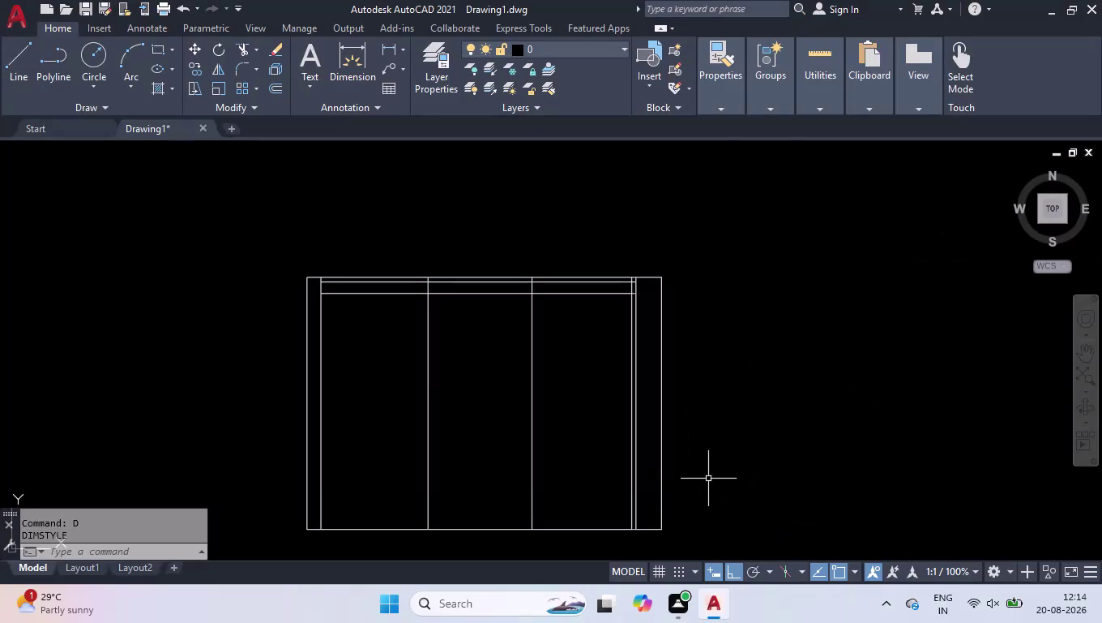
Measure a distance in the wardrobe front with MEASUREGEOM.
scroll(up, 3)
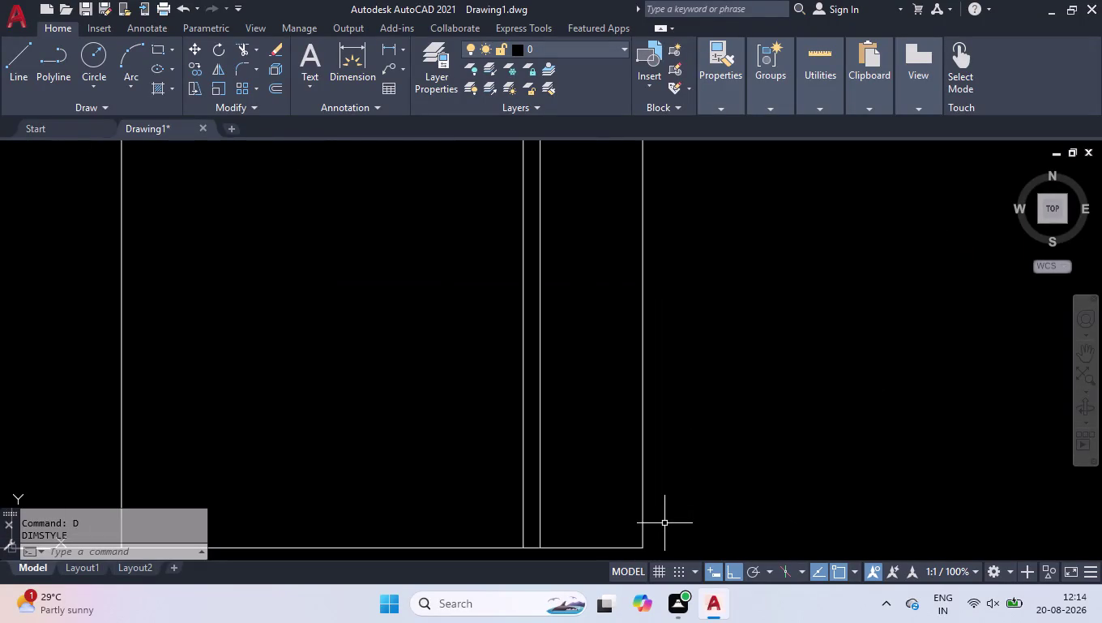
text(mes)
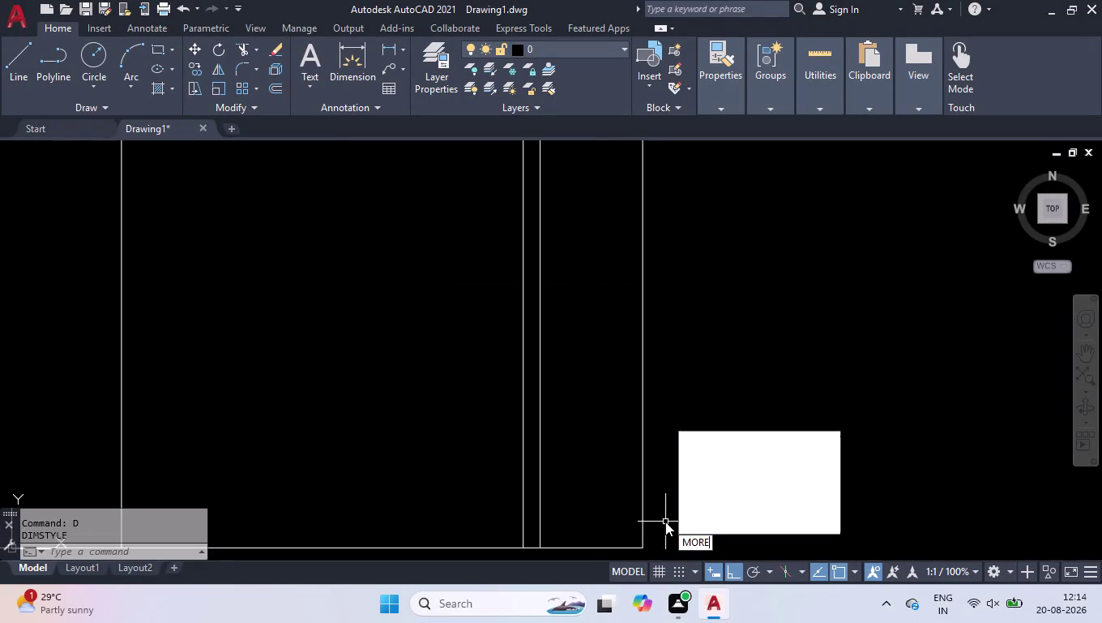
key(BackSpace)
key(BackSpace)
key(BackSpace)
text(e)
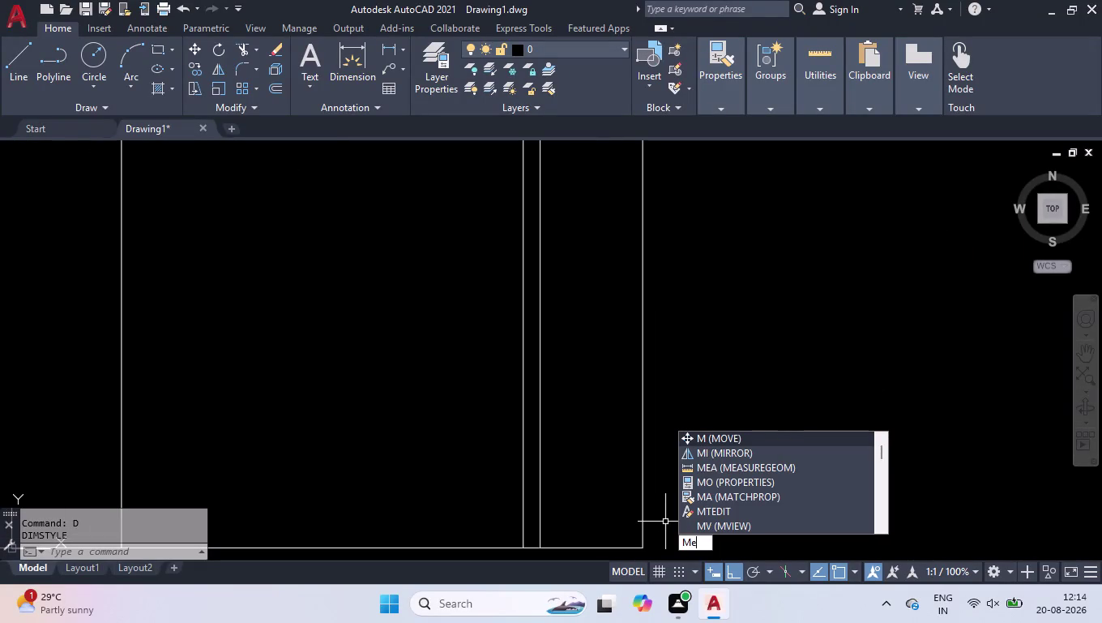
text(as)
key(Return)
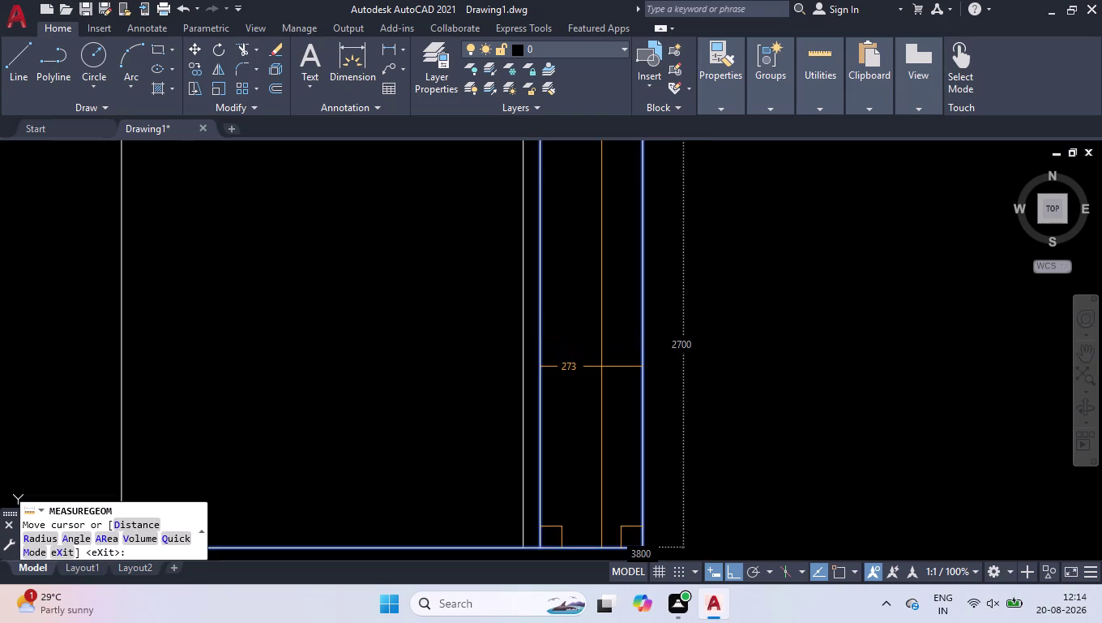
click(601, 366)
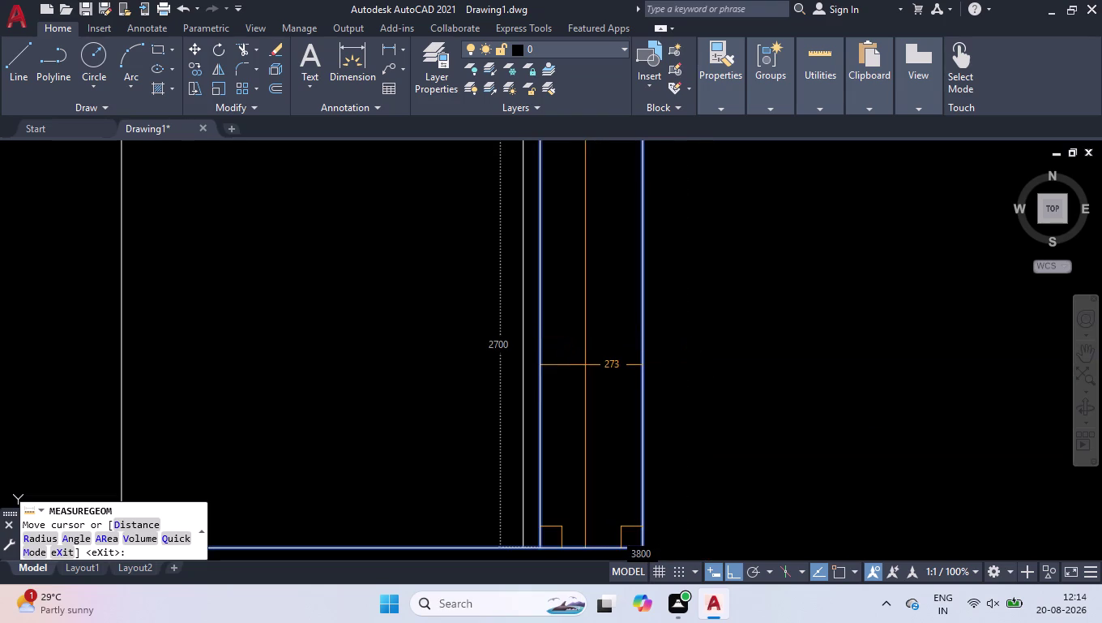
key(space)
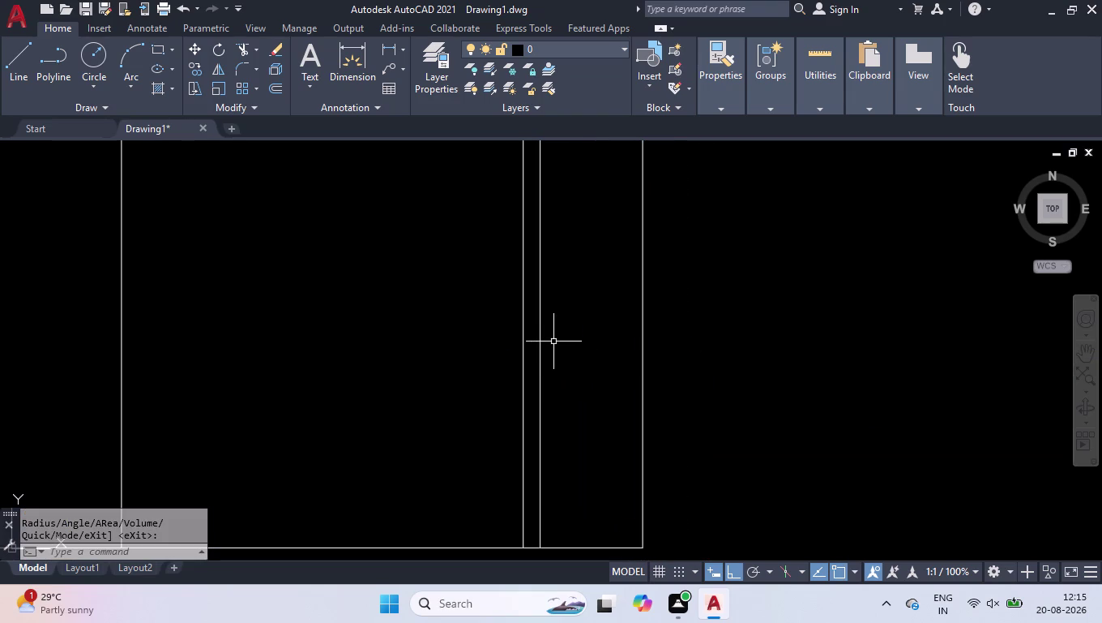
Shift the right inner partition line and its neighbour 40 units sideways.
click(540, 337)
scroll(down, 3)
scroll(down, 3)
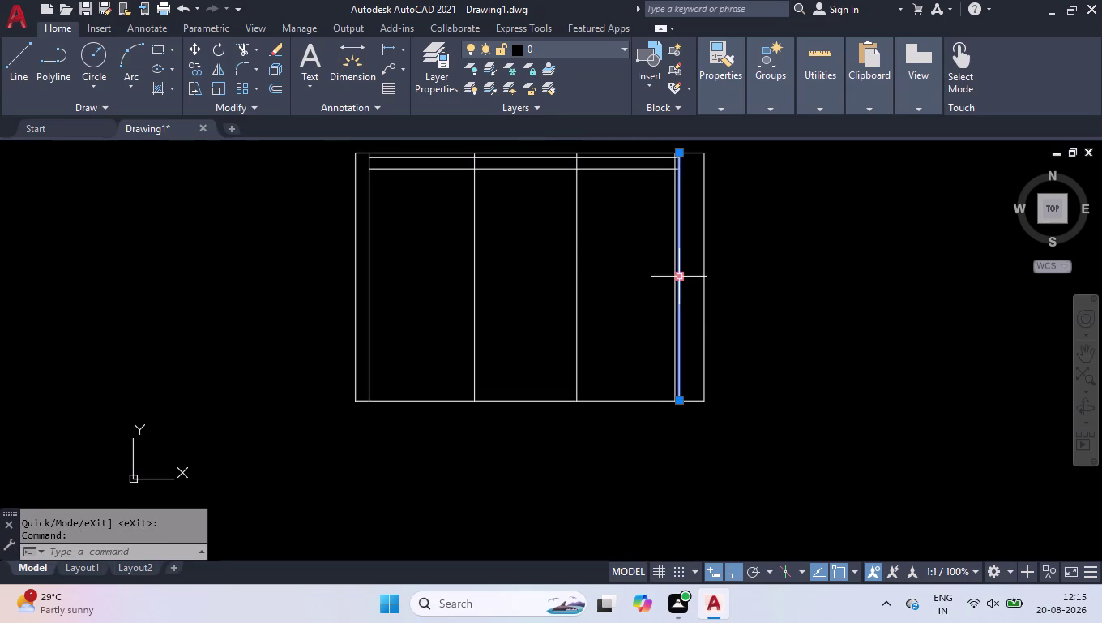
click(679, 273)
text(40)
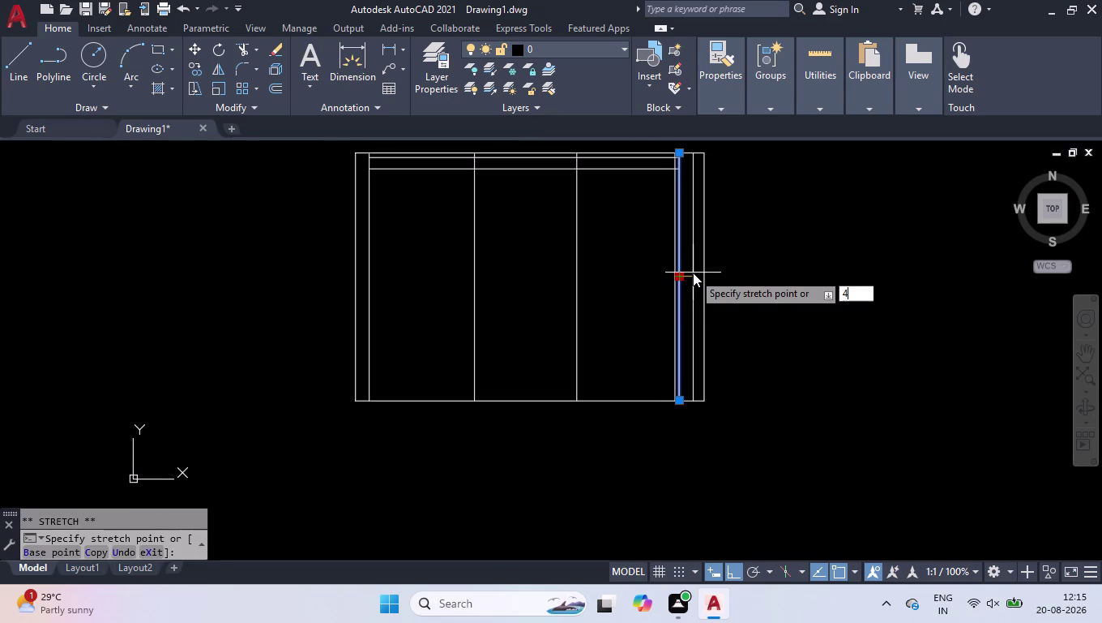
key(Return)
scroll(up, 3)
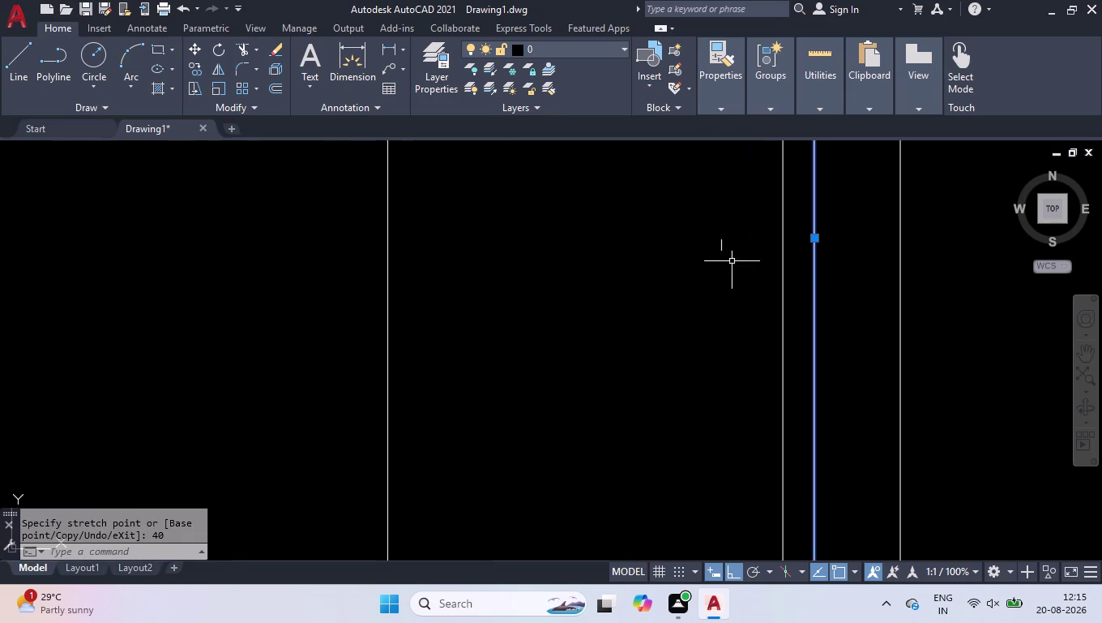
click(784, 287)
click(782, 235)
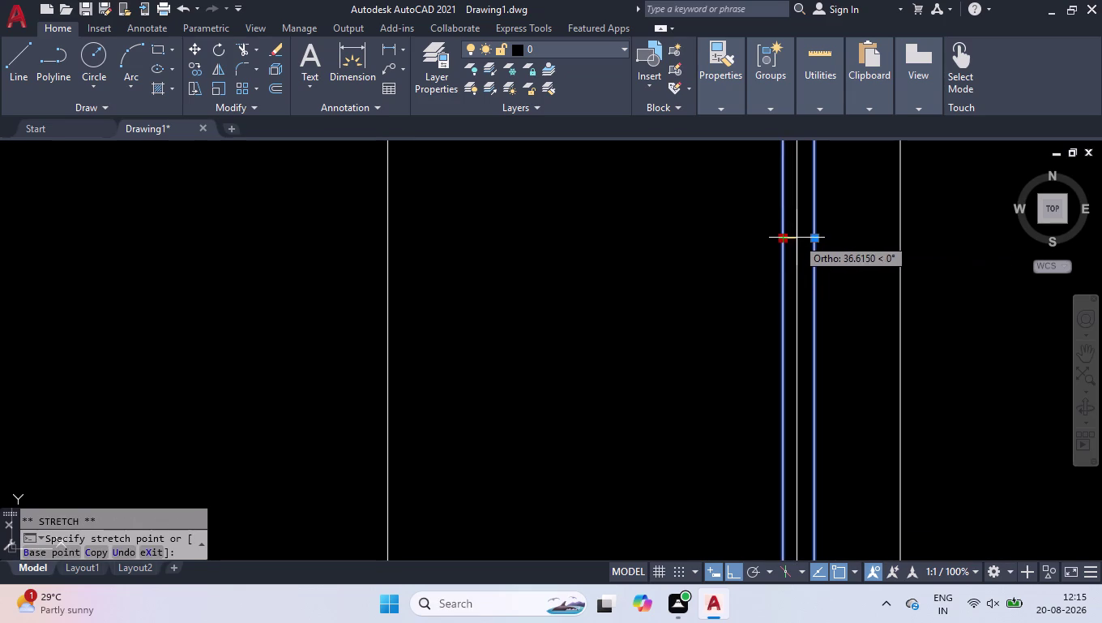
text(40)
key(Return)
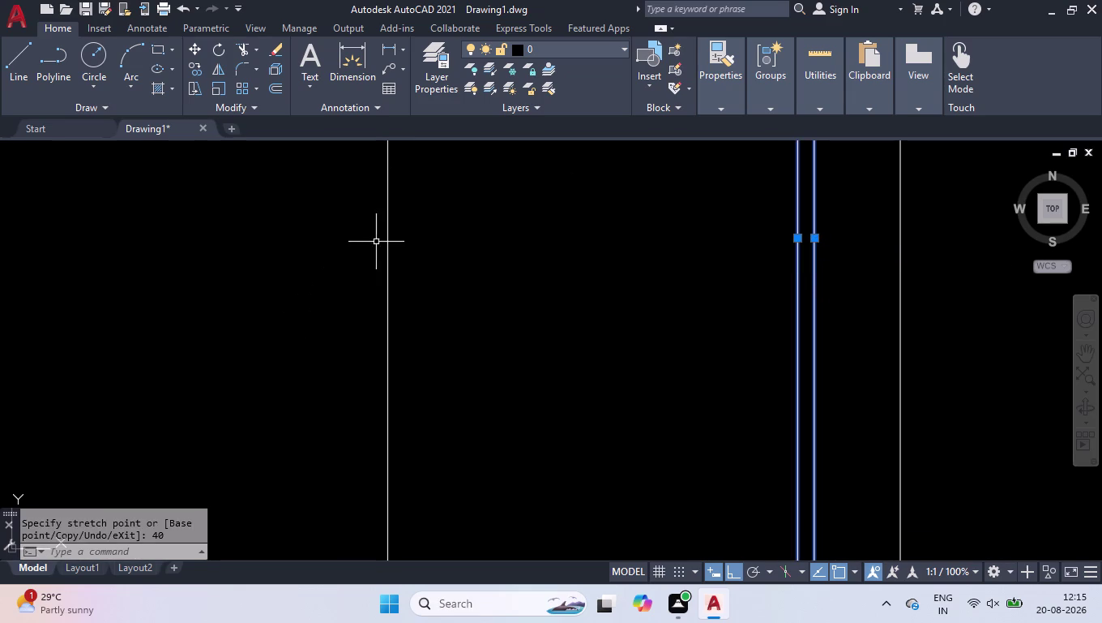
Shift the left partition line 40 units sideways via its midpoint grip.
click(379, 238)
click(401, 272)
drag(403, 244, 405, 252)
click(343, 287)
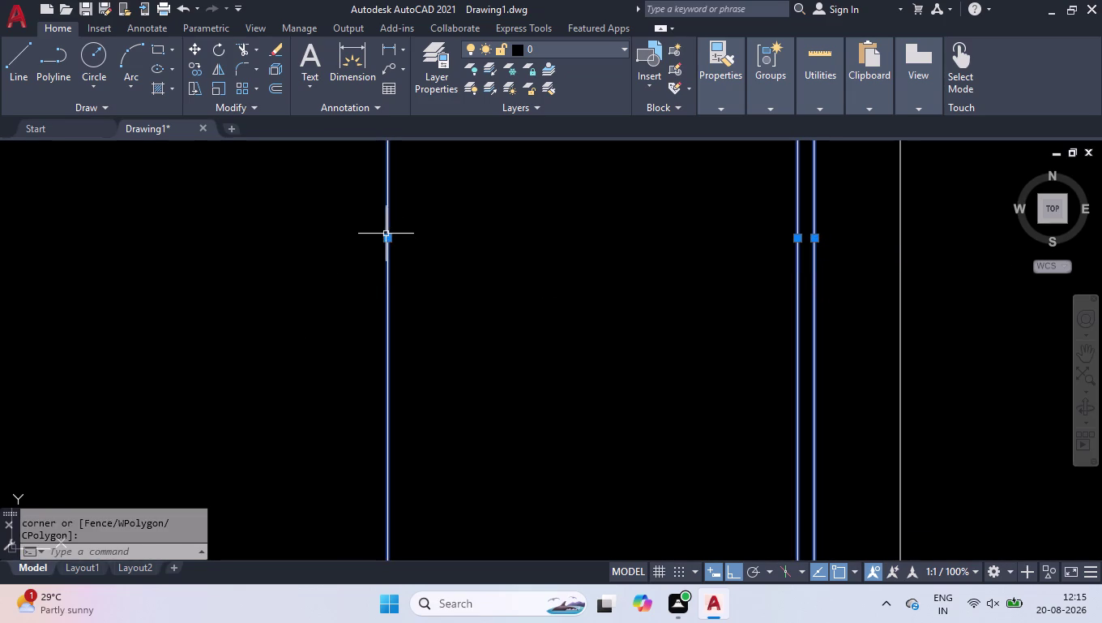
click(385, 233)
click(387, 241)
click(387, 236)
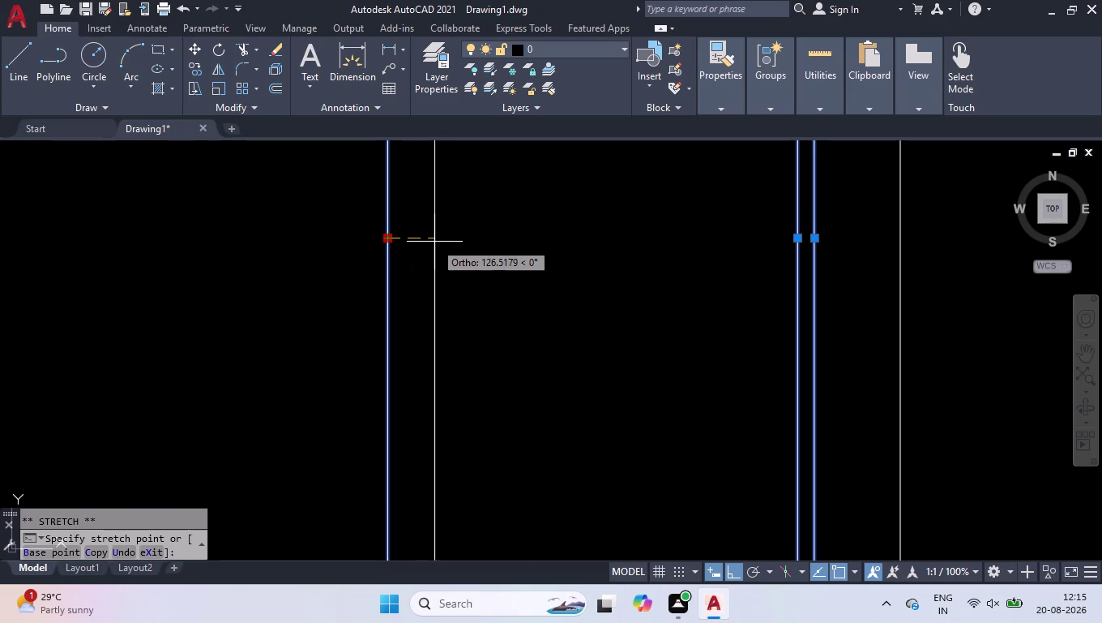
text(40)
key(Return)
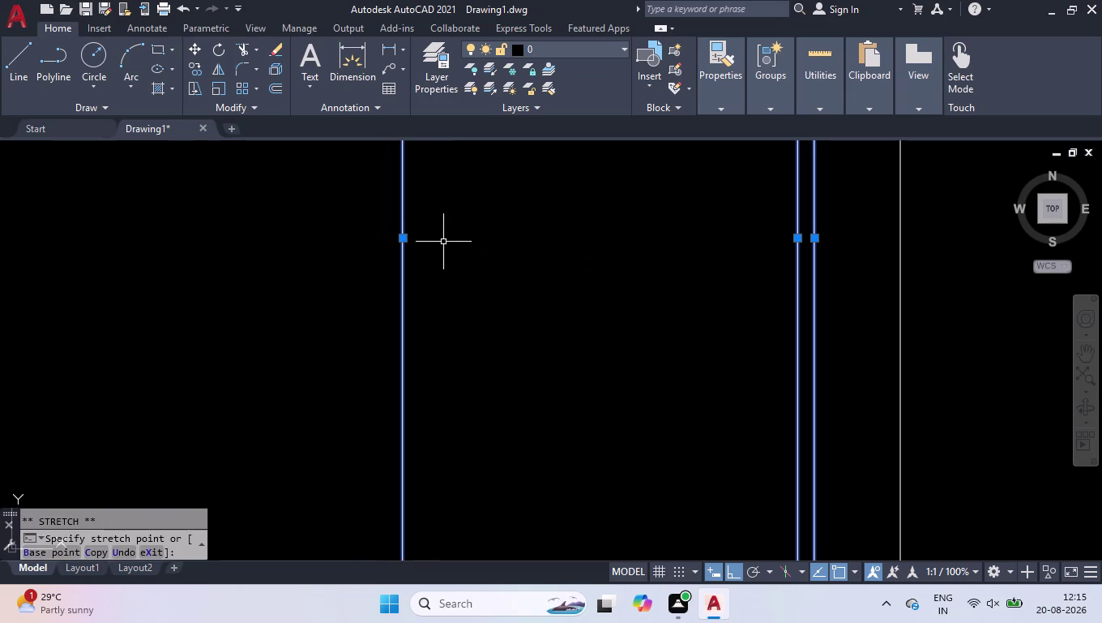
Shift one more partition line 40 units sideways and clear the selection.
scroll(down, 3)
scroll(up, 3)
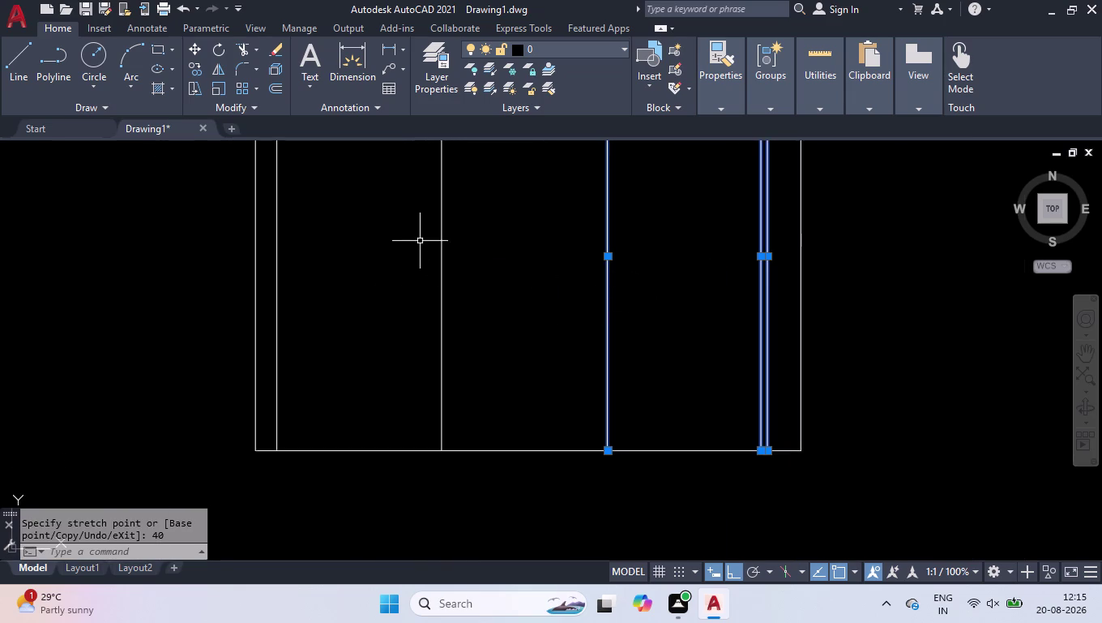
scroll(up, 3)
click(471, 260)
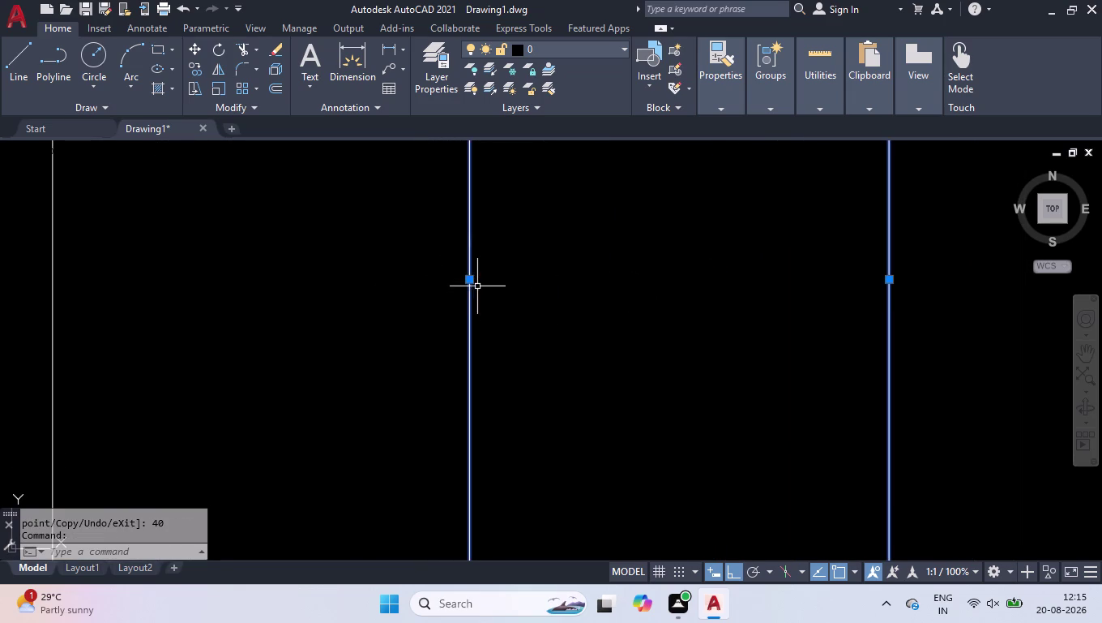
click(469, 279)
text(40)
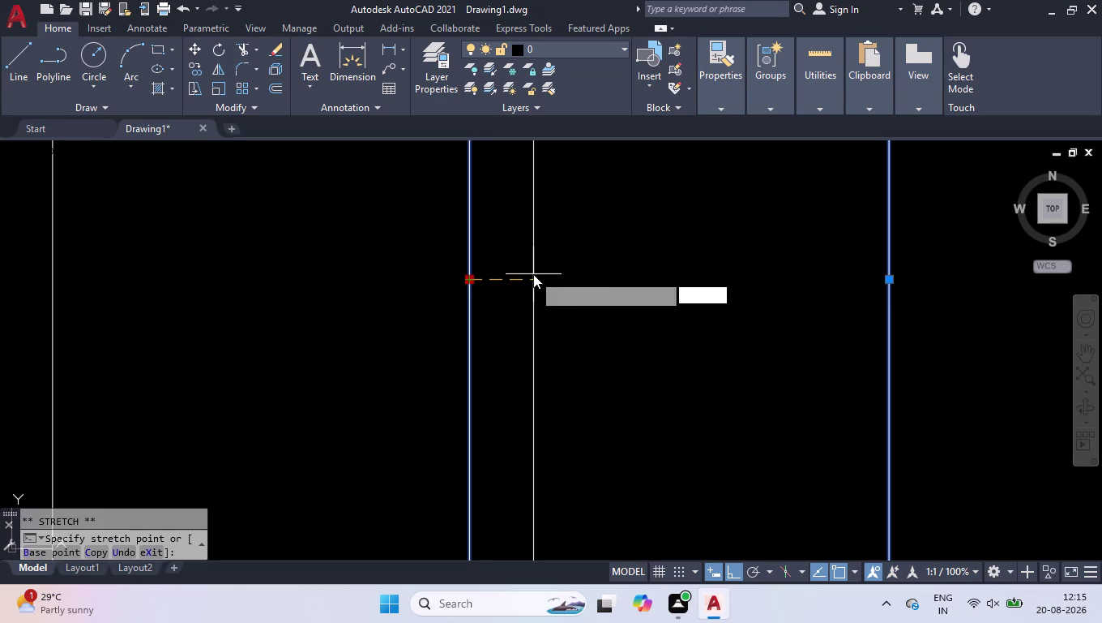
key(Return)
scroll(down, 3)
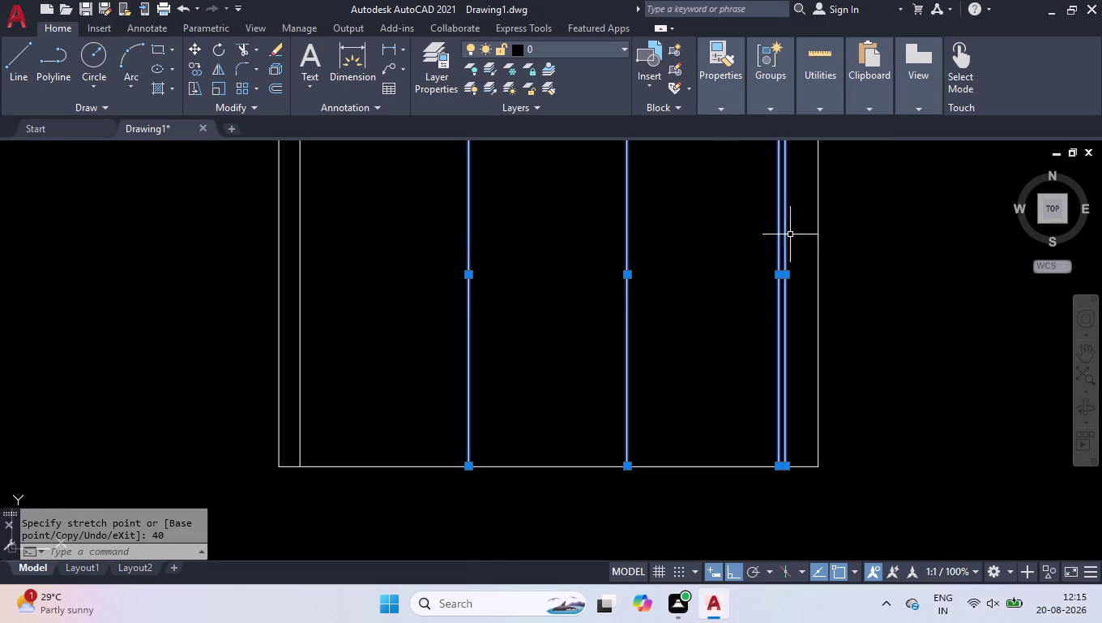
click(802, 225)
click(311, 406)
scroll(up, 3)
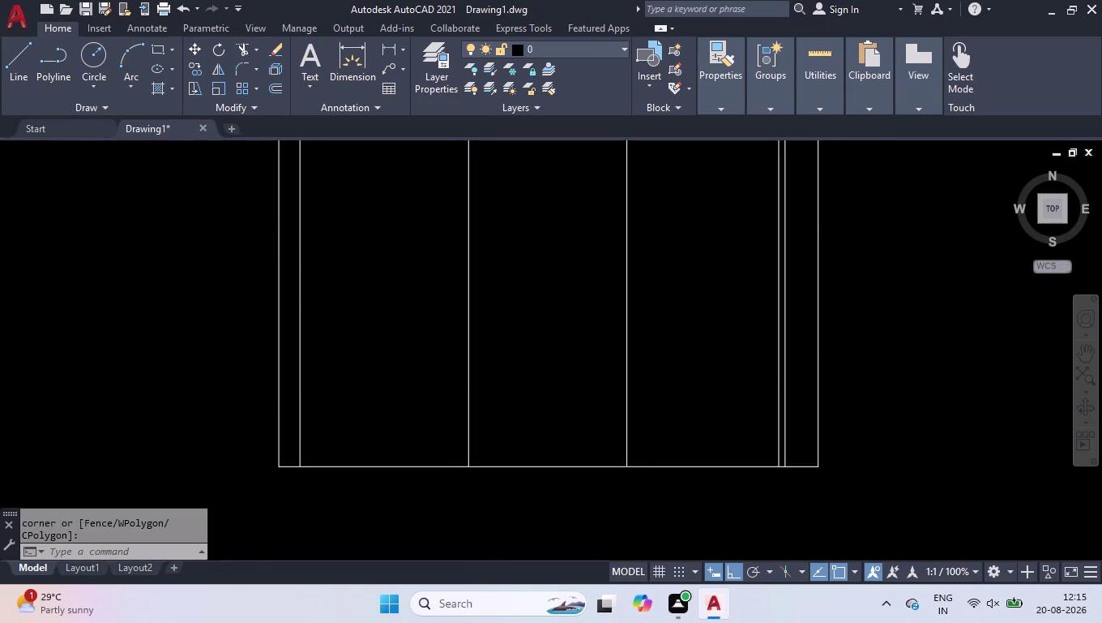
scroll(up, 3)
Measure the 149-unit gap on the left side with MEASUREGEOM.
key(m)
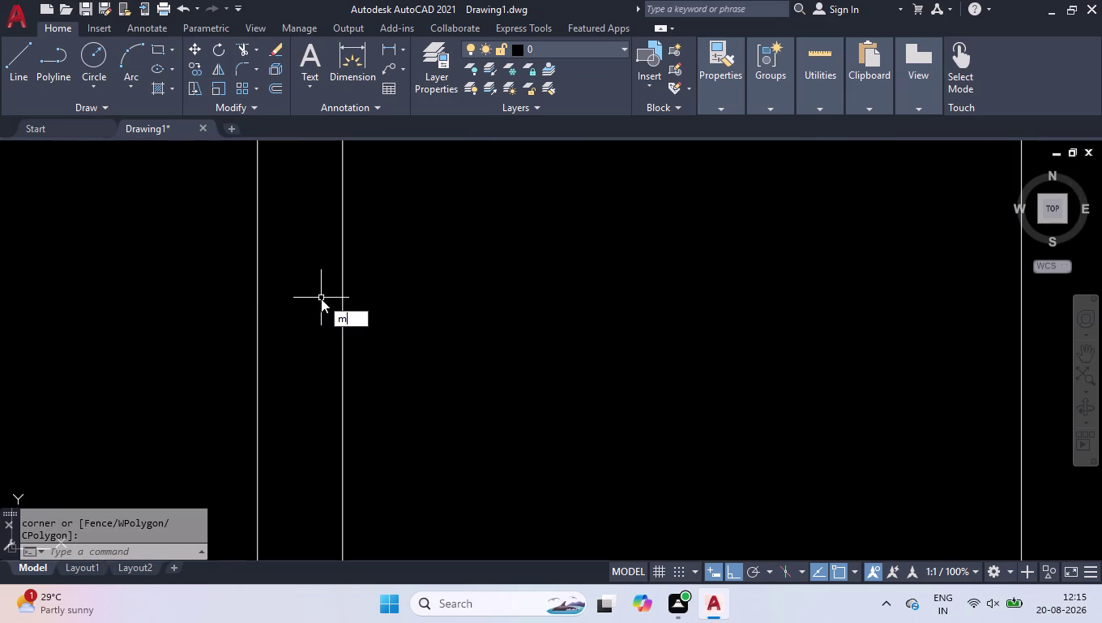
key(e)
key(a)
key(Return)
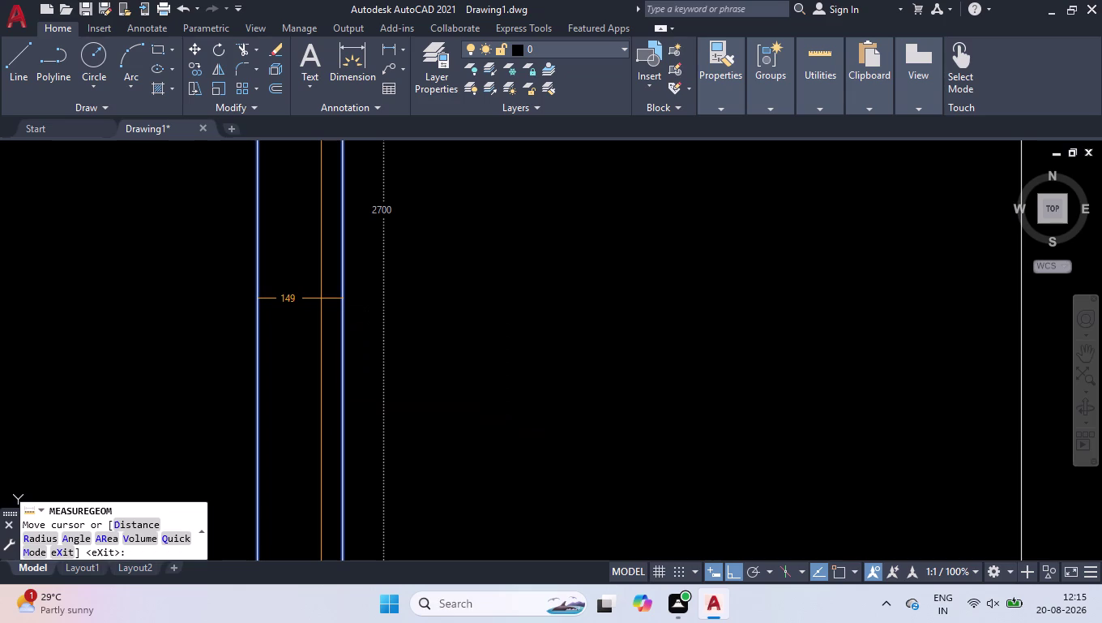
key(Return)
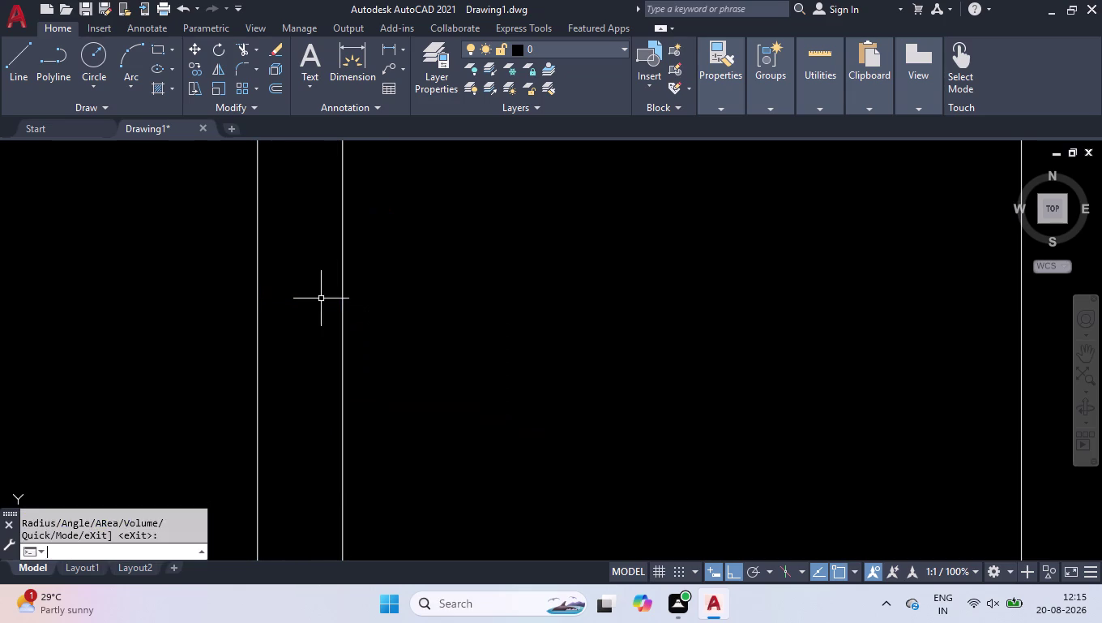
Shift the left inner vertical line 49 units toward the left outer edge.
click(345, 283)
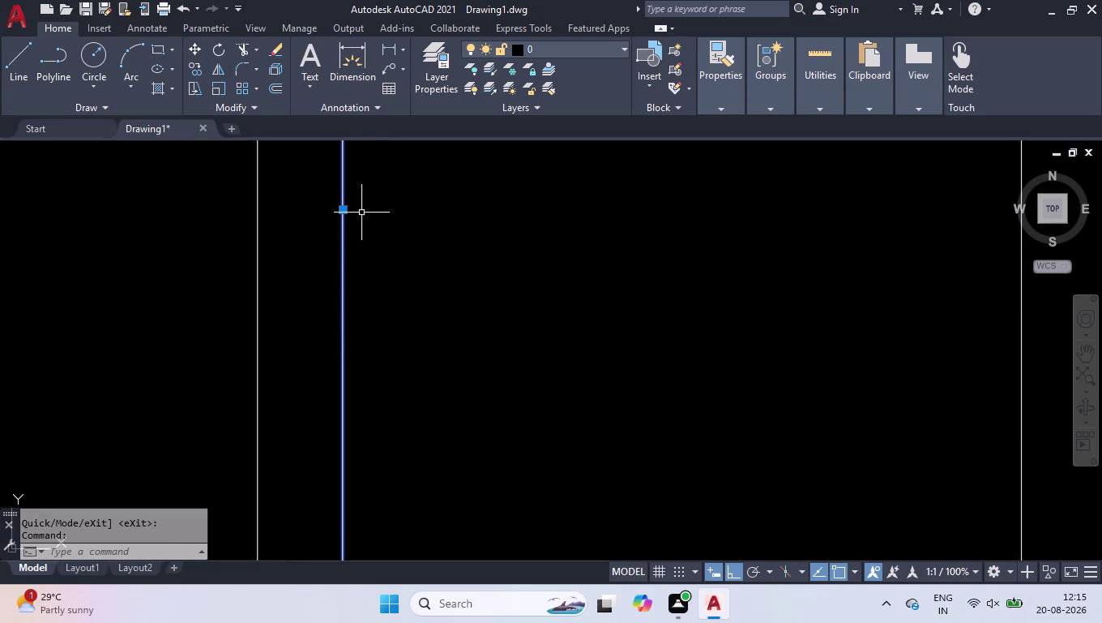
click(345, 208)
text(4)
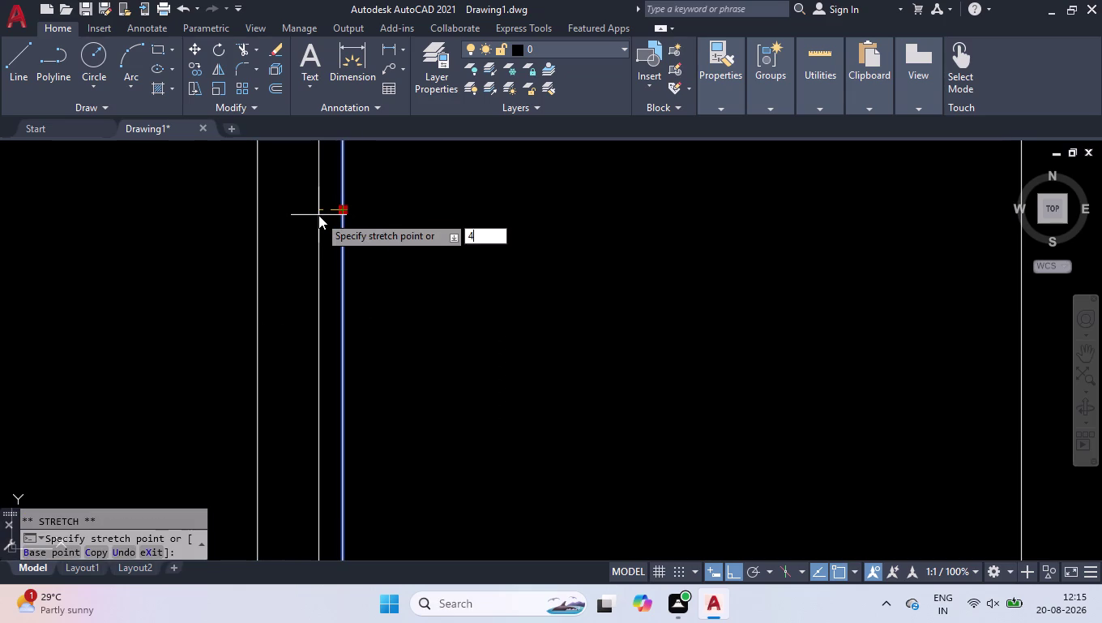
text(9)
key(Return)
scroll(down, 3)
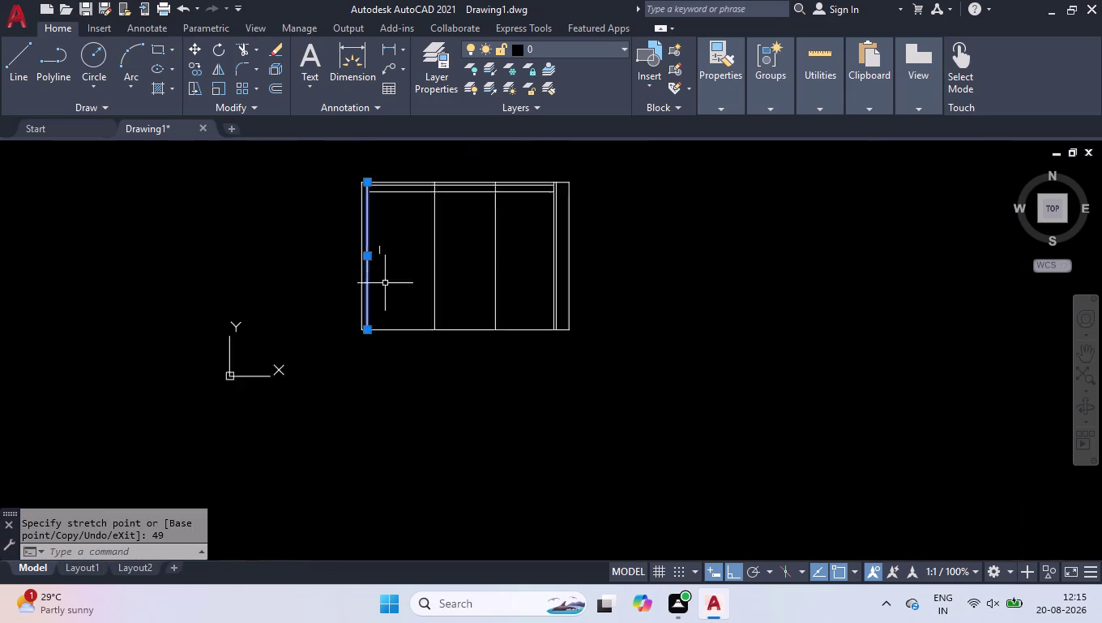
scroll(up, 3)
click(429, 212)
click(197, 302)
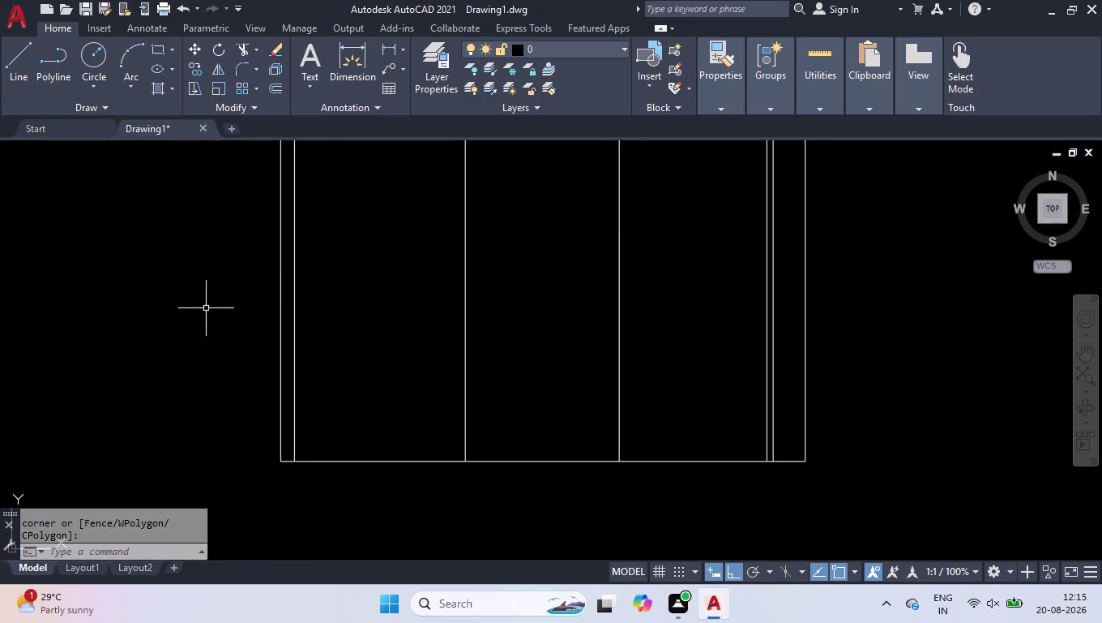
scroll(down, 3)
scroll(up, 3)
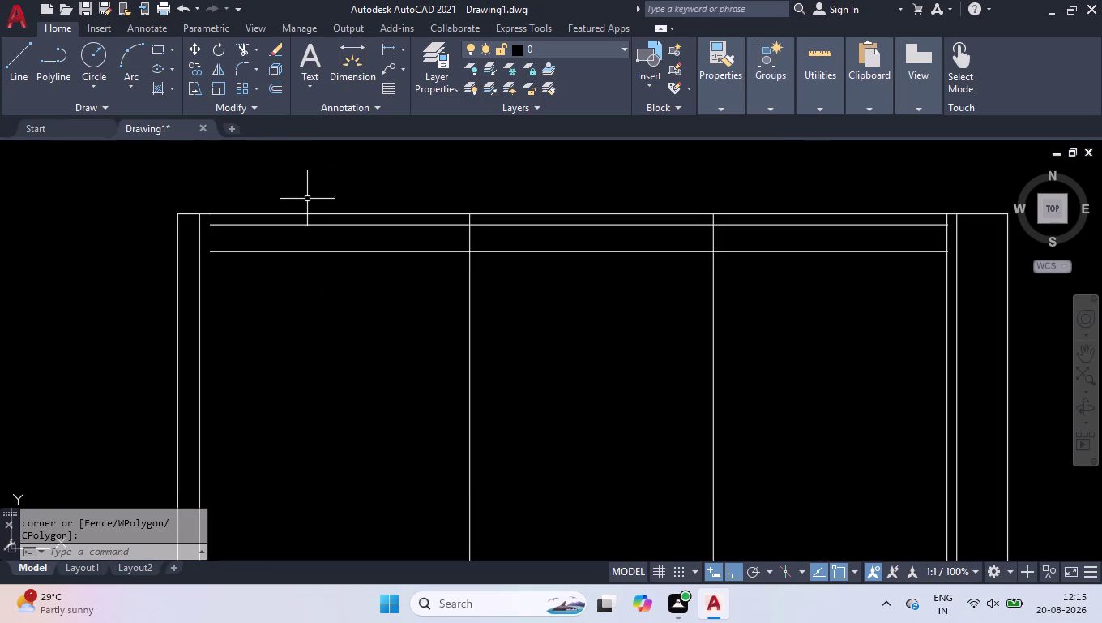
Extend both top horizontal lines to the shifted left inner line, then start Trim.
text(ex)
key(Return)
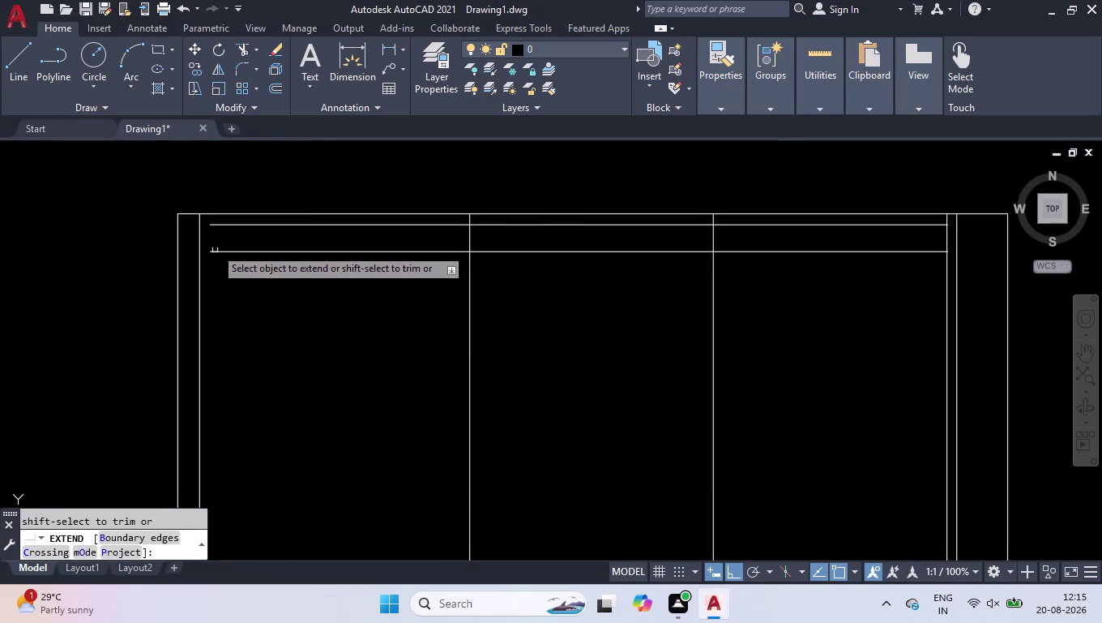
click(222, 223)
click(214, 250)
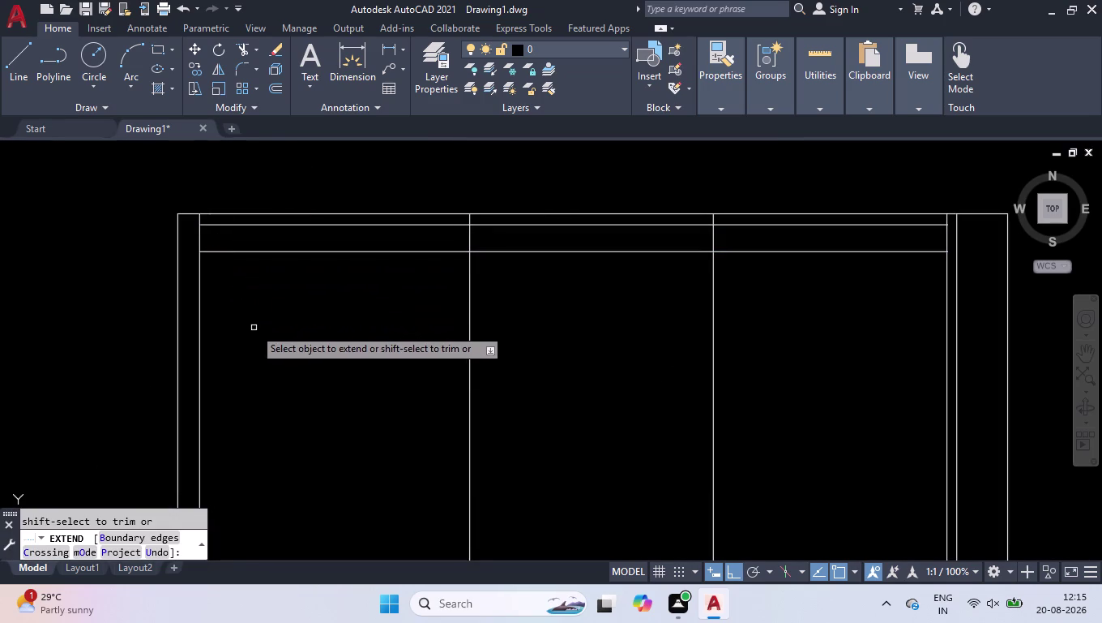
key(Return)
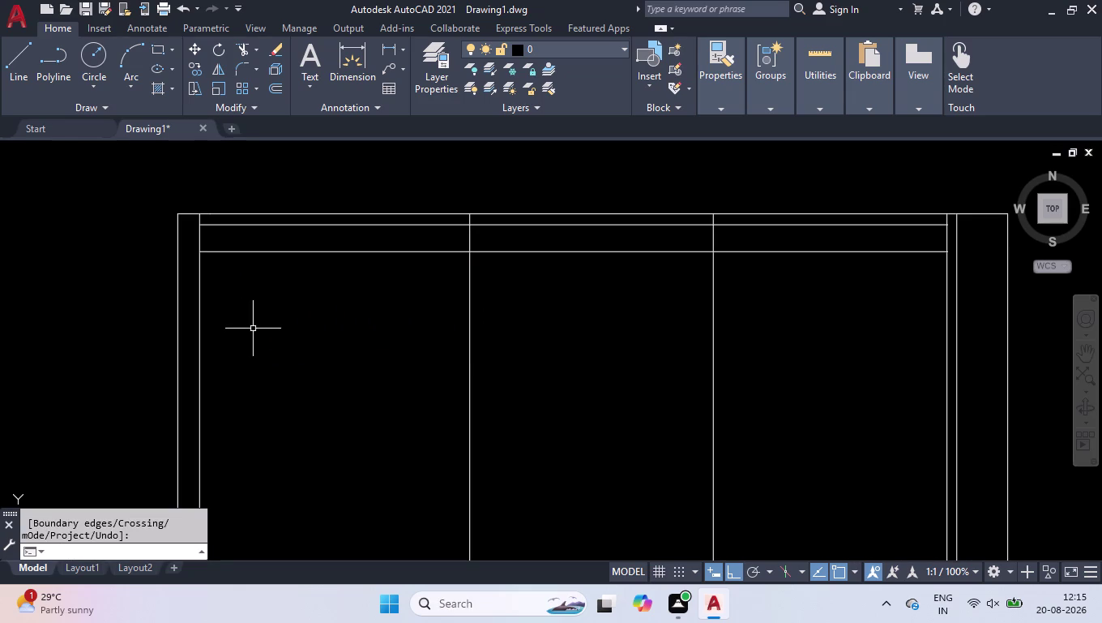
text(tr)
key(Return)
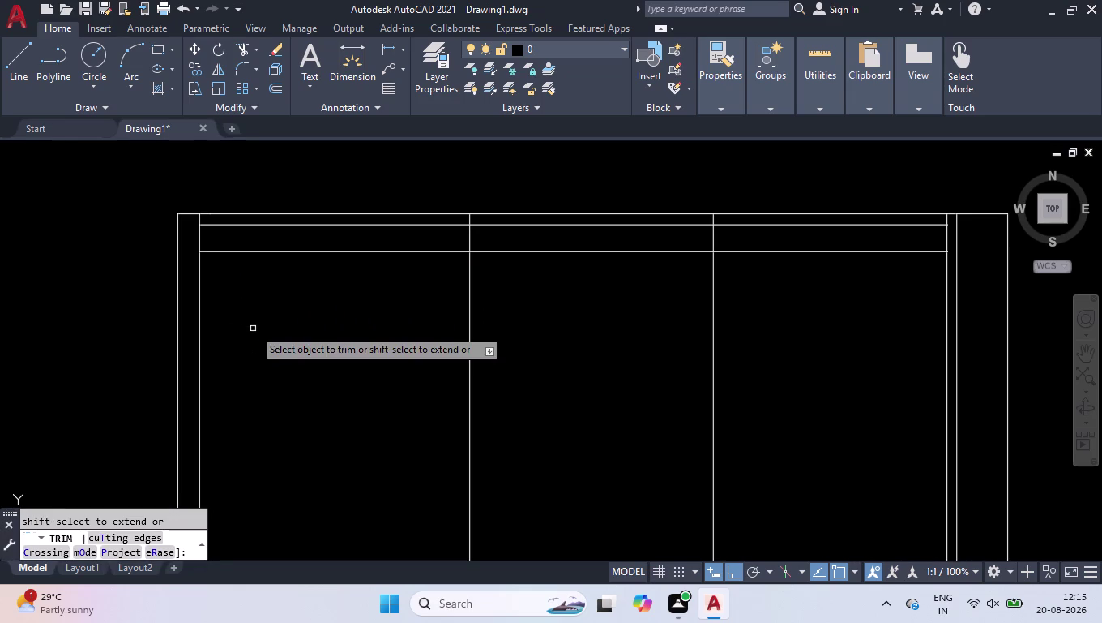
Trim five stray line overshoots in the top band and at the joints.
click(282, 227)
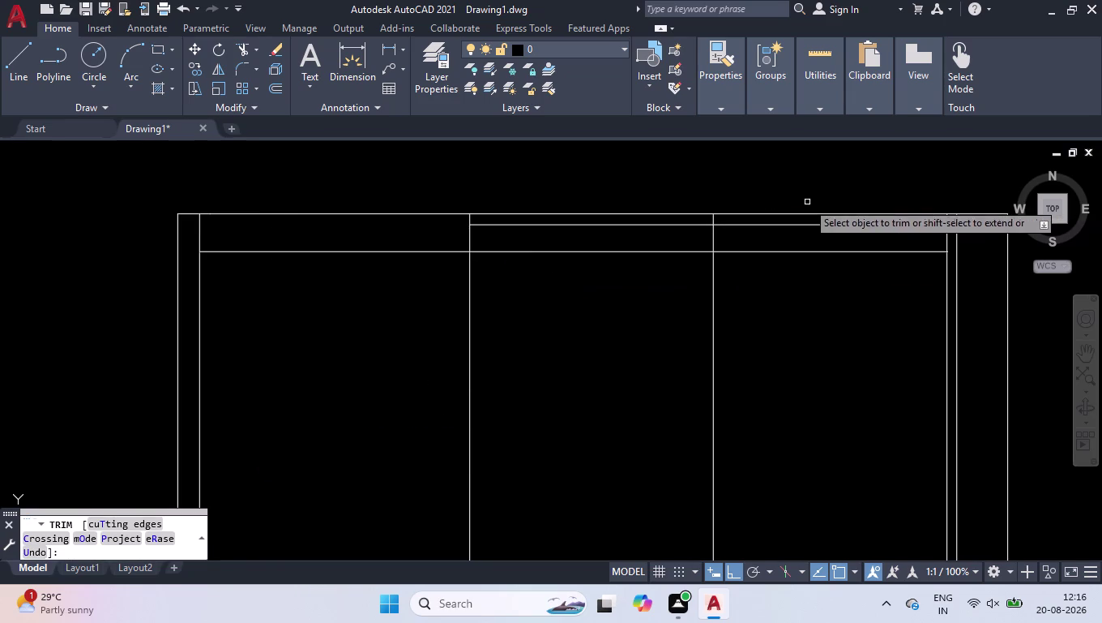
scroll(up, 3)
click(619, 241)
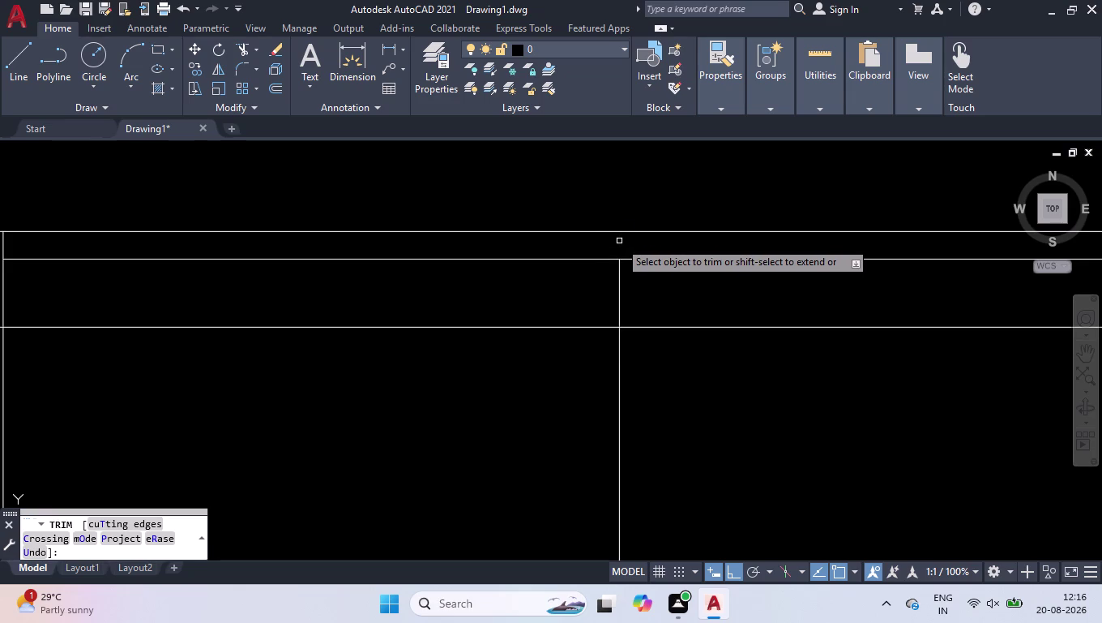
scroll(down, 3)
scroll(up, 3)
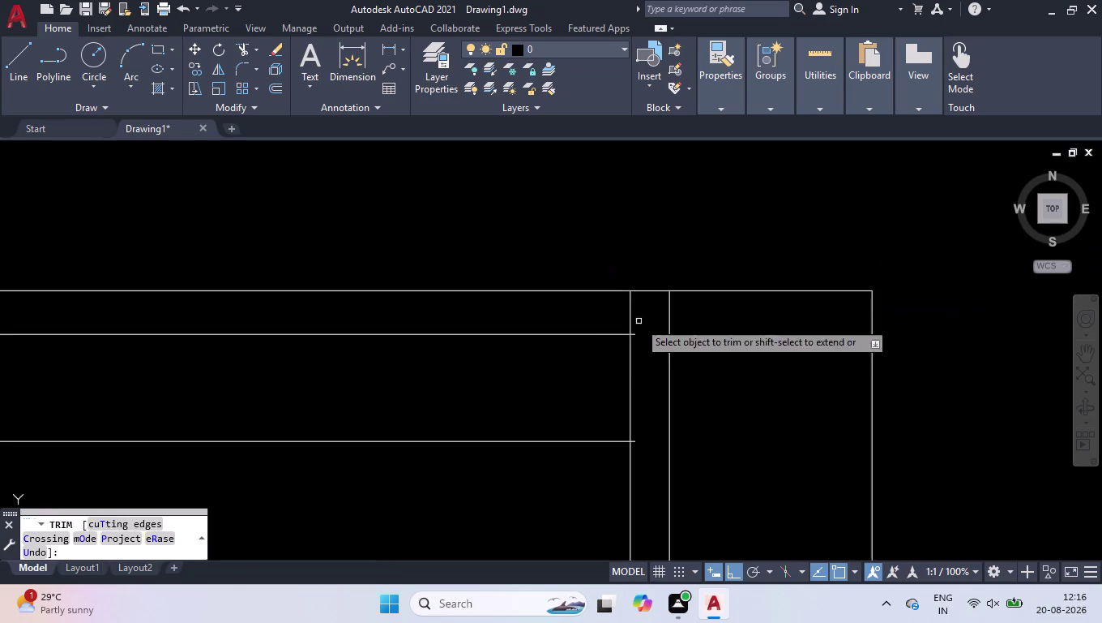
click(630, 313)
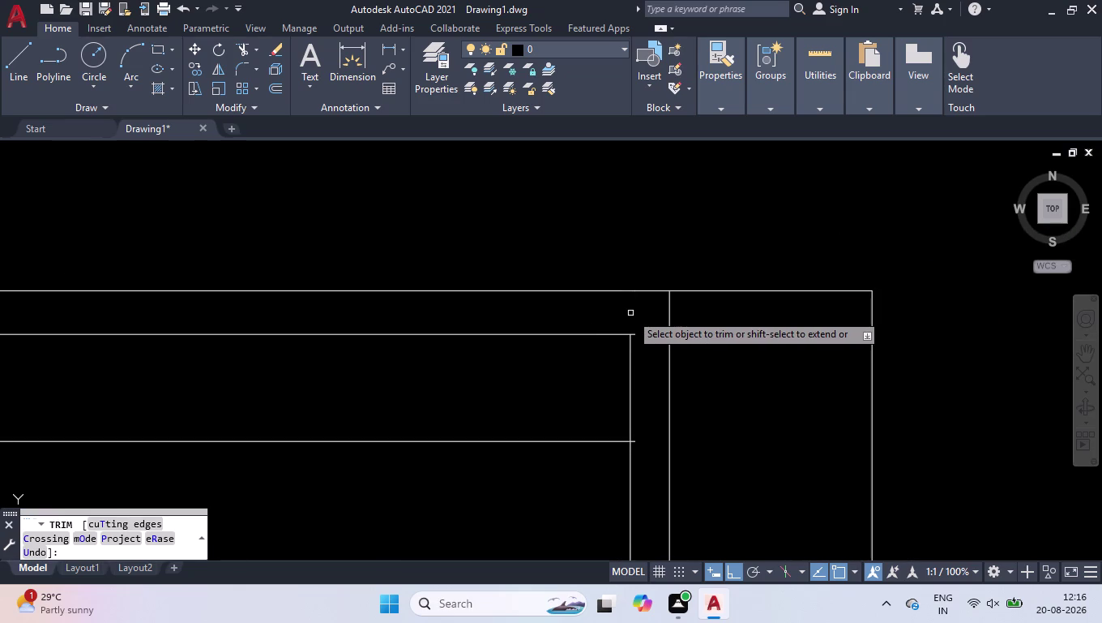
scroll(up, 3)
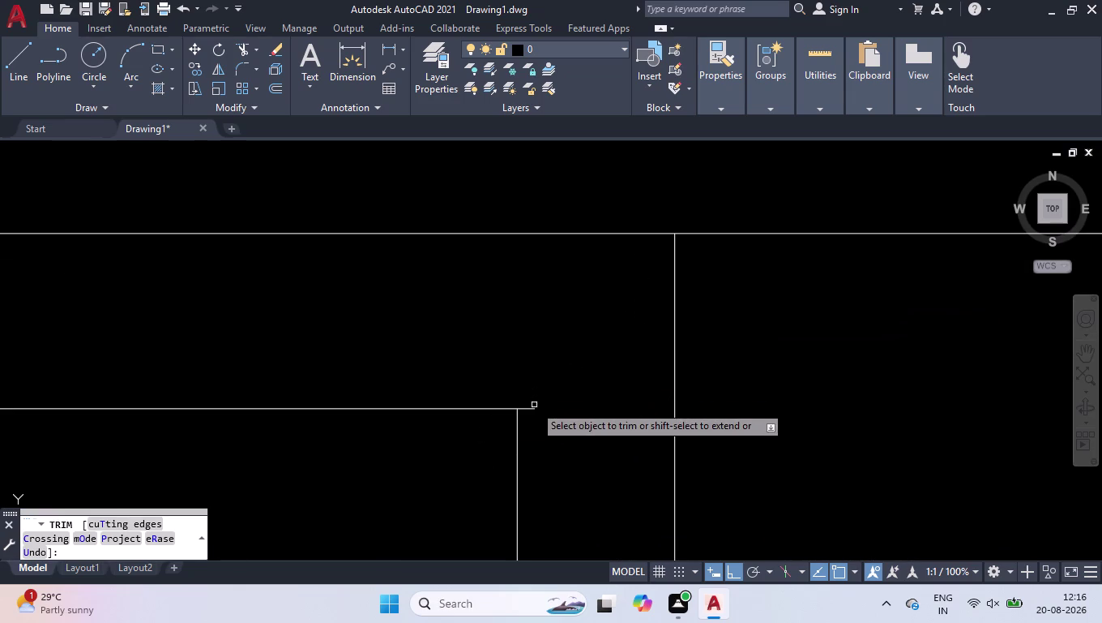
click(532, 409)
scroll(down, 3)
scroll(up, 3)
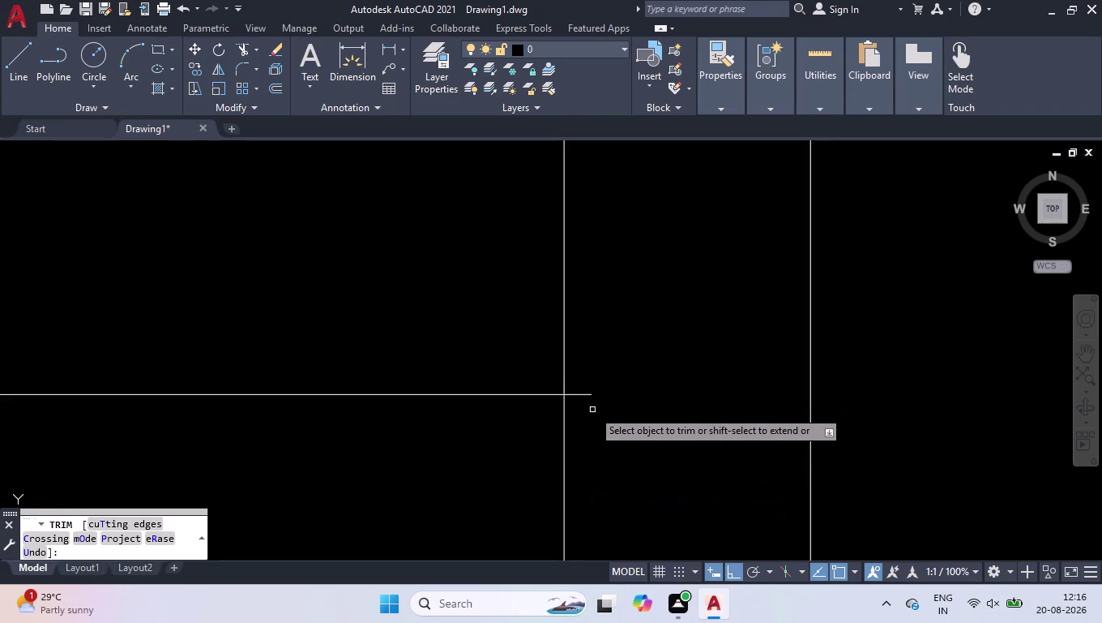
click(586, 394)
scroll(down, 3)
scroll(down, 3)
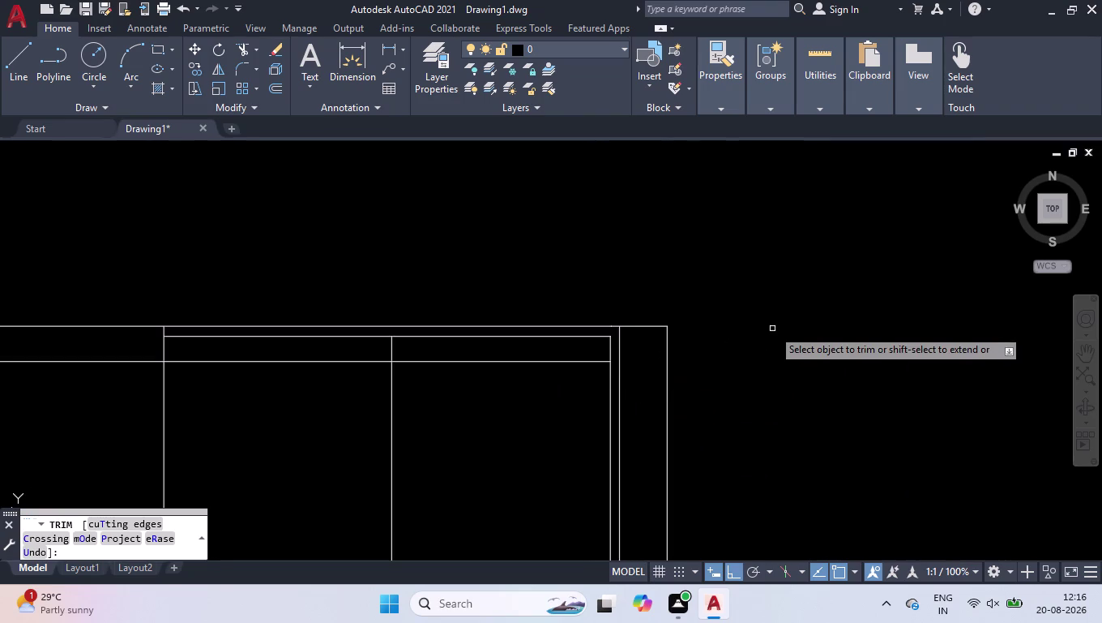
key(Return)
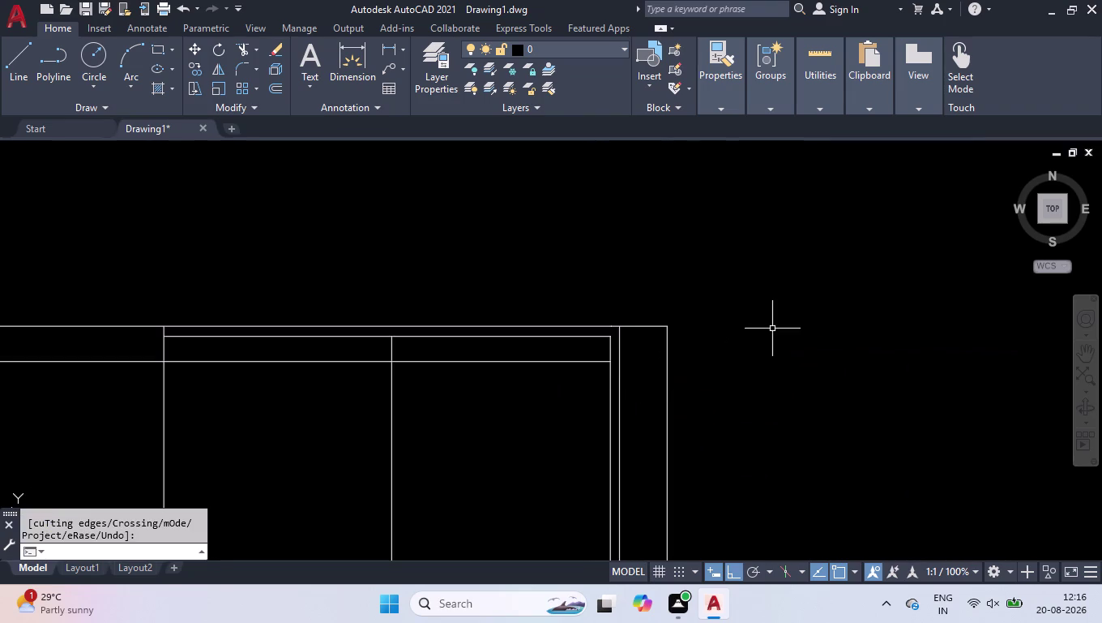
scroll(down, 3)
scroll(up, 3)
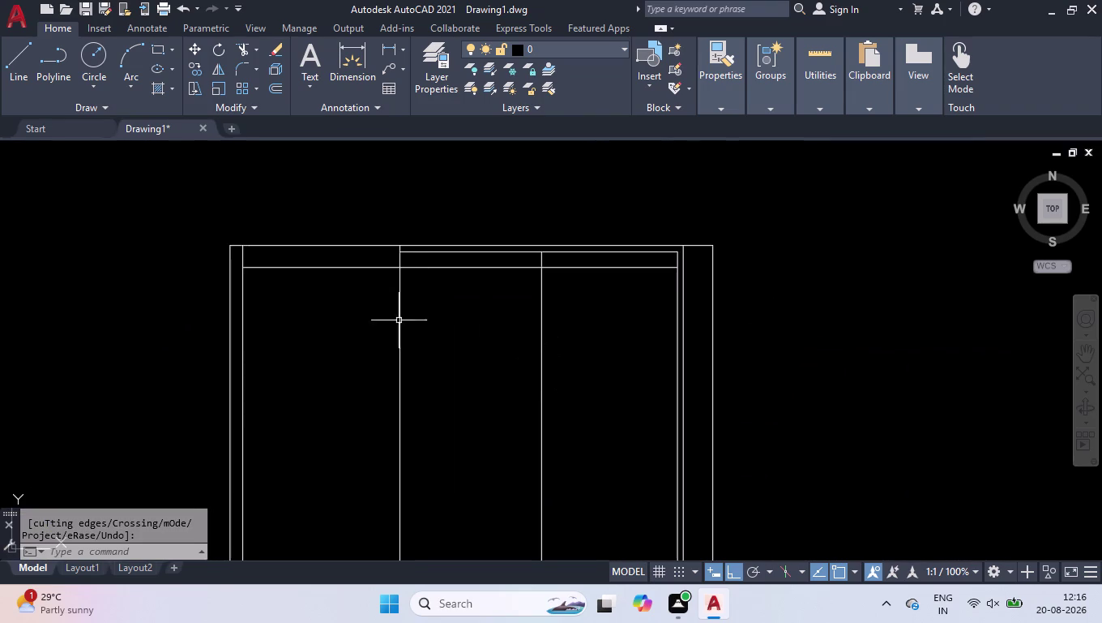
scroll(up, 3)
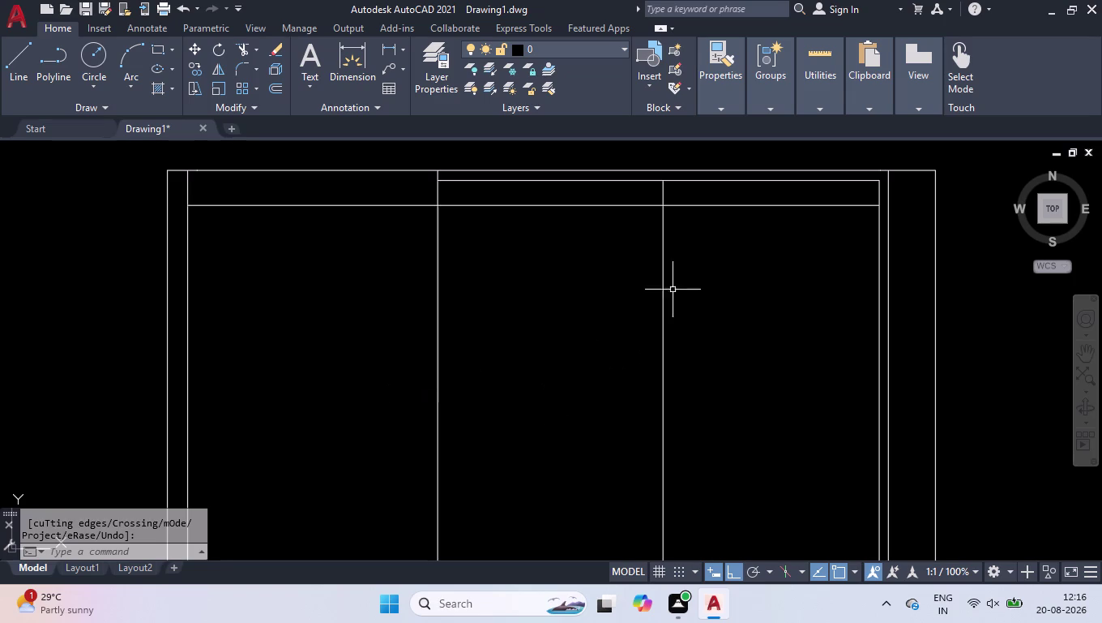
scroll(up, 3)
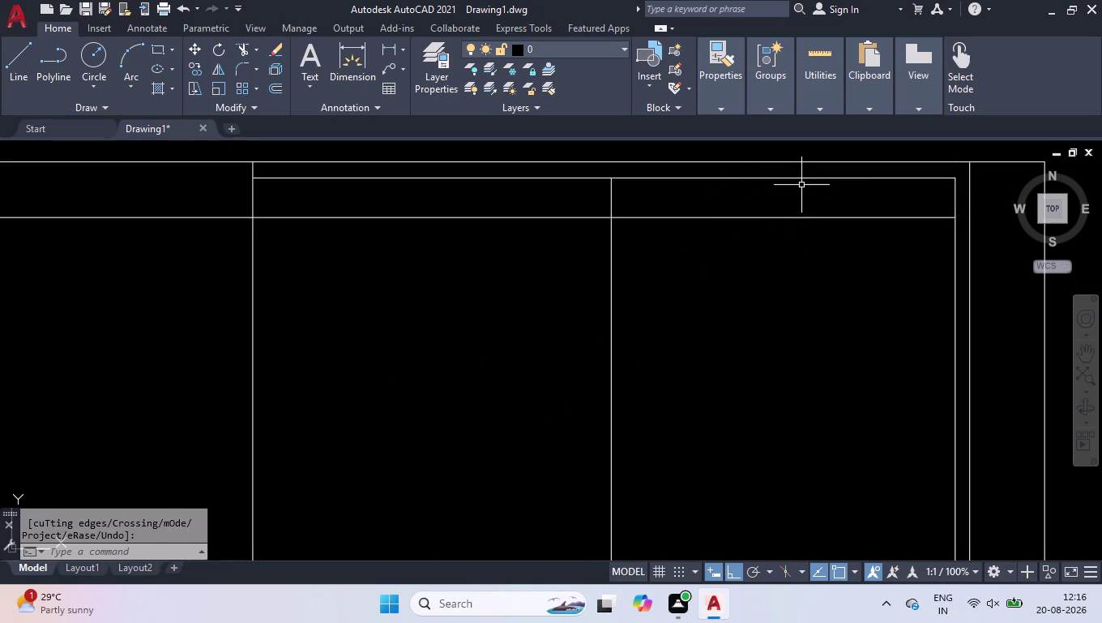
Extend the upper horizontal rails to the right side panel.
text(ex)
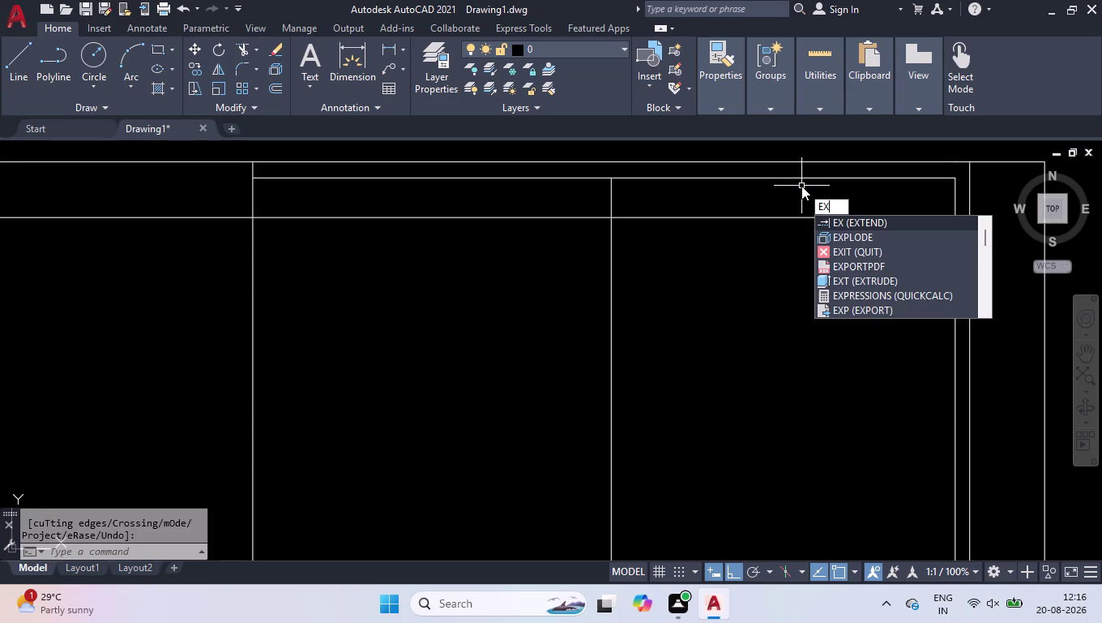
key(Return)
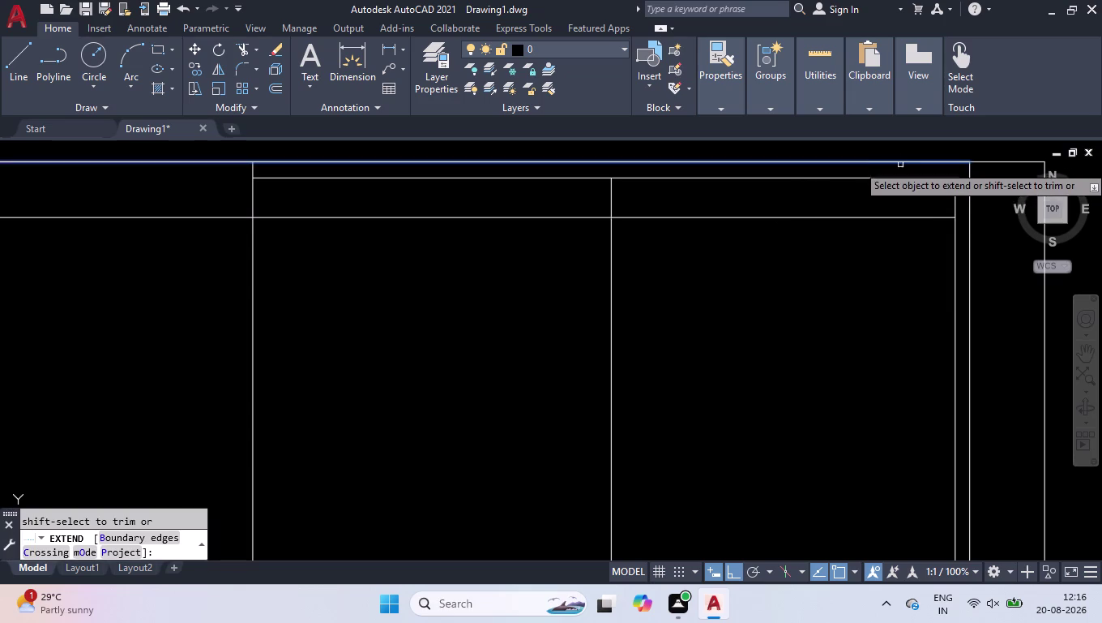
click(926, 174)
click(915, 196)
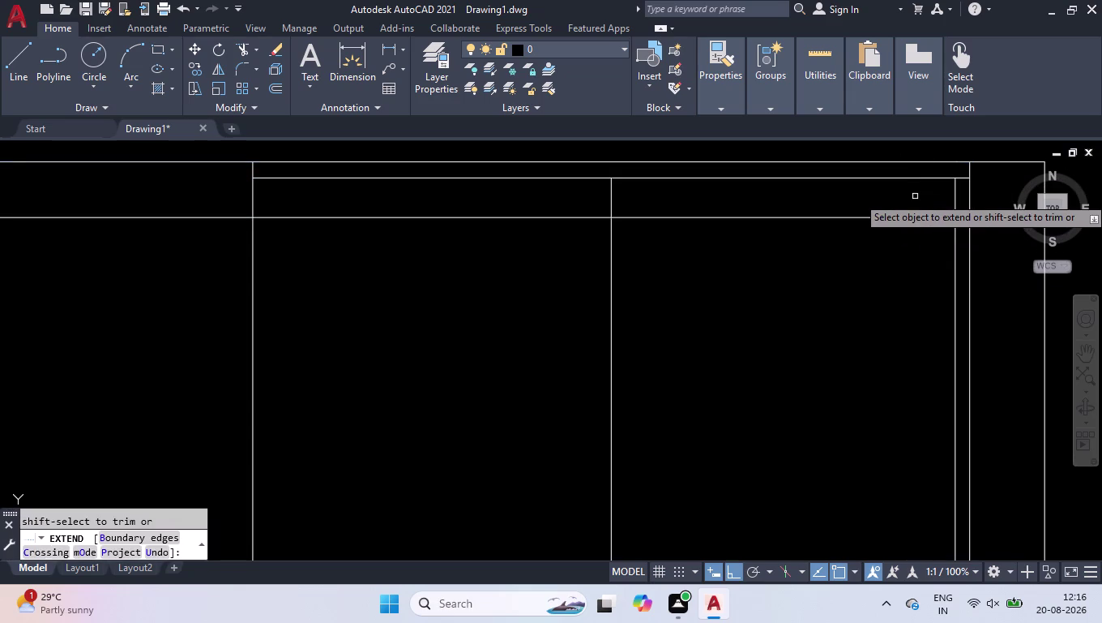
key(Return)
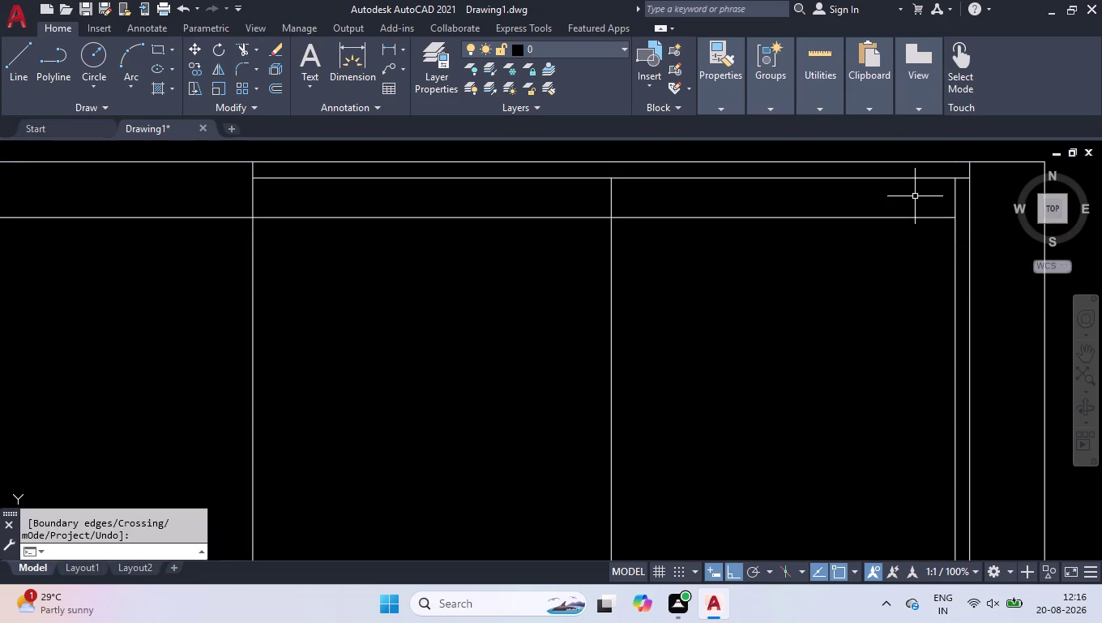
key(space)
click(912, 200)
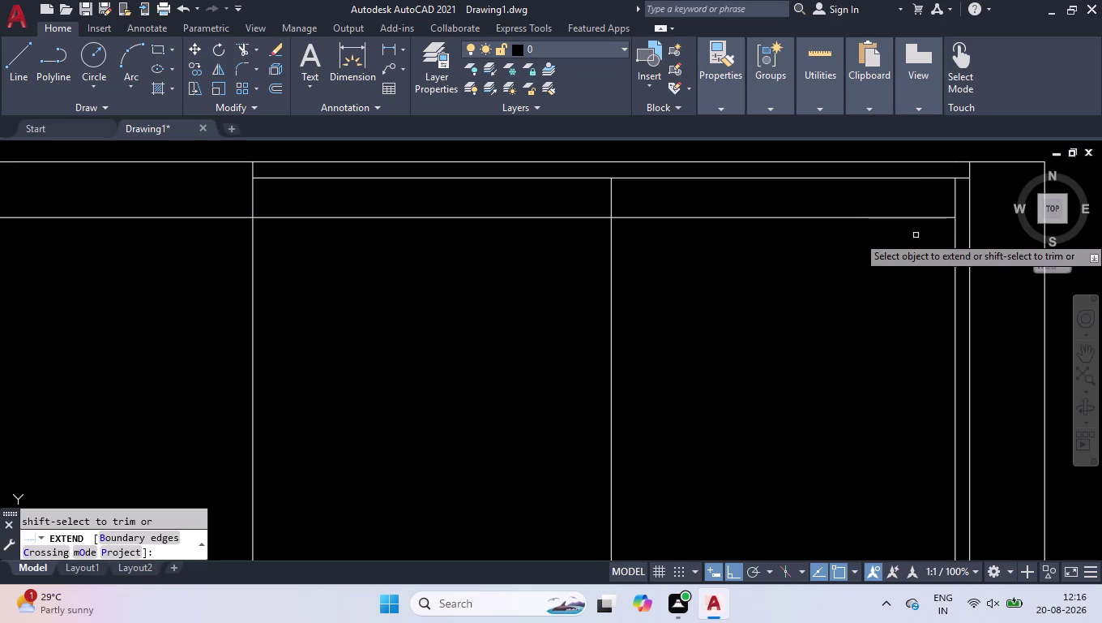
click(917, 218)
key(space)
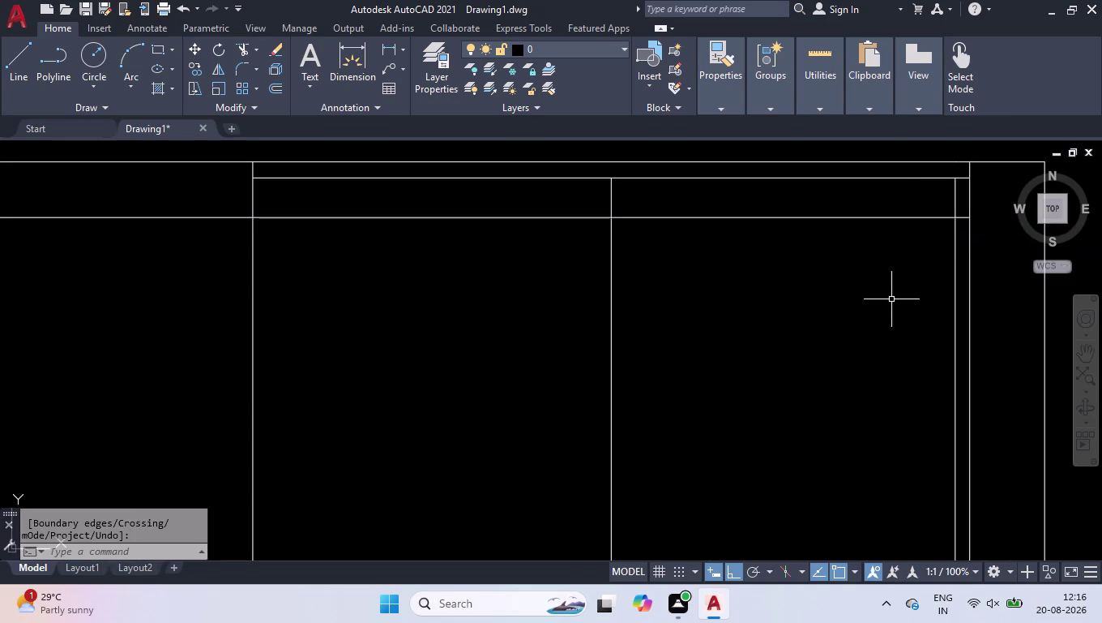
Break the lower top-band rail at its intersection with the left upright using BREAKATPOINT.
key(b)
key(r)
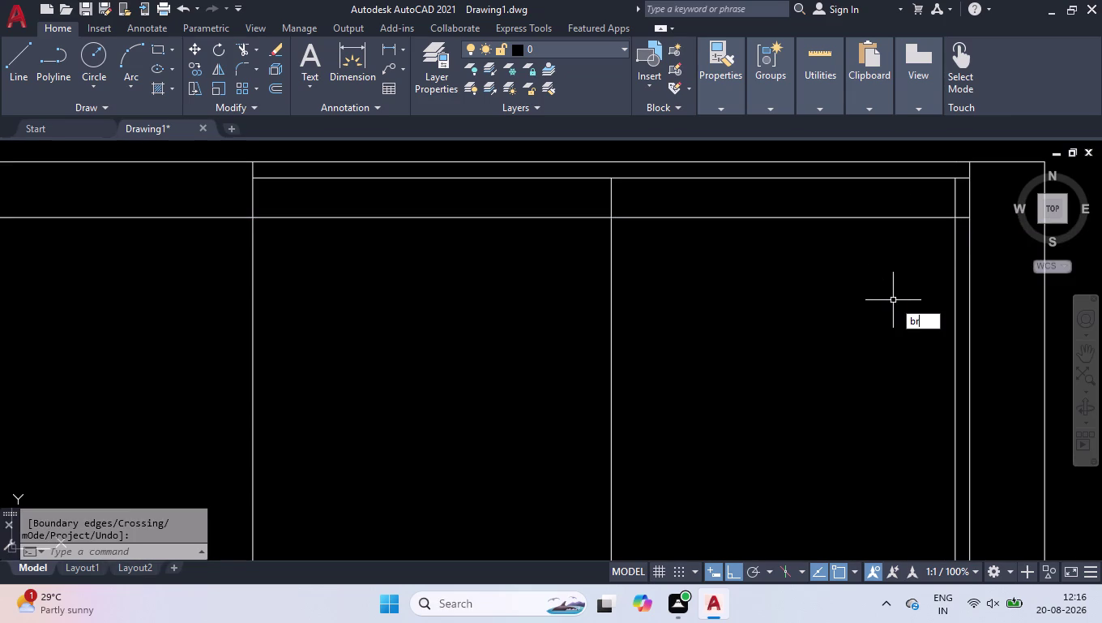
key(Down)
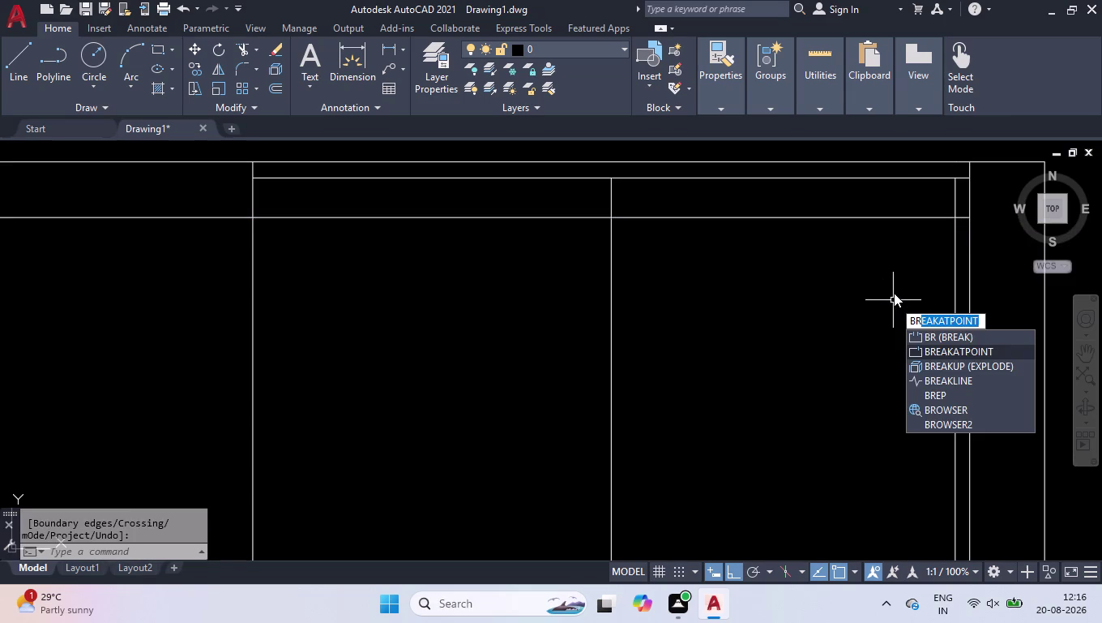
key(Return)
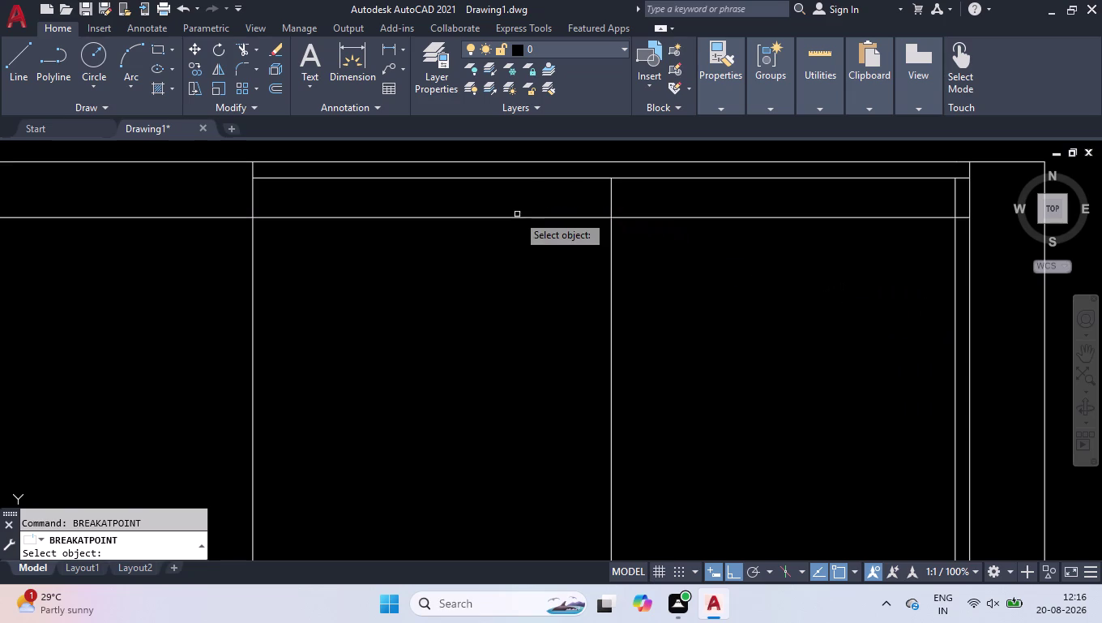
click(502, 216)
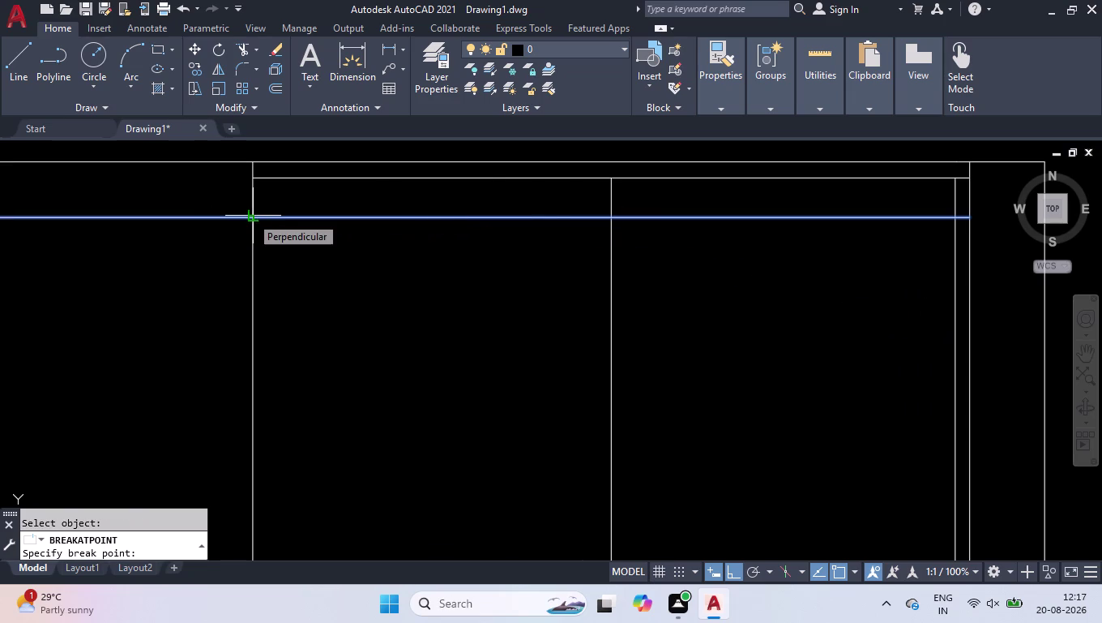
click(252, 215)
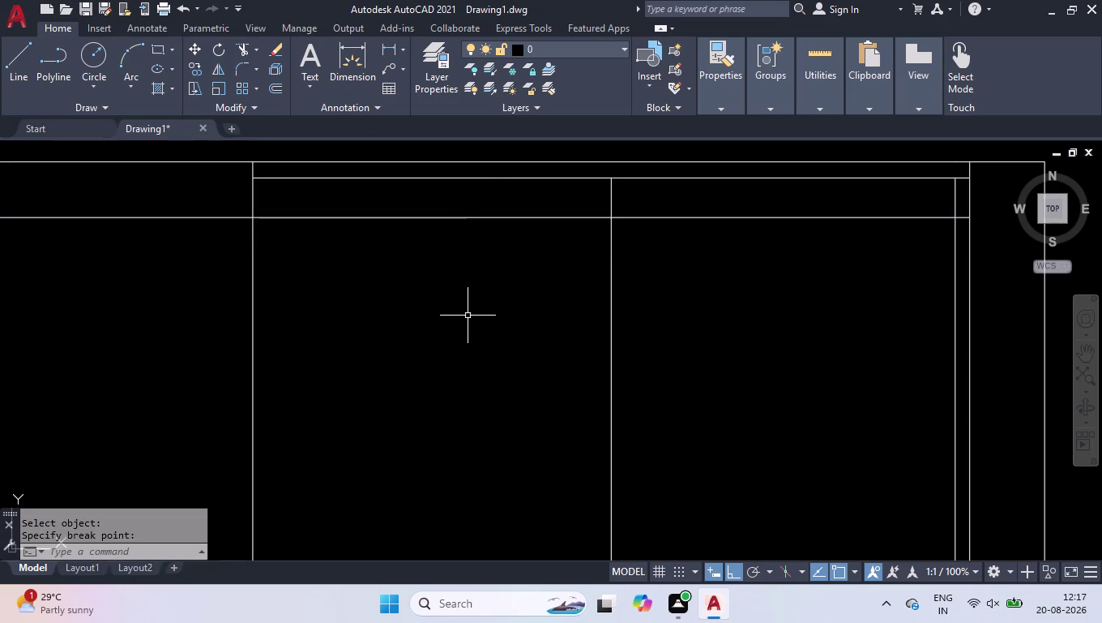
Offset a top-band horizontal rail 550 units downward.
text(off)
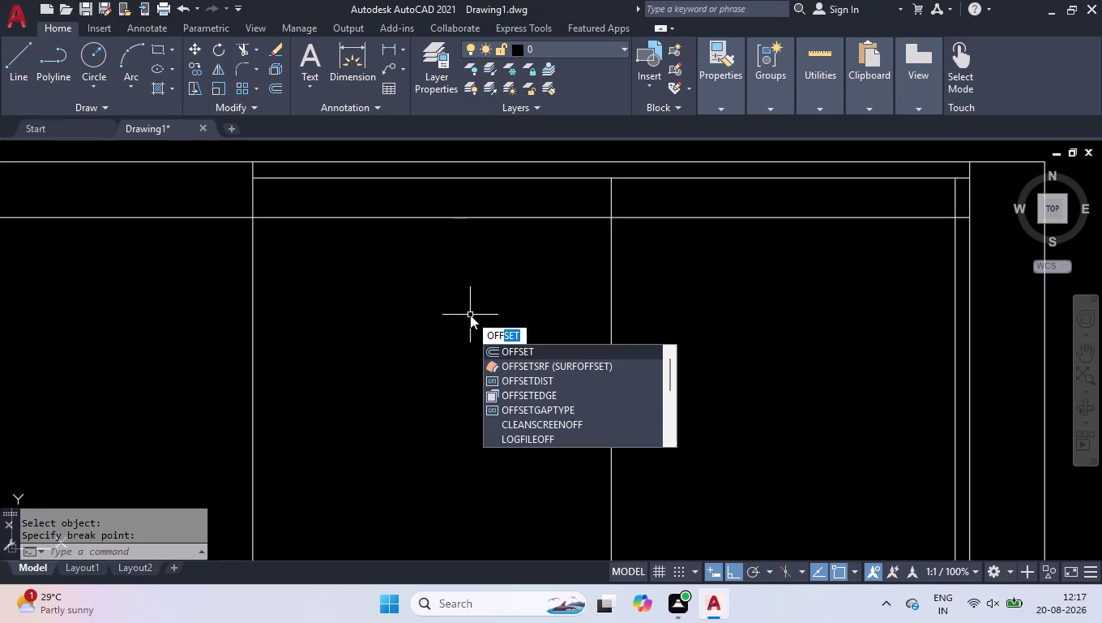
key(Return)
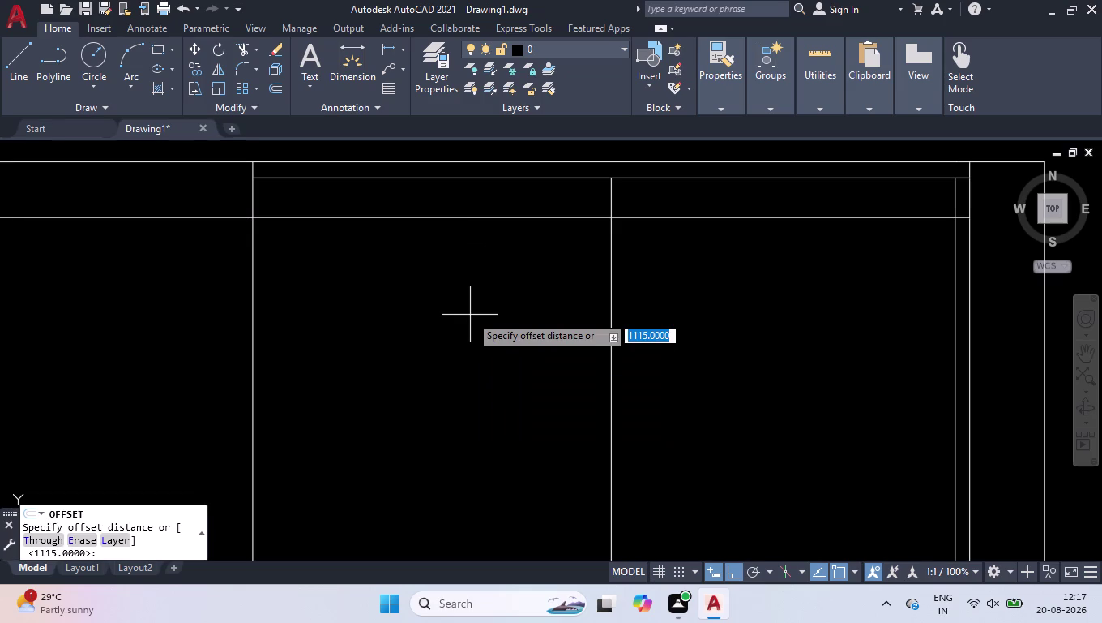
text(550)
key(Return)
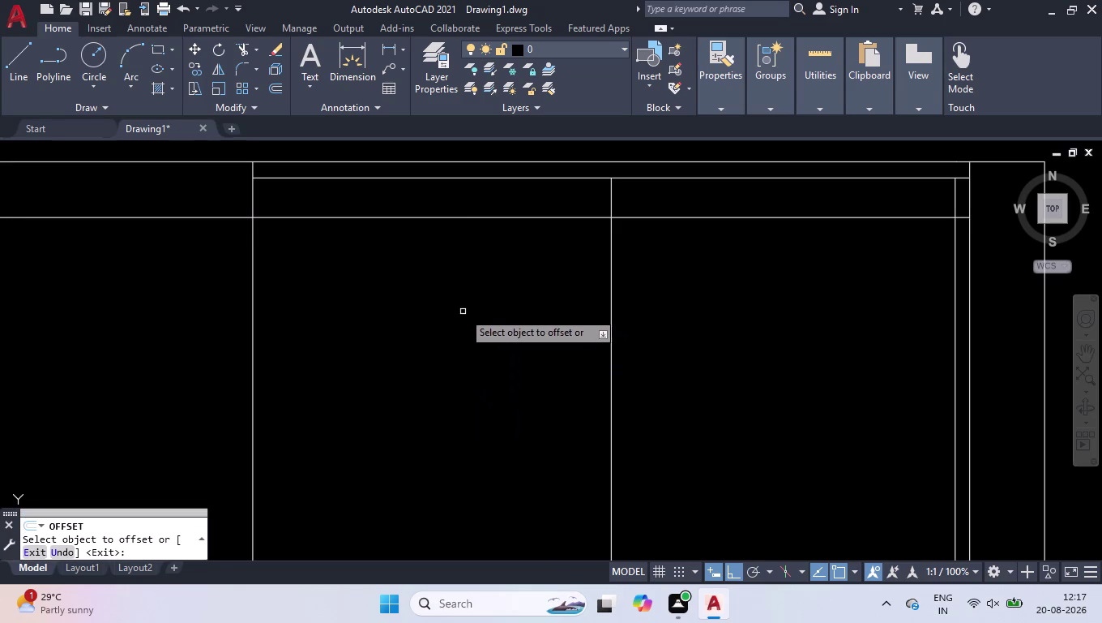
click(473, 217)
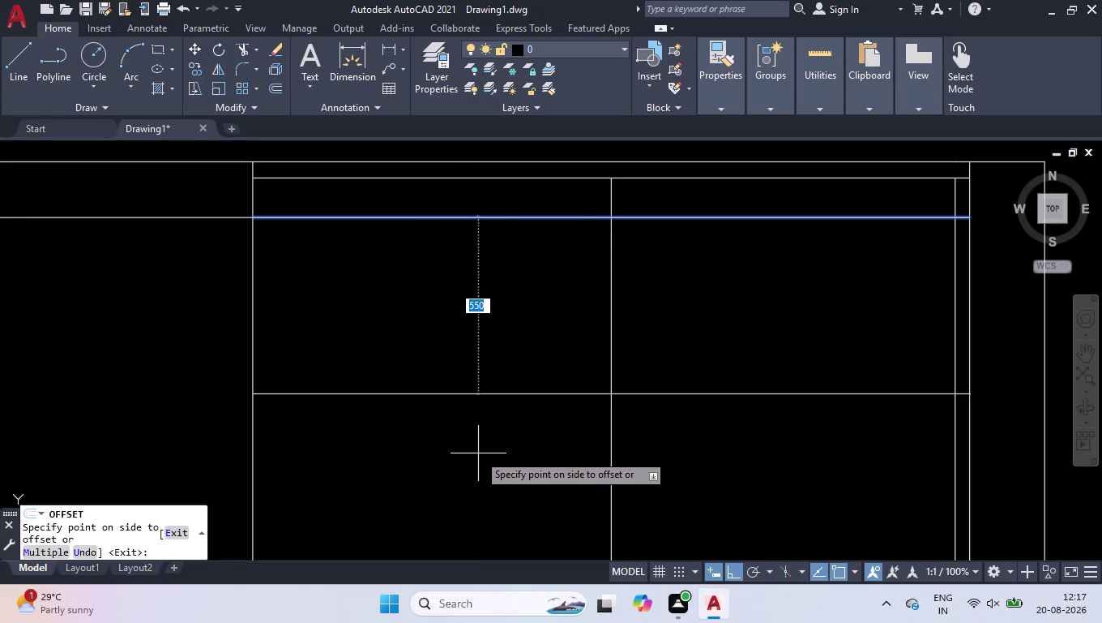
click(479, 453)
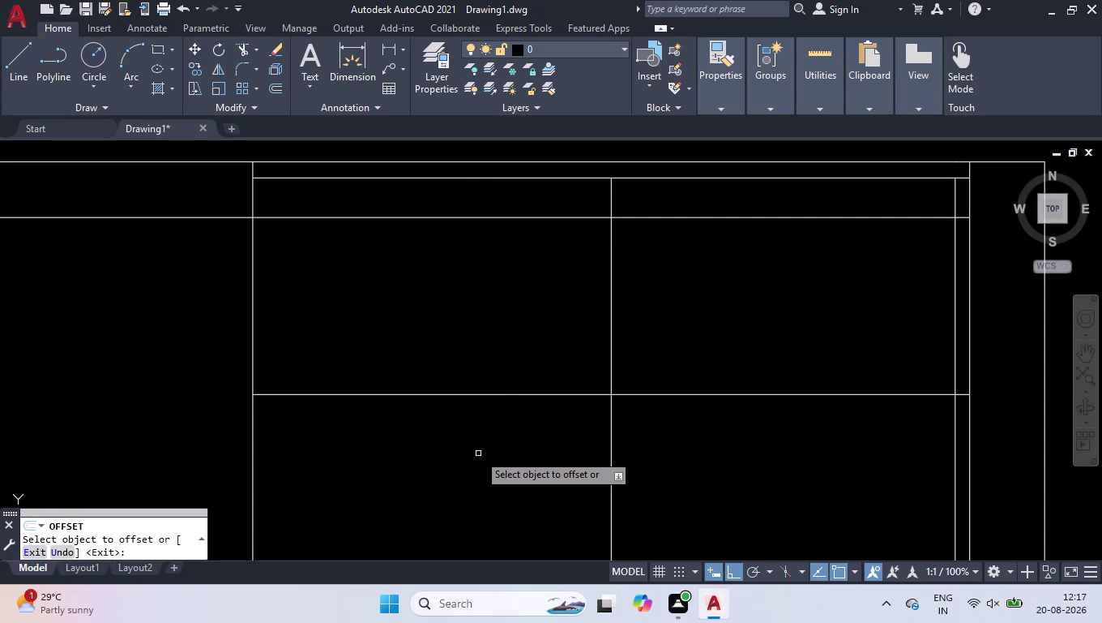
Offset the upper shelf line 2700 units to below the wardrobe's bottom edge.
scroll(down, 3)
scroll(down, 3)
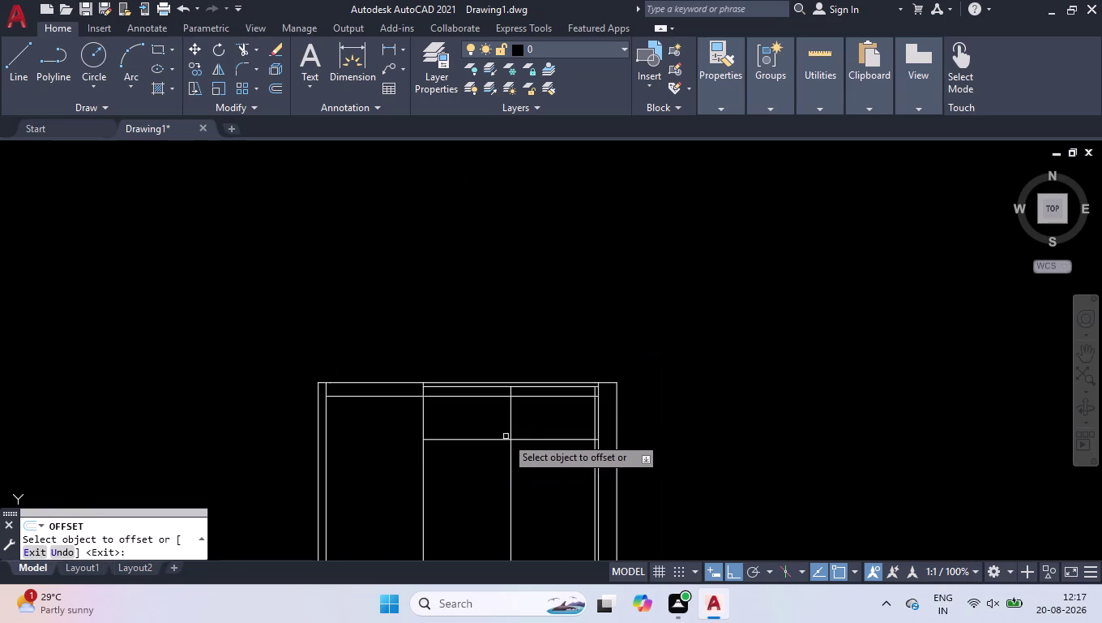
scroll(down, 3)
scroll(down, 3)
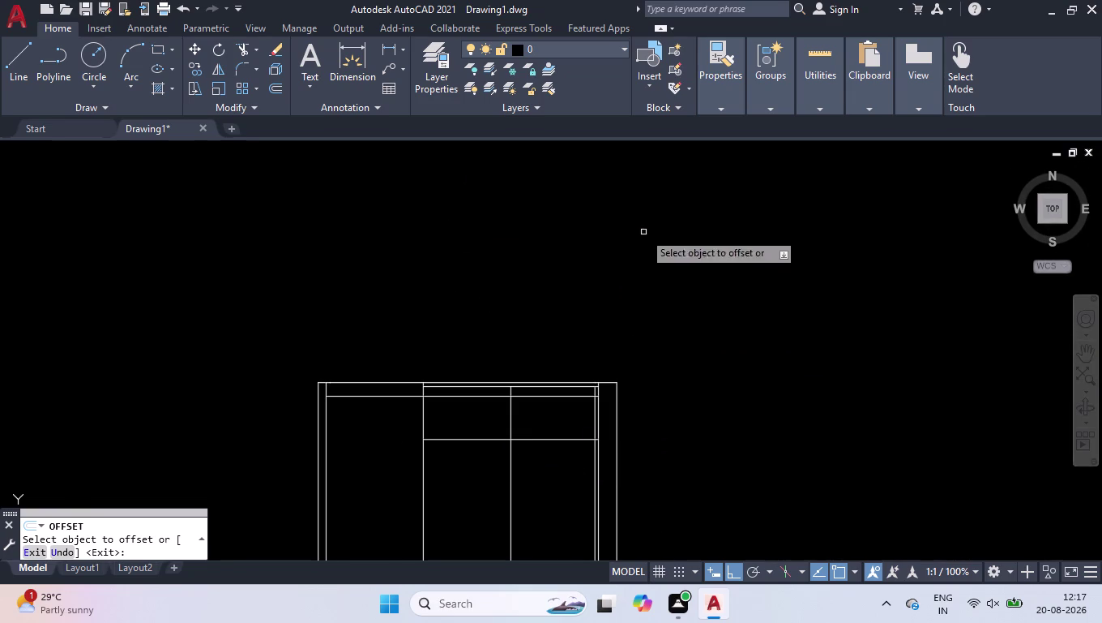
scroll(down, 3)
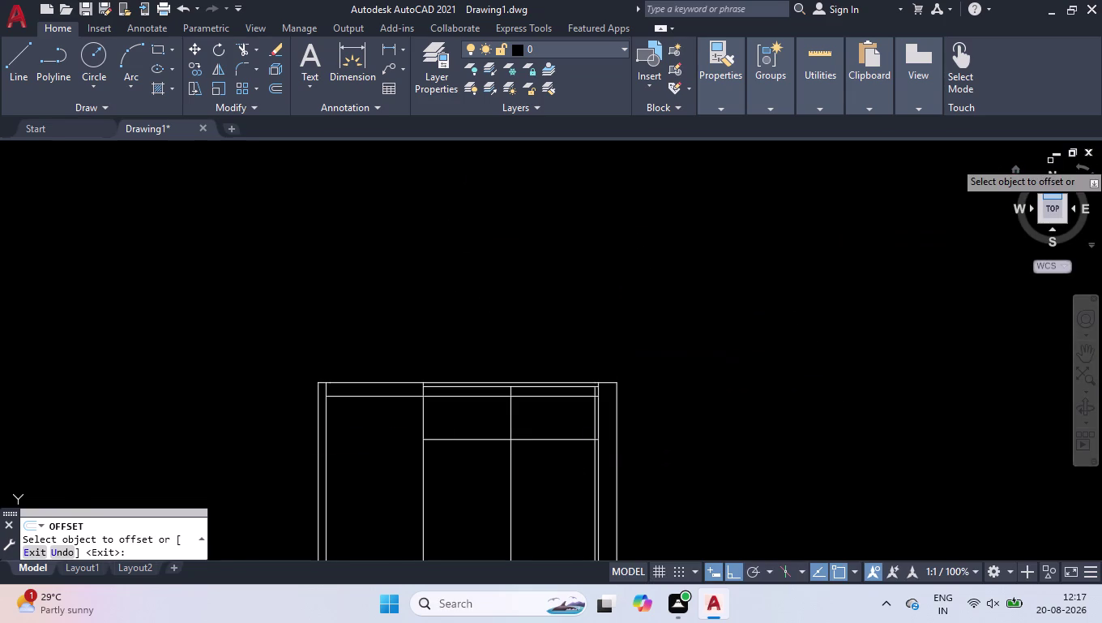
click(1050, 204)
scroll(up, 3)
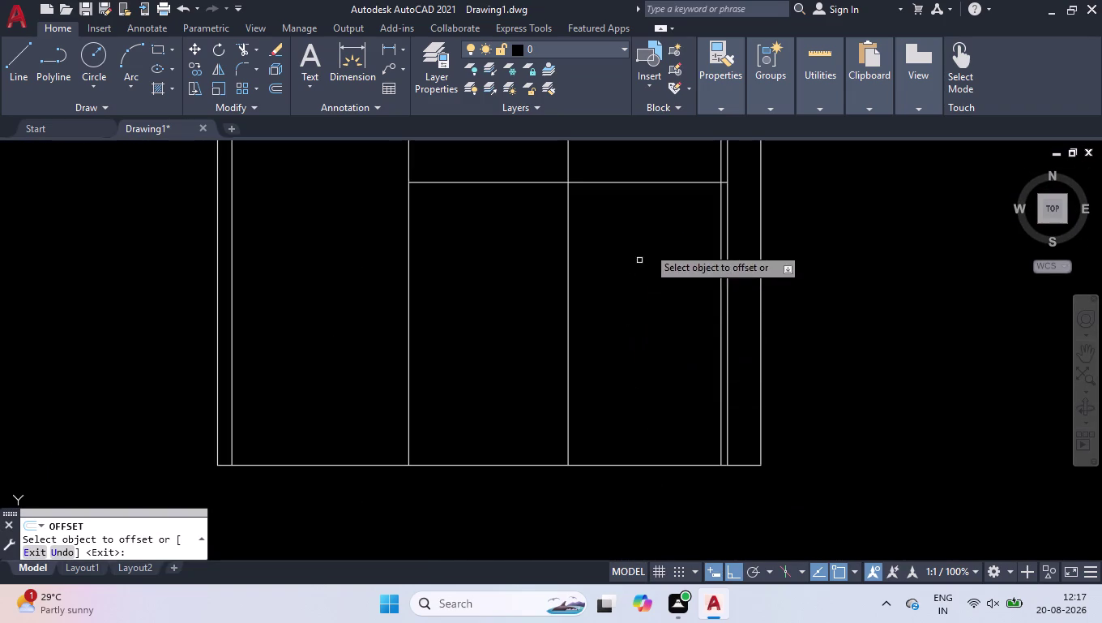
click(657, 182)
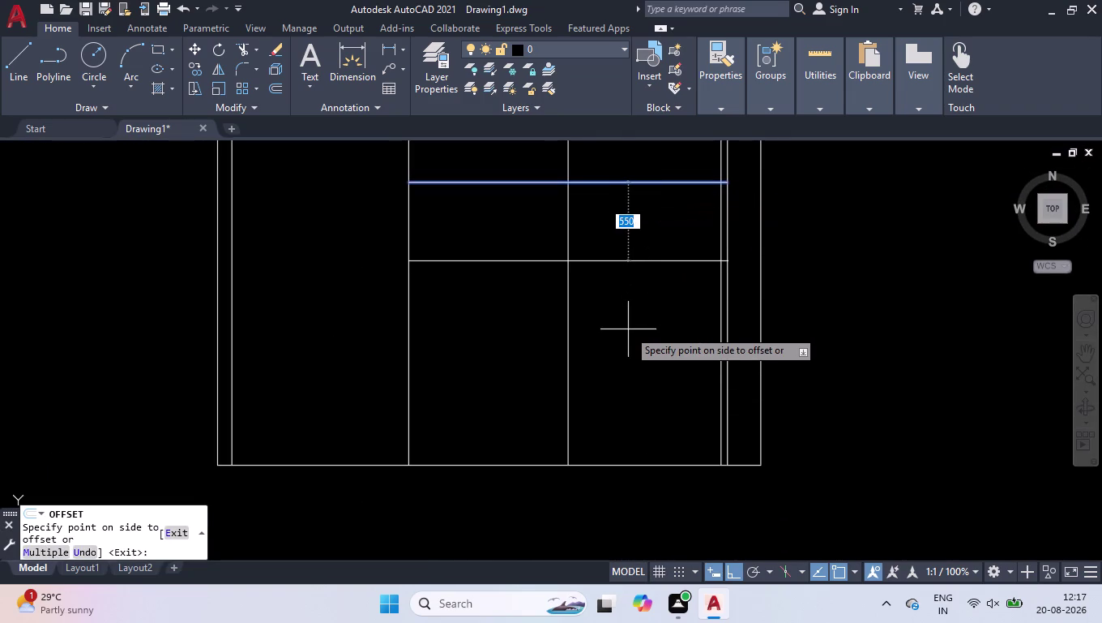
text(2700)
key(Return)
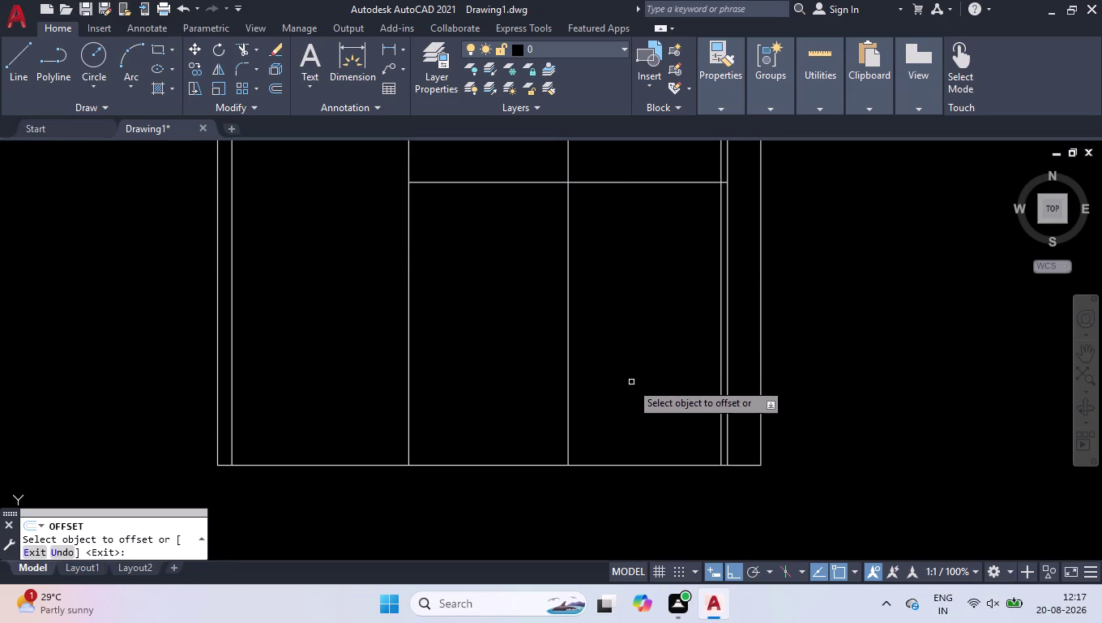
key(space)
scroll(down, 3)
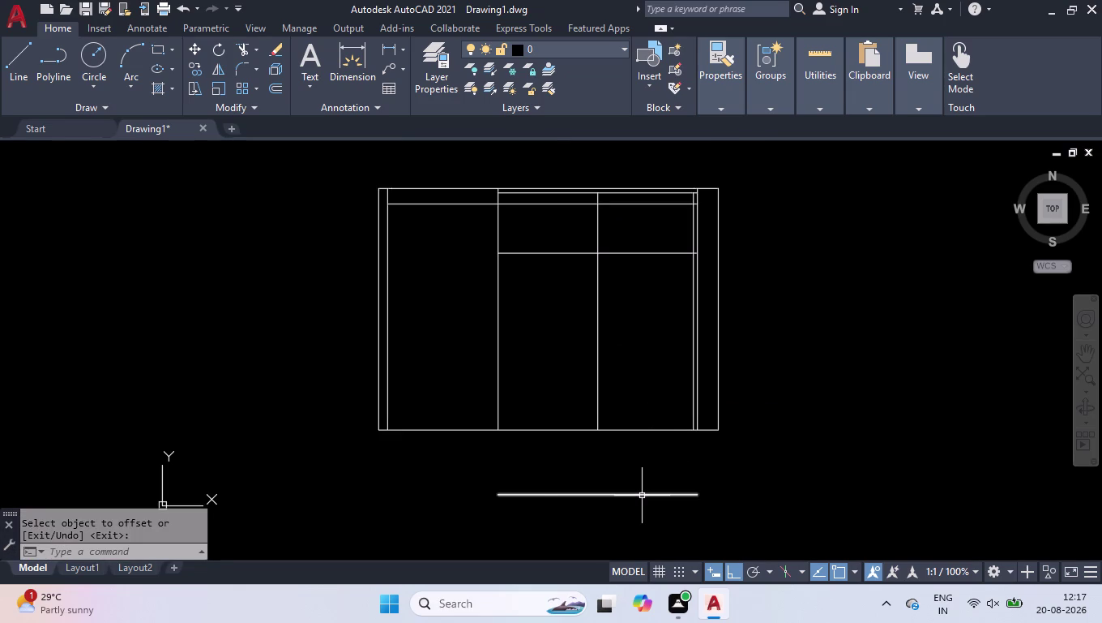
Stretch the stray copied line up 700 by its midpoint grip, then delete it.
click(642, 496)
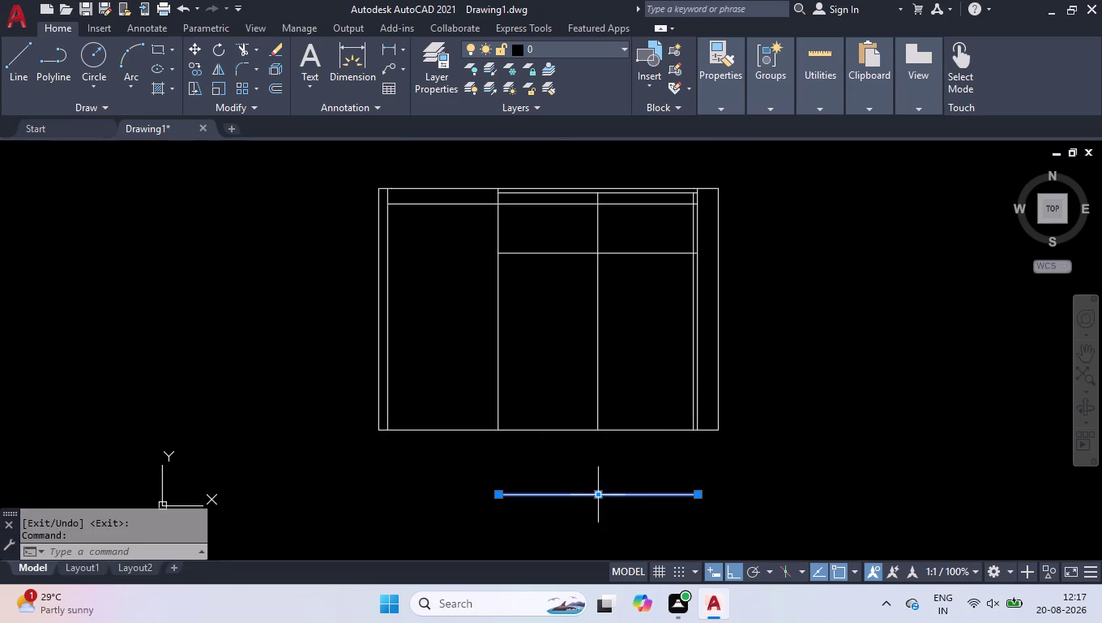
click(600, 495)
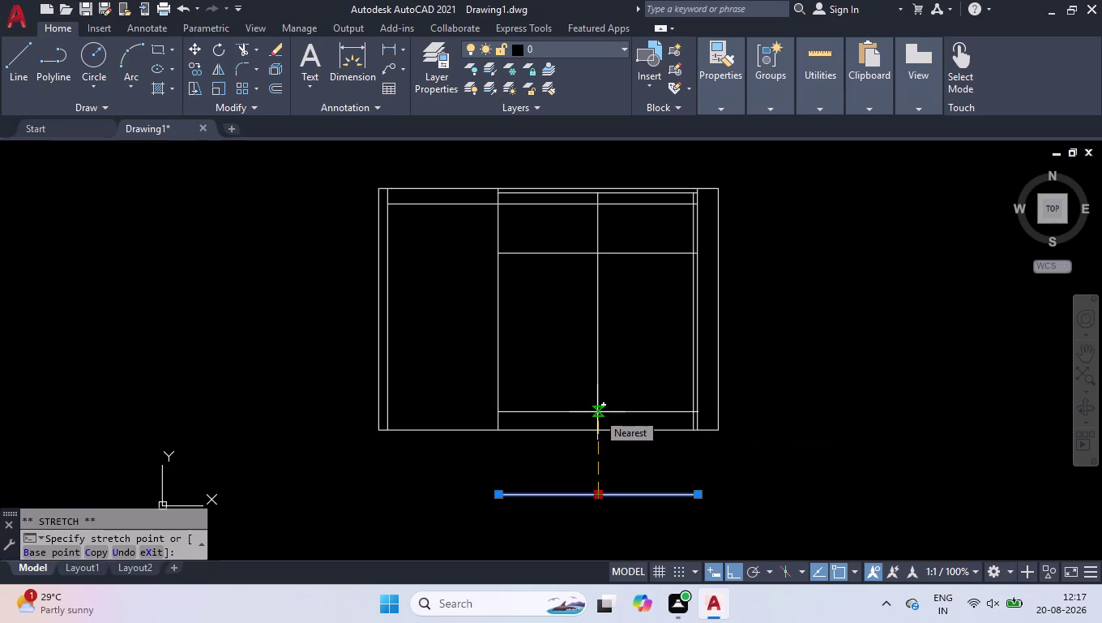
text(700)
key(Return)
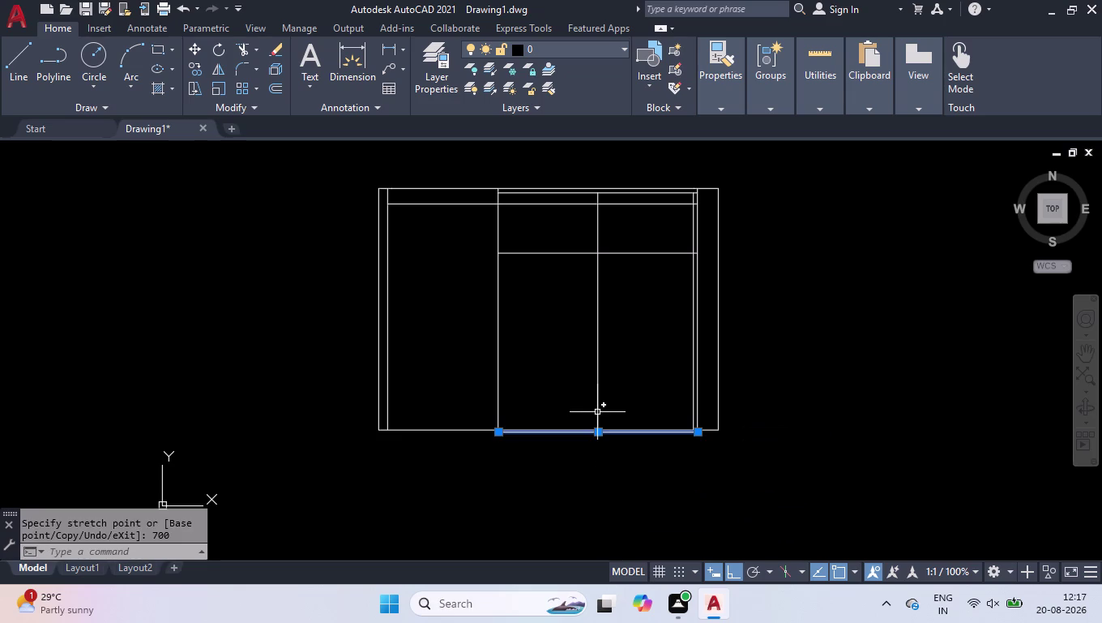
scroll(up, 3)
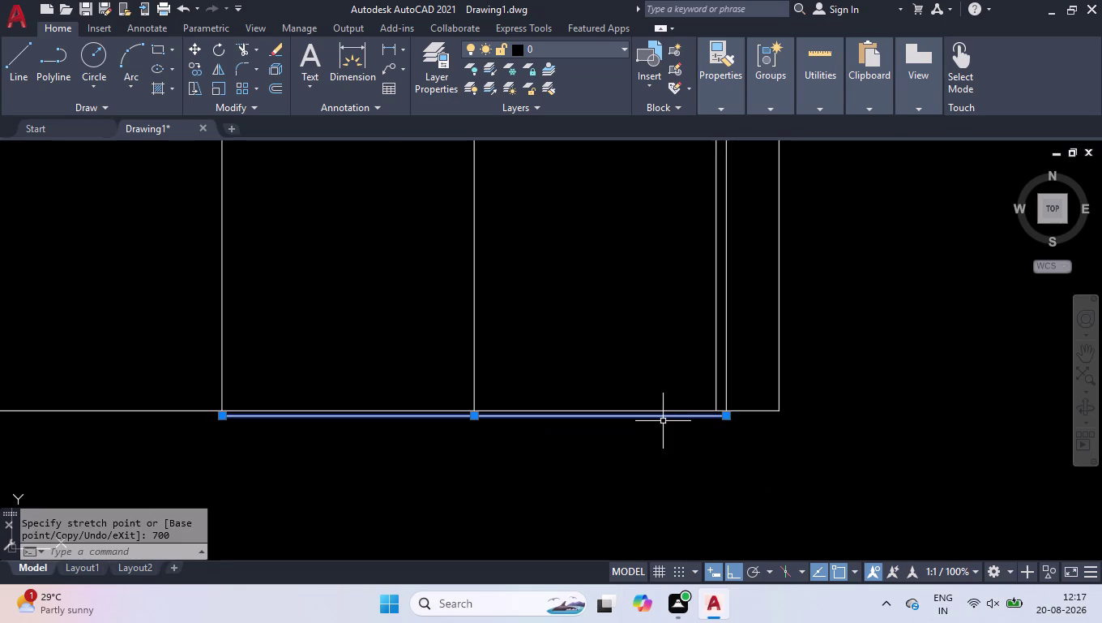
key(Delete)
scroll(down, 3)
scroll(up, 3)
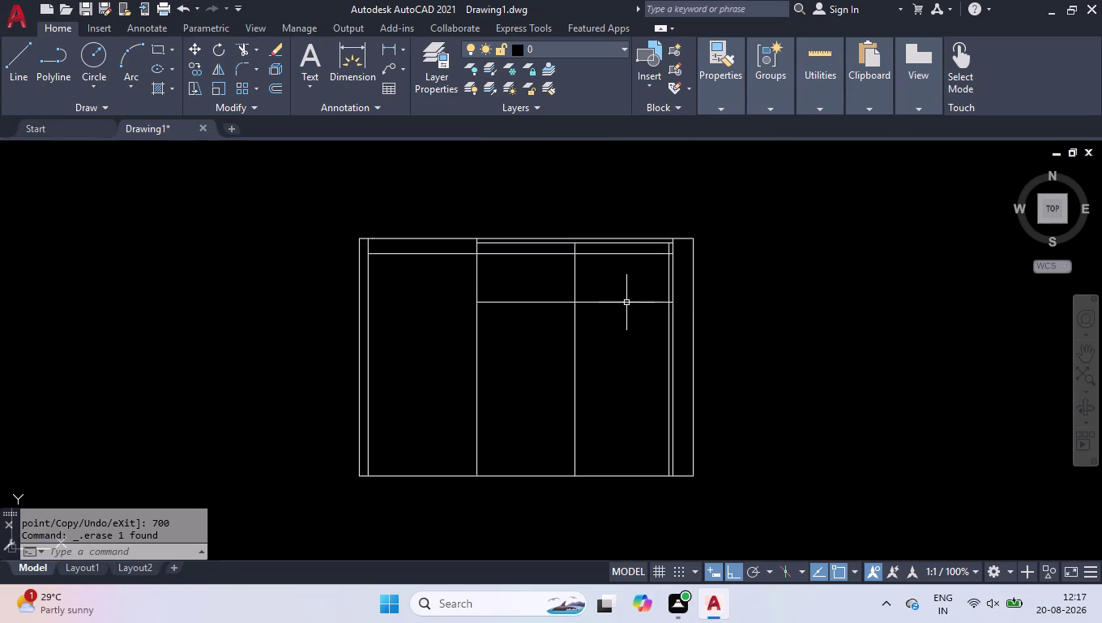
Offset the lower shelf line and the top compartment line by 550 in the right compartments.
click(627, 302)
text(of)
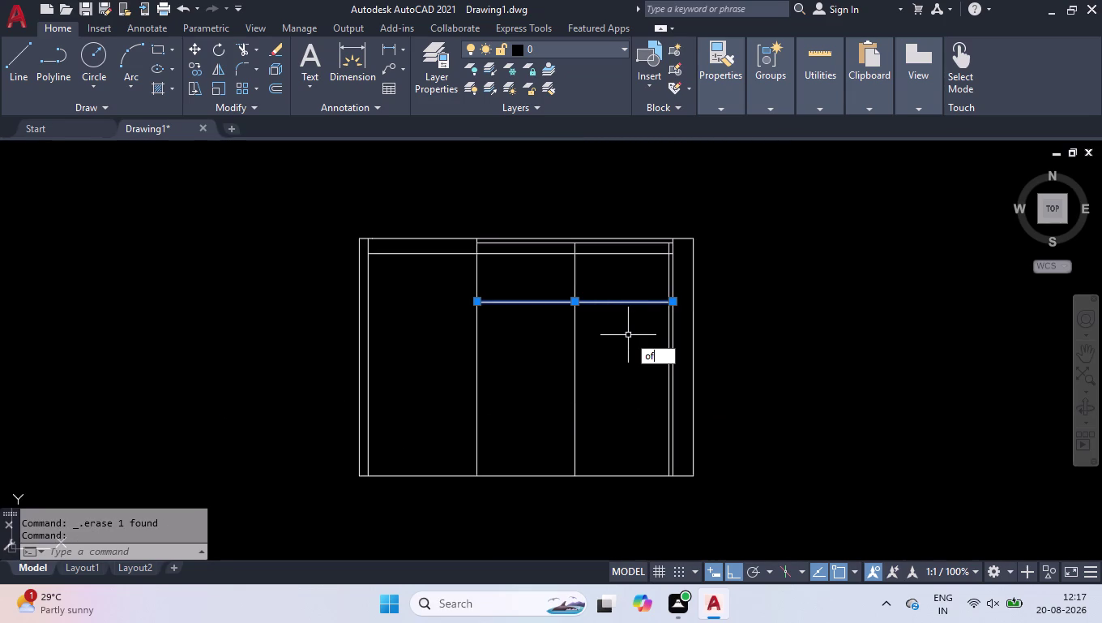
text(f)
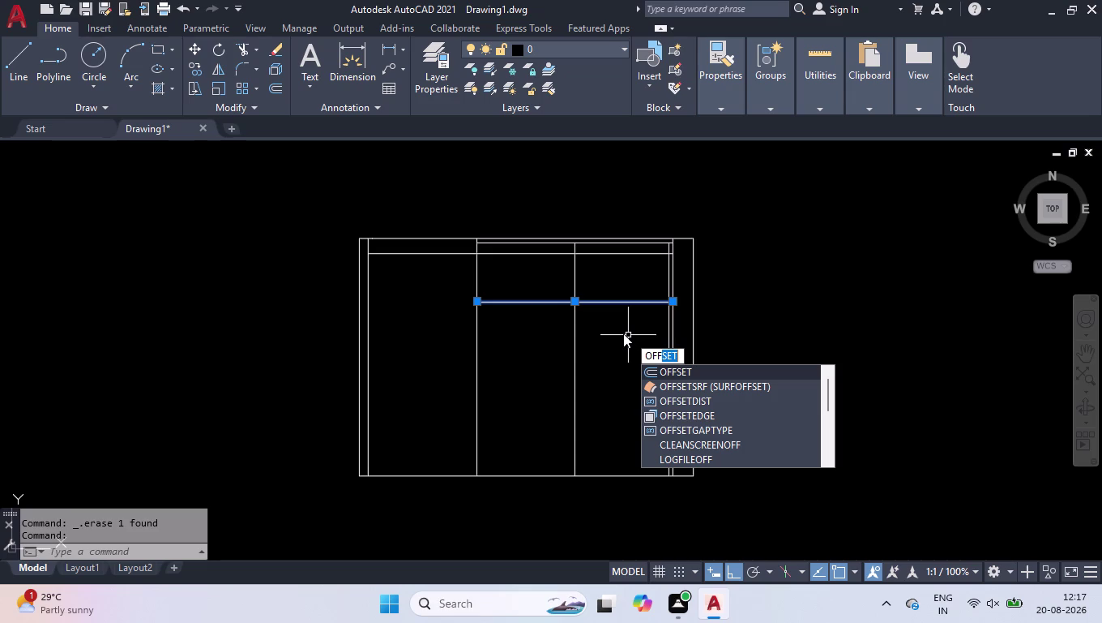
key(Return)
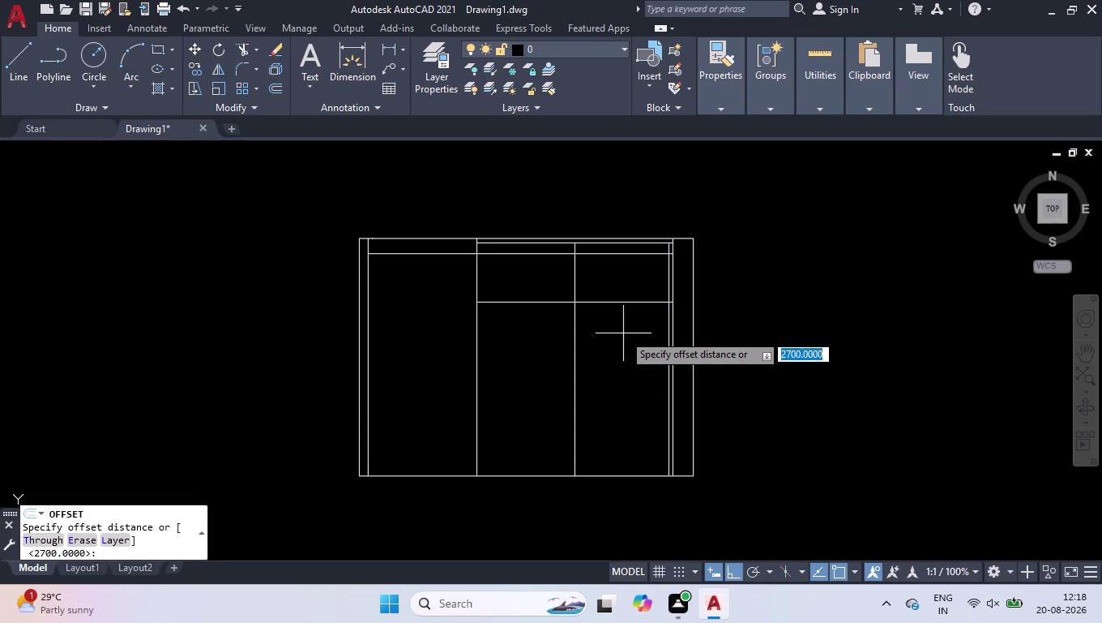
text(550)
key(Return)
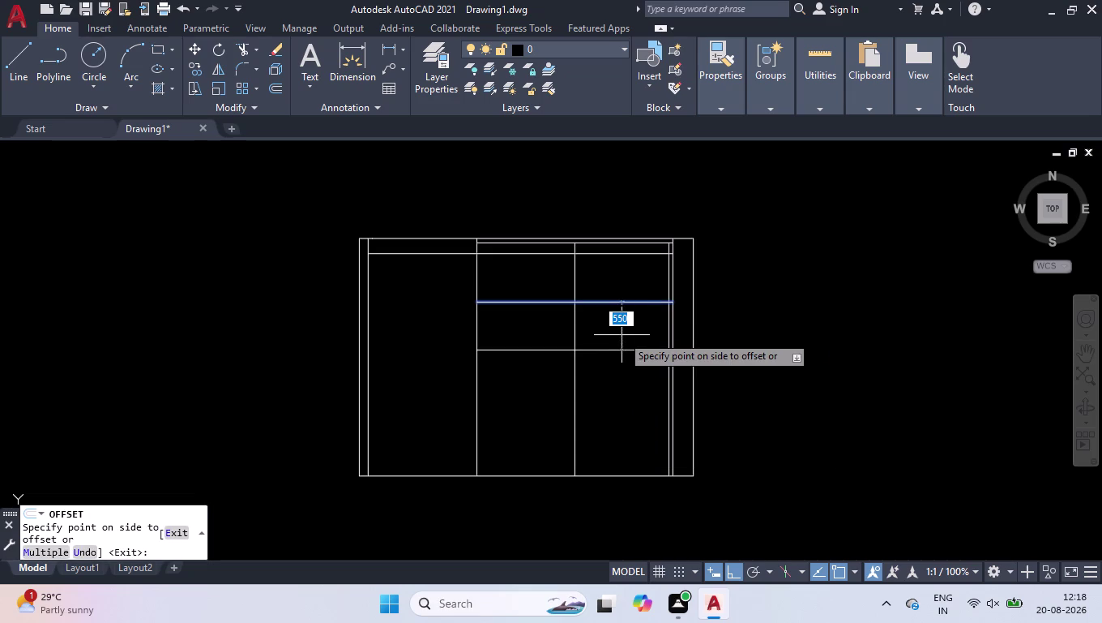
click(628, 401)
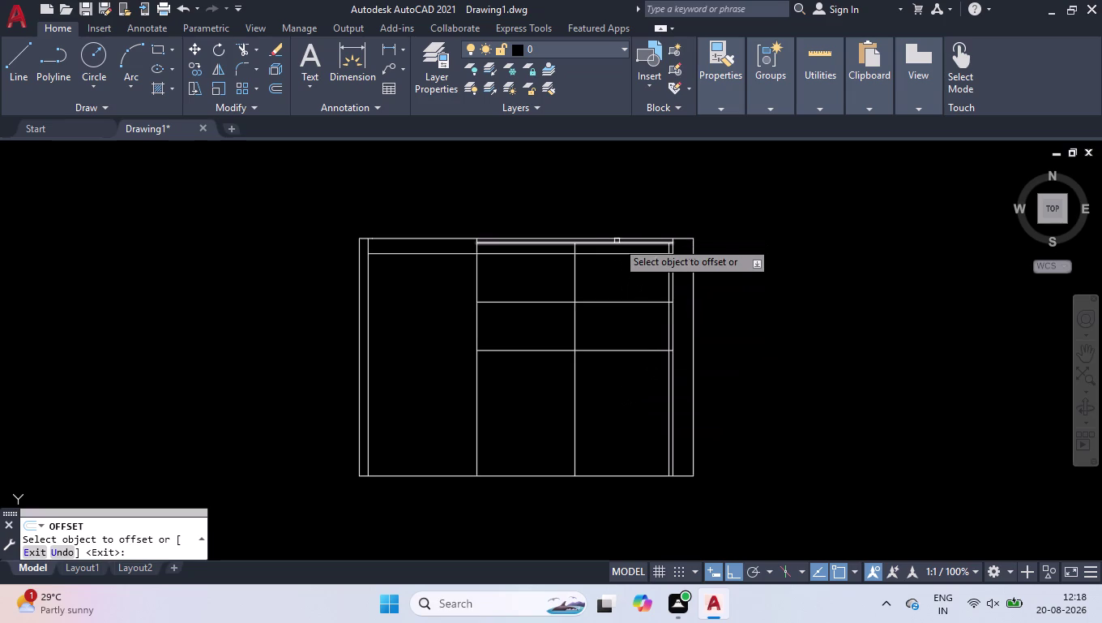
click(617, 241)
click(600, 292)
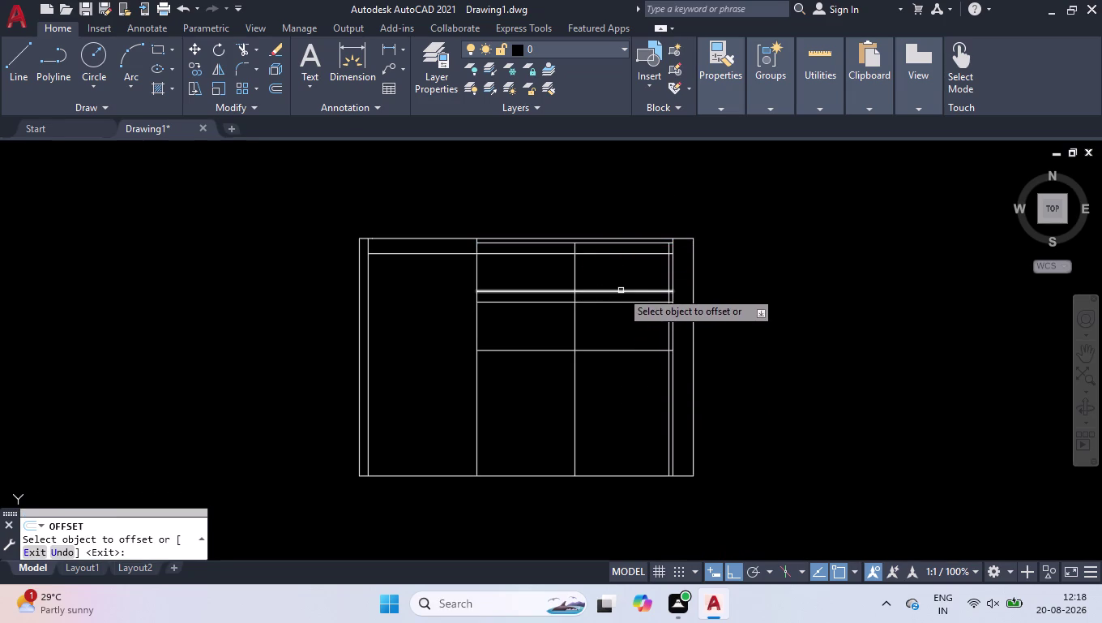
Offset the new shelf line 2000 downward to form the base line.
click(621, 291)
text(2000)
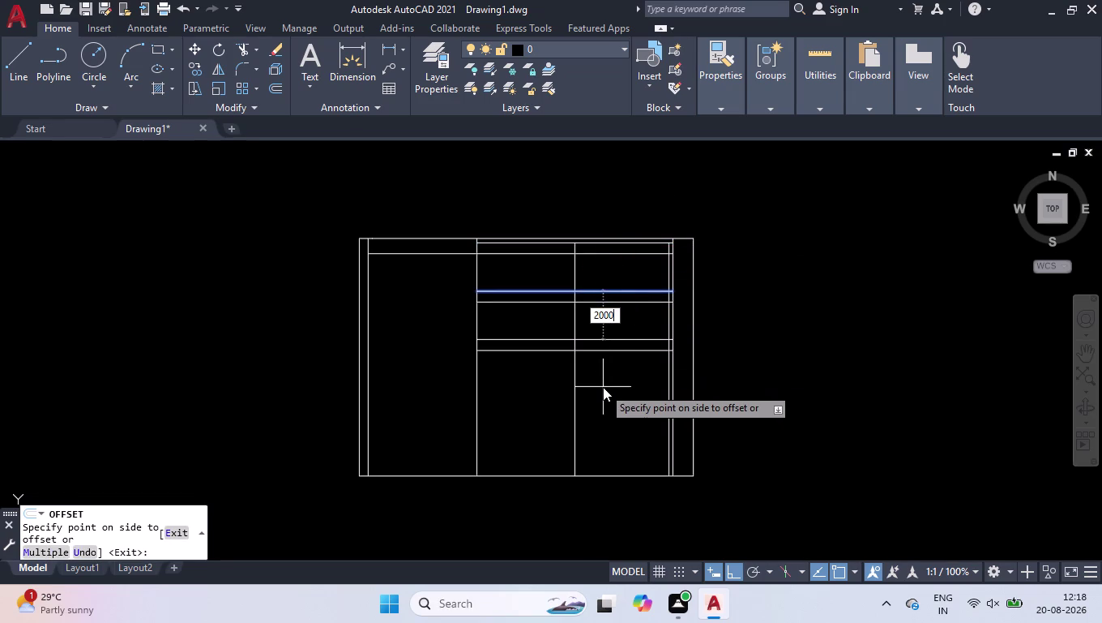
key(Return)
key(Return)
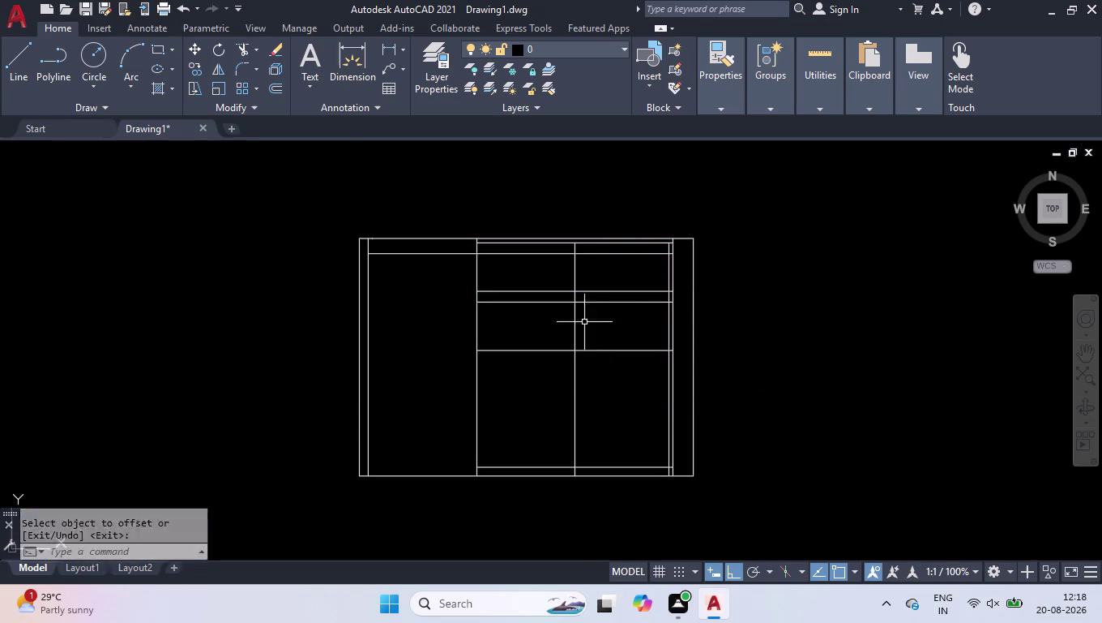
Crossing-select and delete the two middle horizontal shelf lines.
click(598, 297)
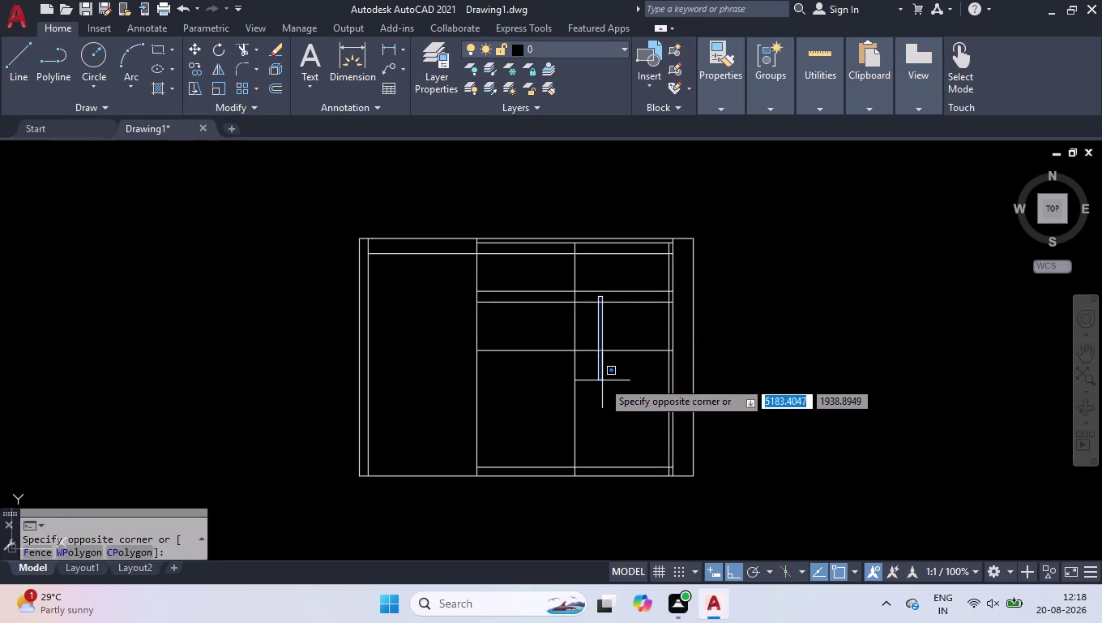
click(591, 378)
key(Delete)
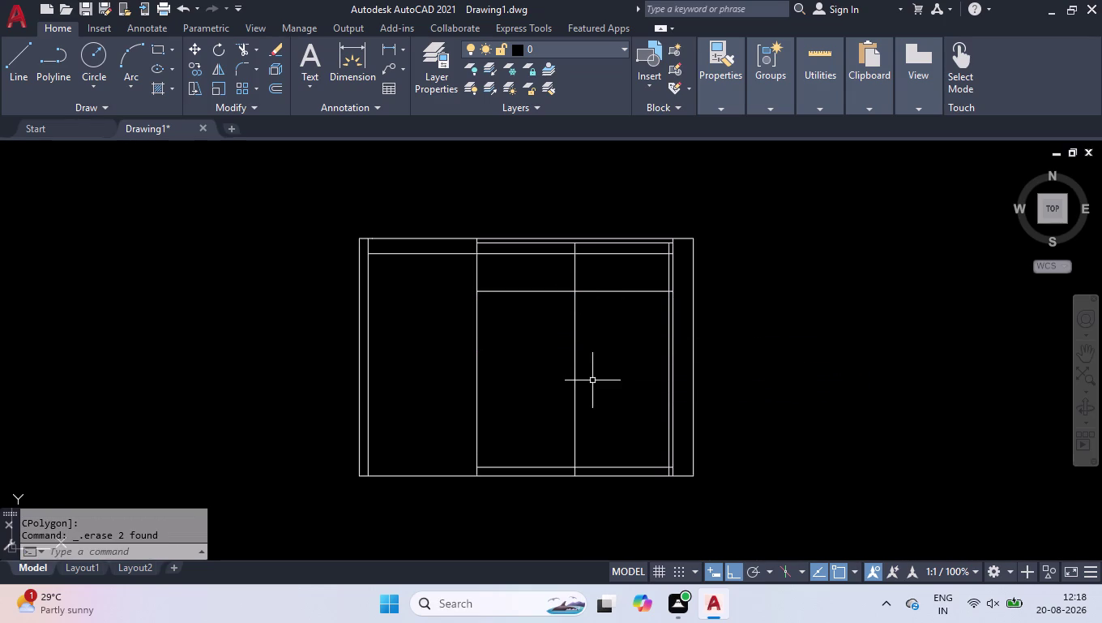
scroll(up, 3)
scroll(down, 3)
scroll(down, 3)
scroll(up, 3)
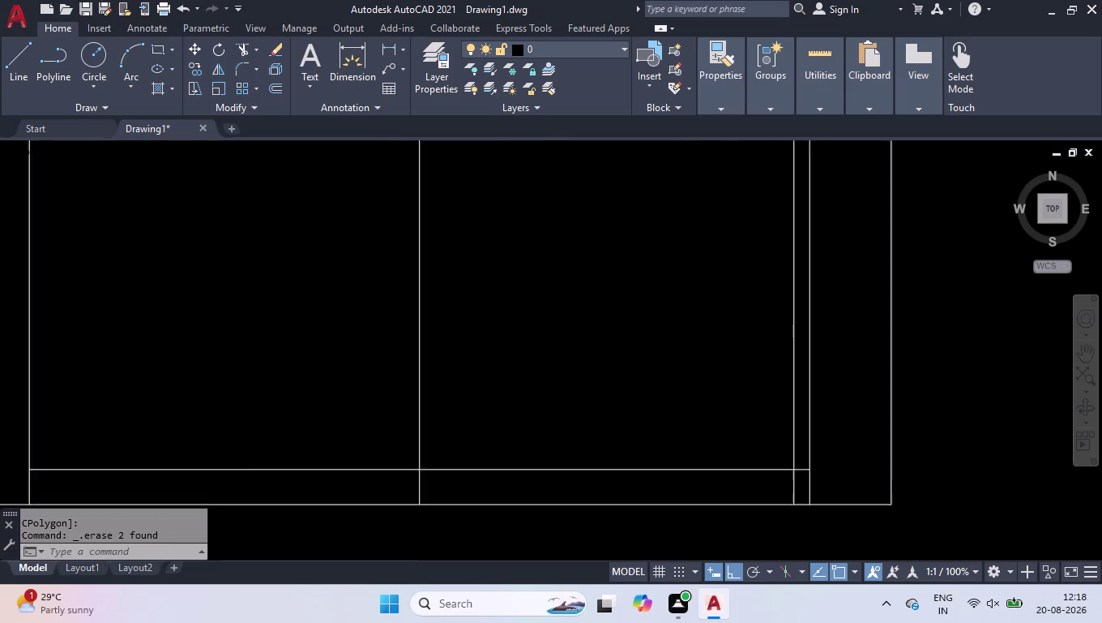
scroll(up, 3)
text(meas)
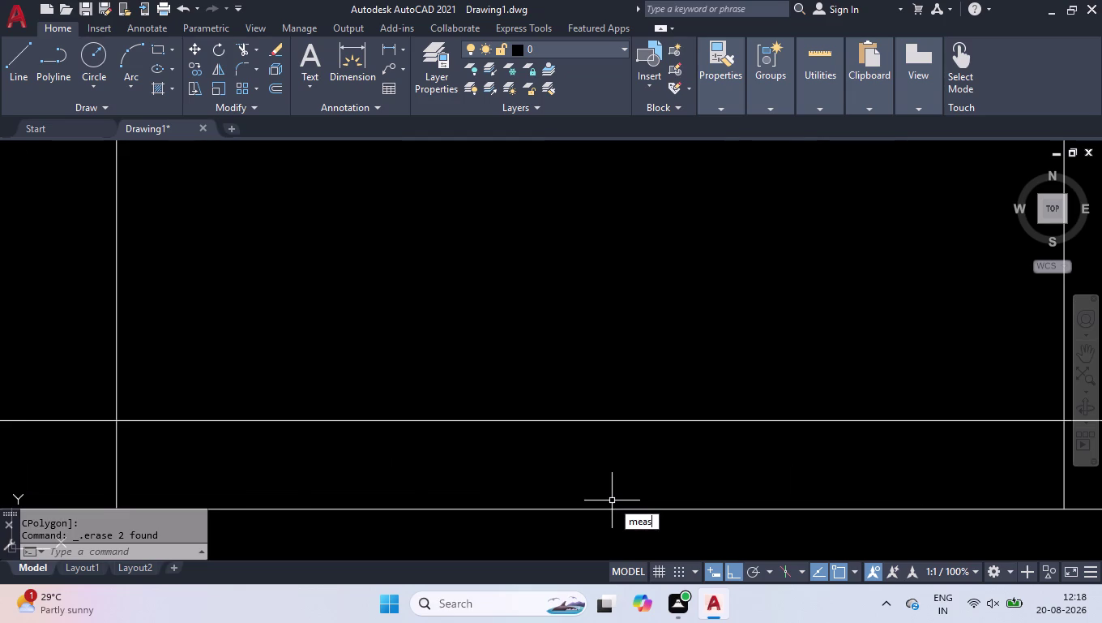
key(Return)
key(Return)
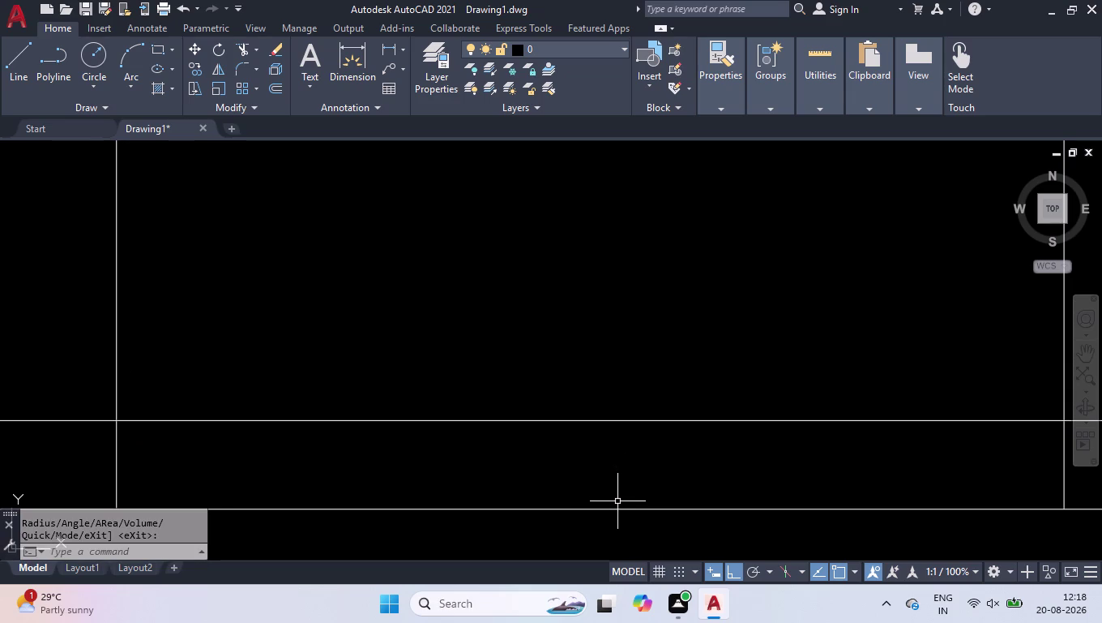
scroll(down, 3)
scroll(down, 3)
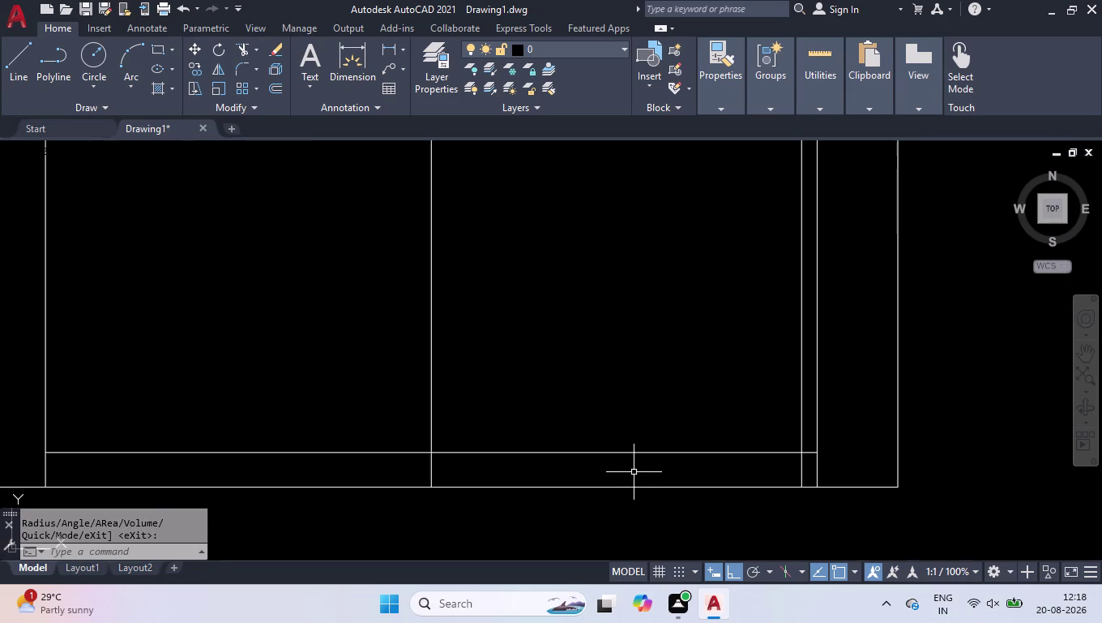
scroll(down, 3)
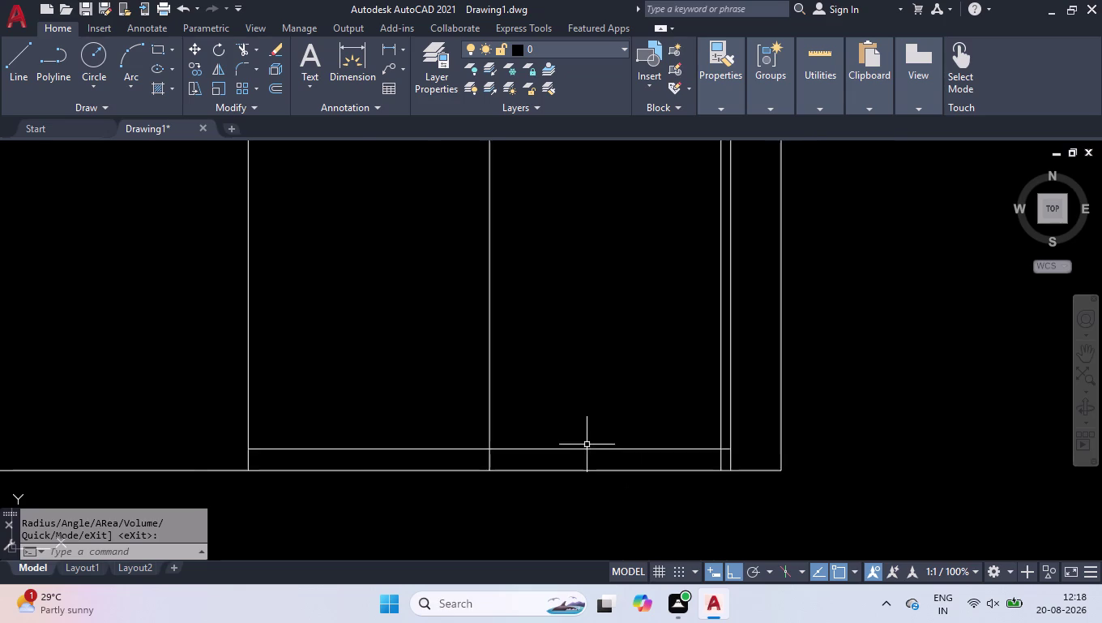
scroll(down, 3)
scroll(down, 3)
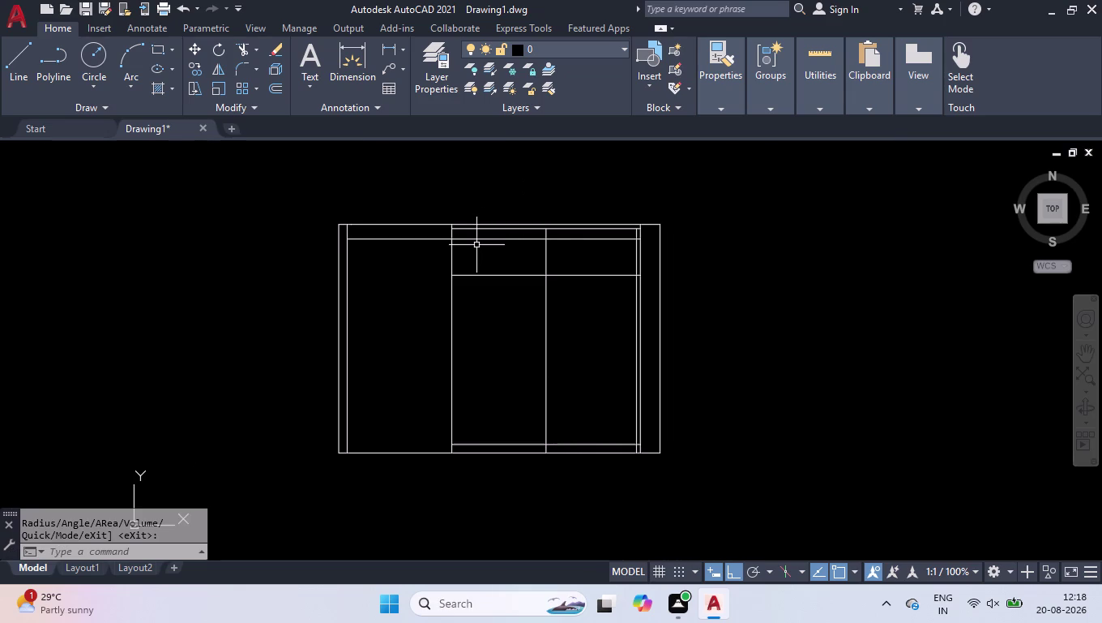
scroll(up, 3)
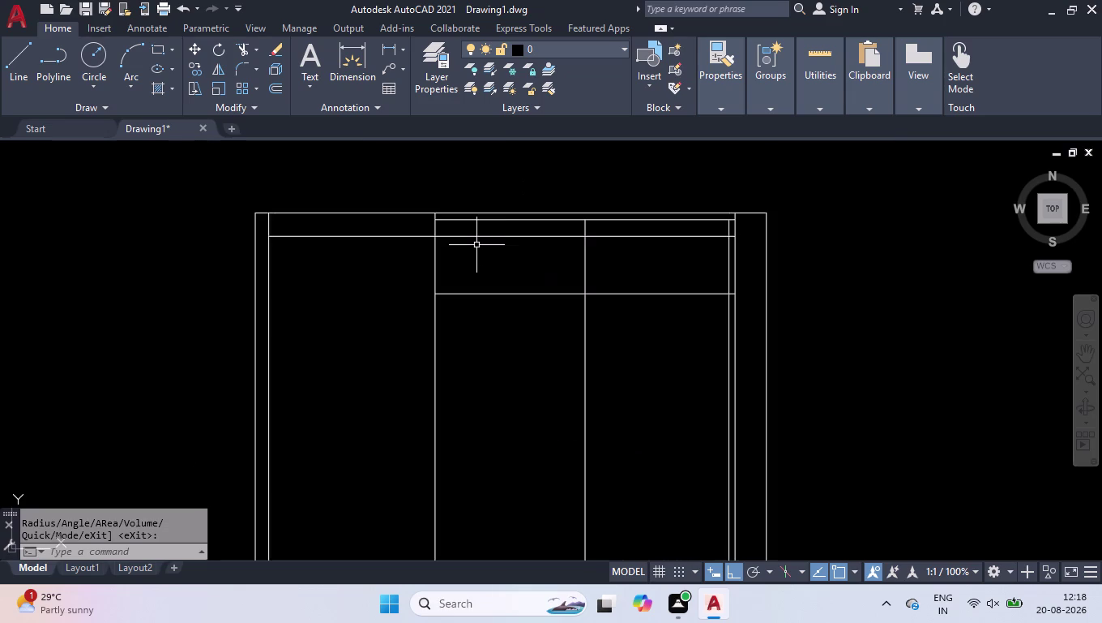
scroll(up, 3)
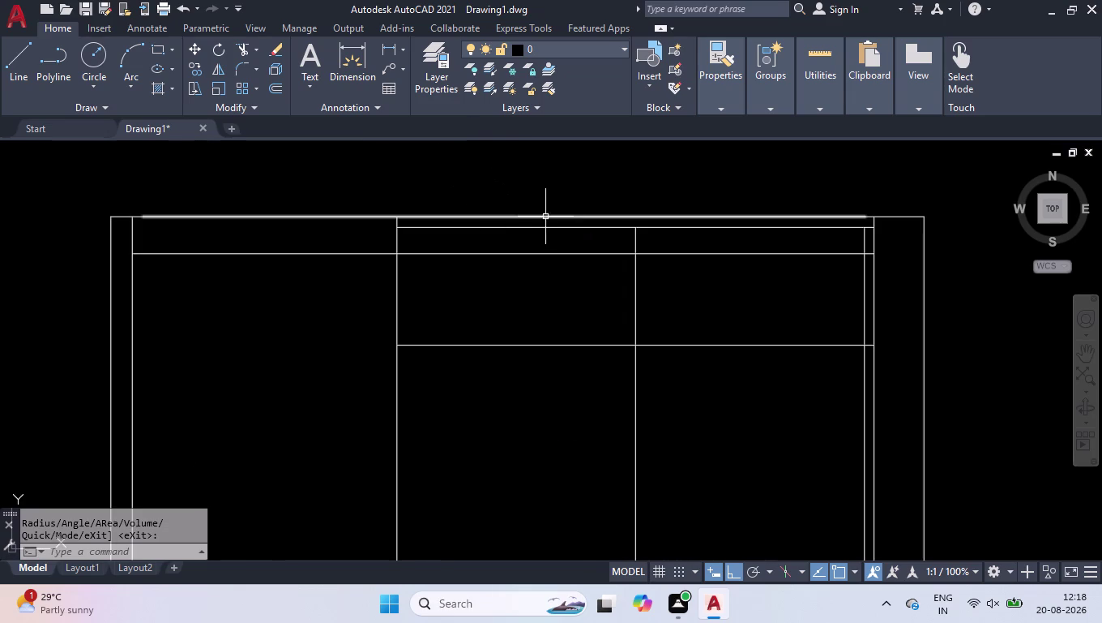
Draw a vertical divider from the top rail's M2P midpoint down to the lower shelf.
scroll(up, 3)
key(l)
key(Return)
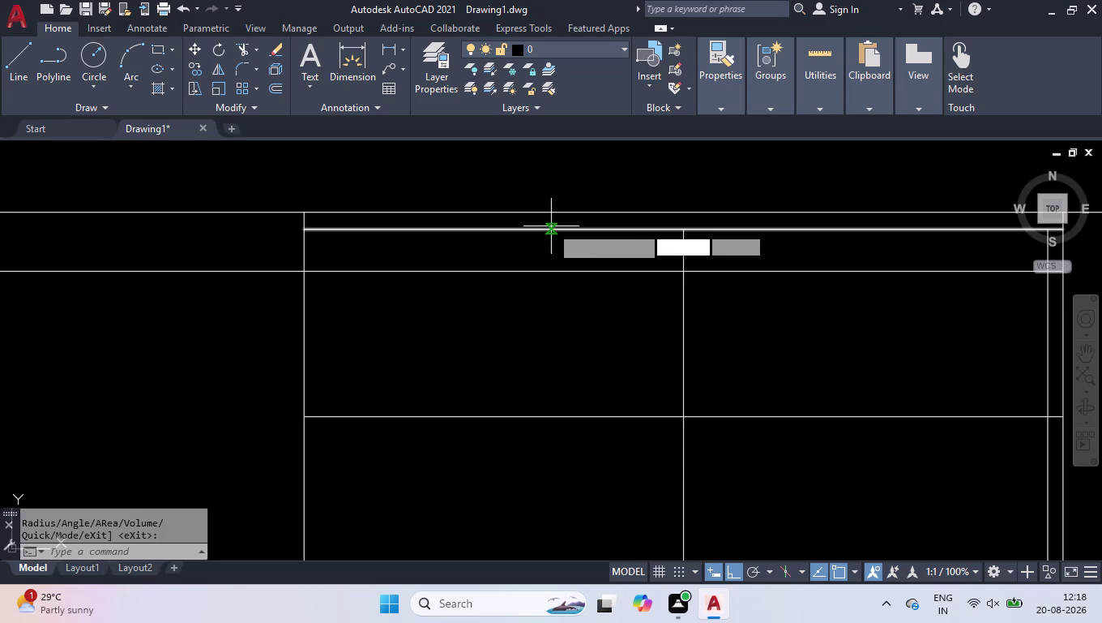
text(m2)
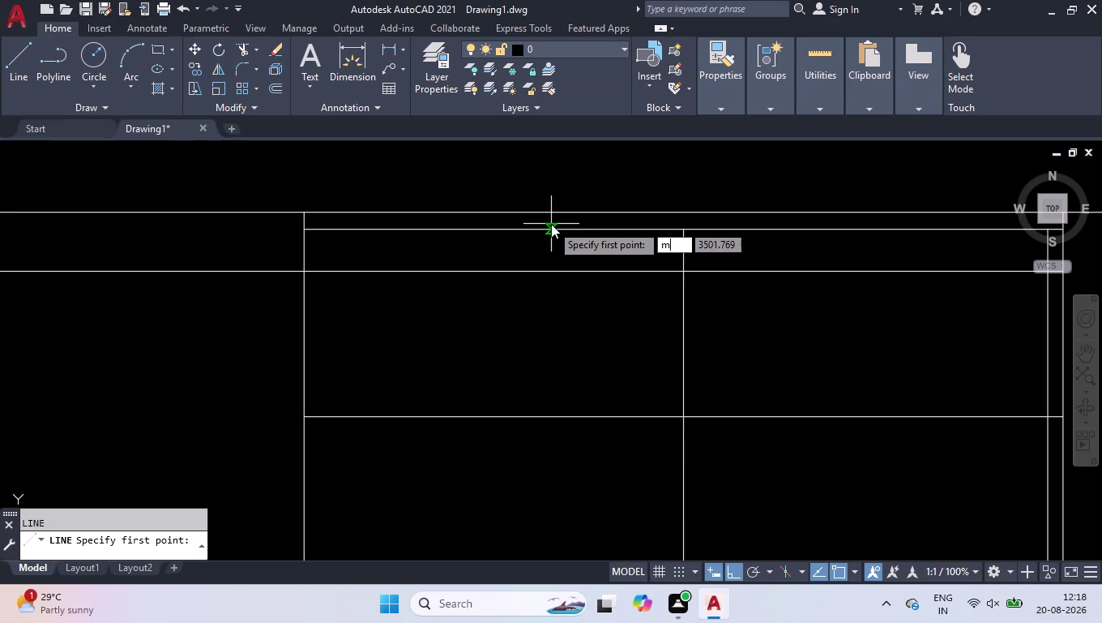
text(p)
key(Return)
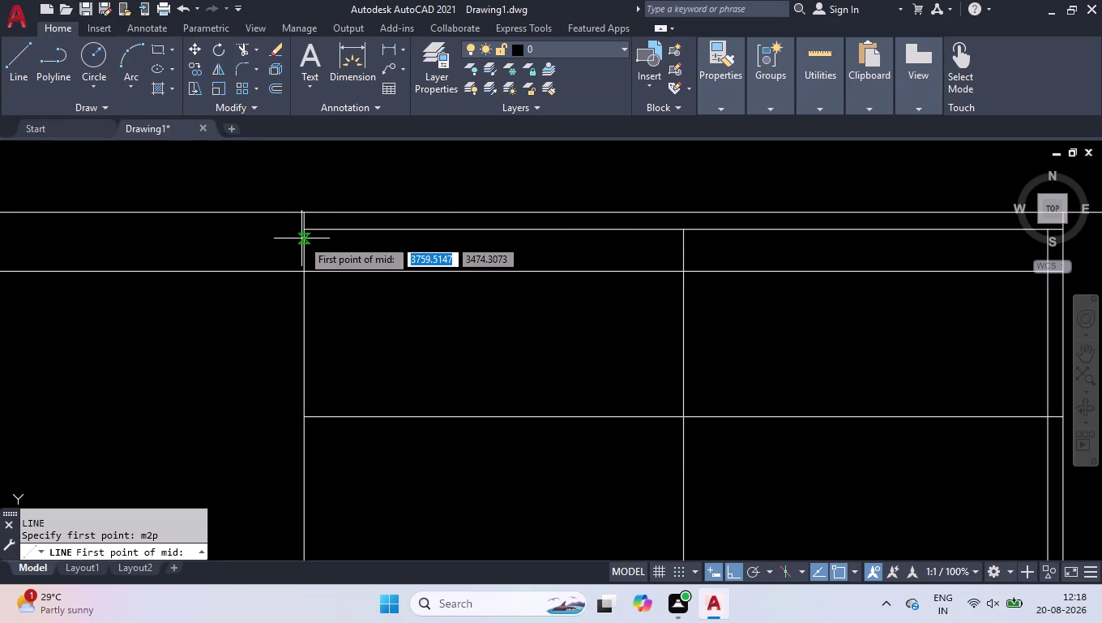
click(306, 230)
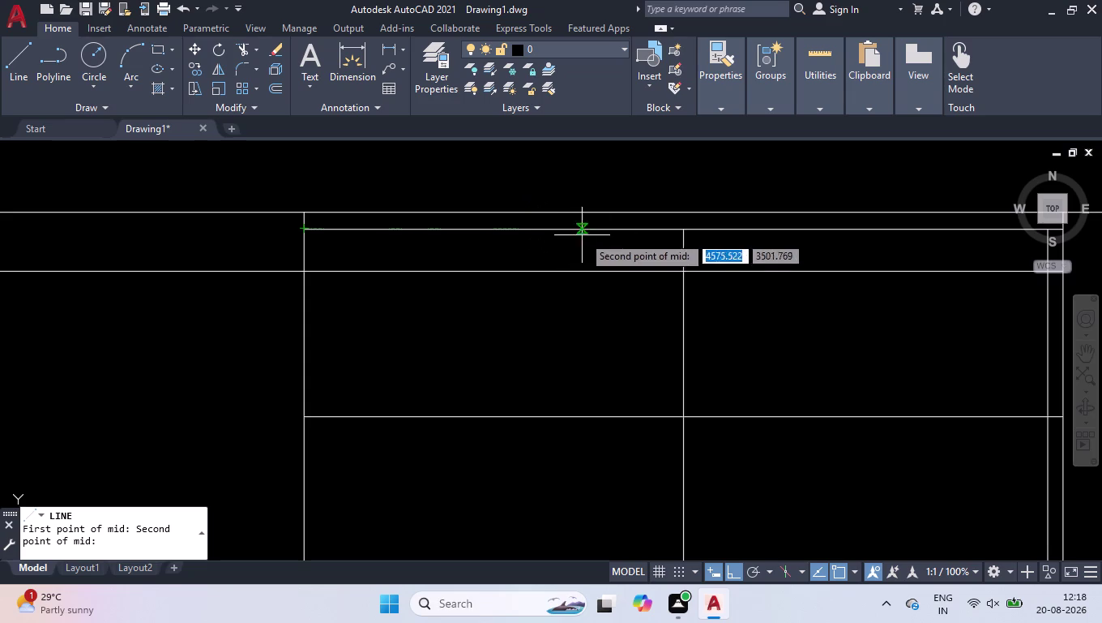
click(687, 229)
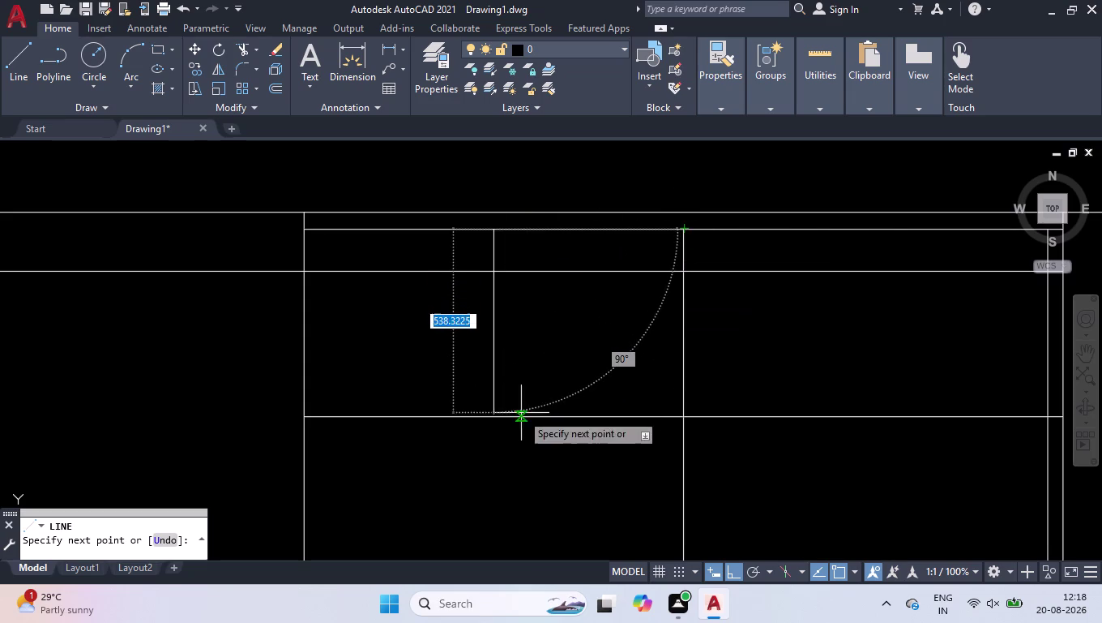
click(495, 413)
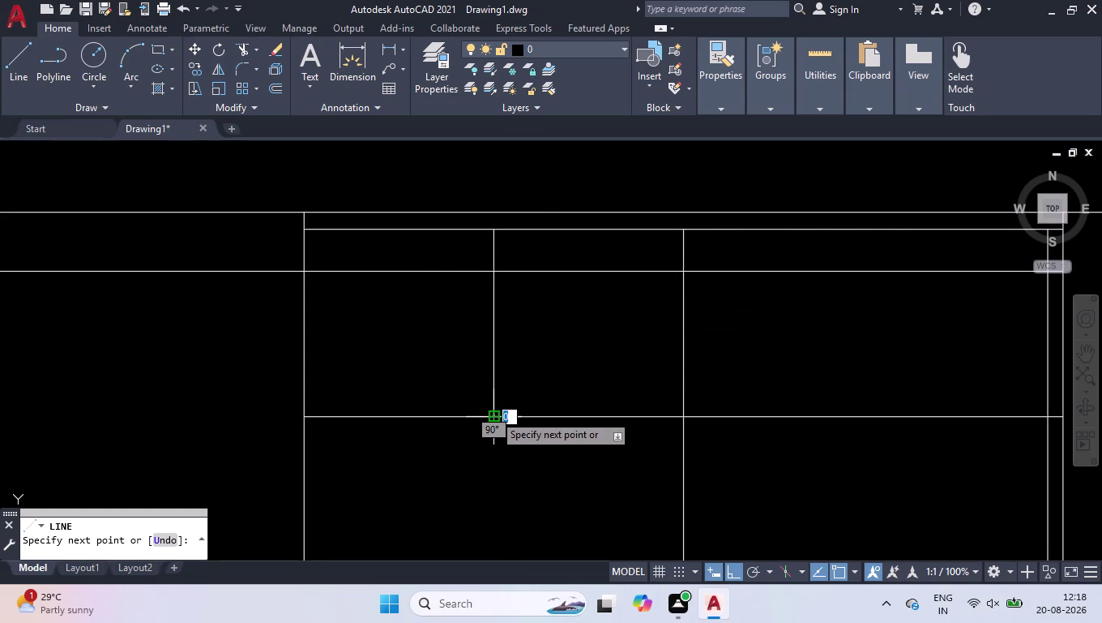
key(space)
Draw a mistaken horizontal line in the top band, then erase it.
key(space)
scroll(down, 3)
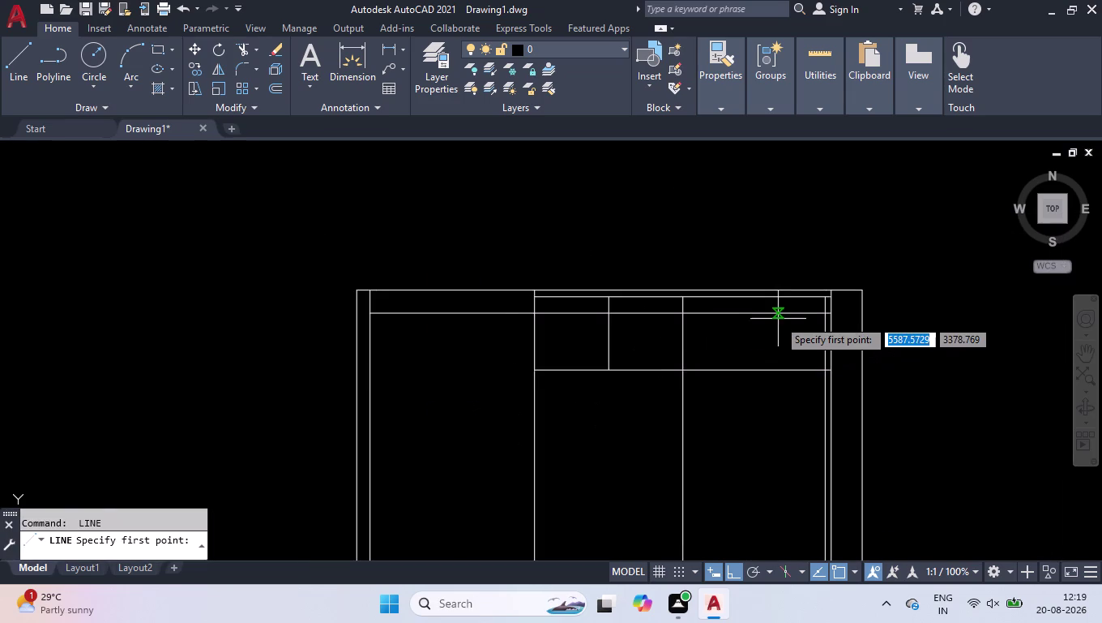
scroll(up, 3)
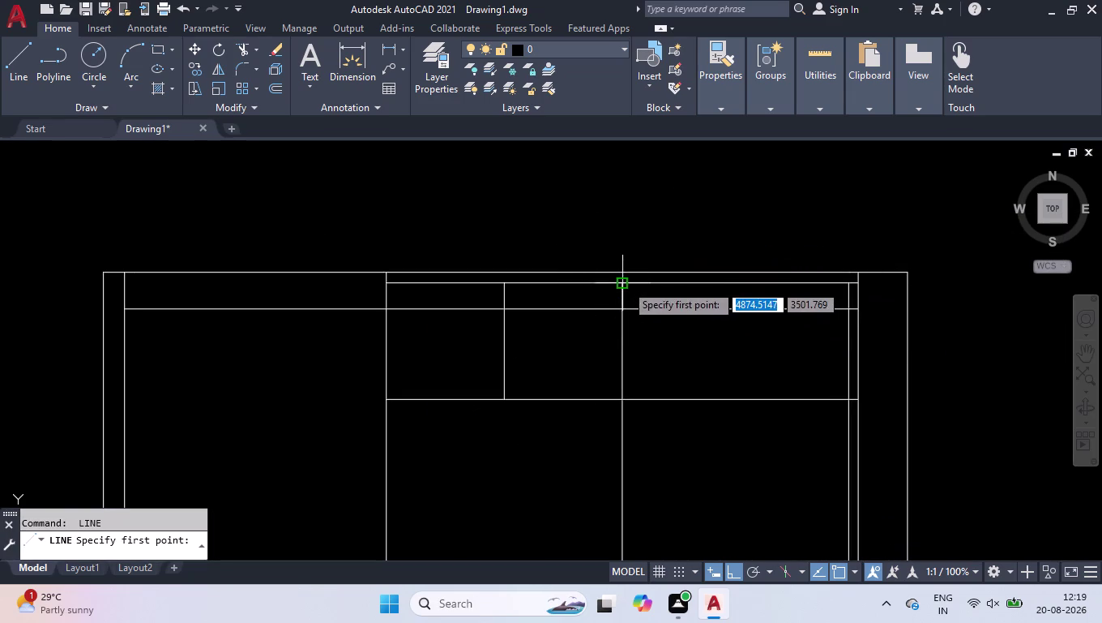
click(625, 283)
click(849, 286)
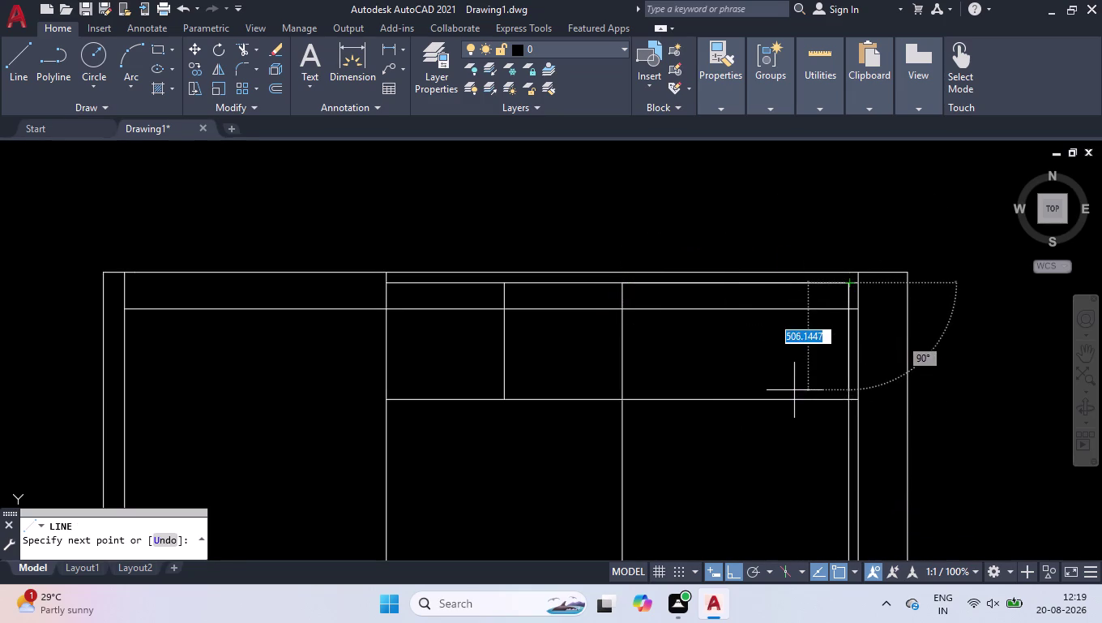
key(space)
click(800, 283)
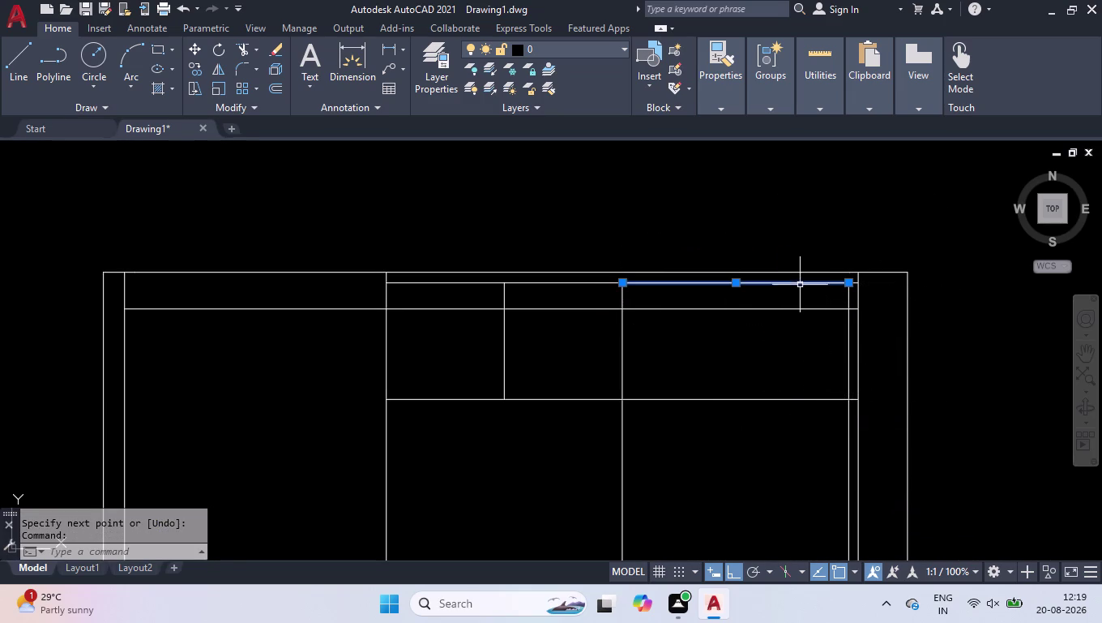
key(Delete)
Draw another vertical divider from an M2P midpoint down to the lower shelf line.
key(l)
key(Return)
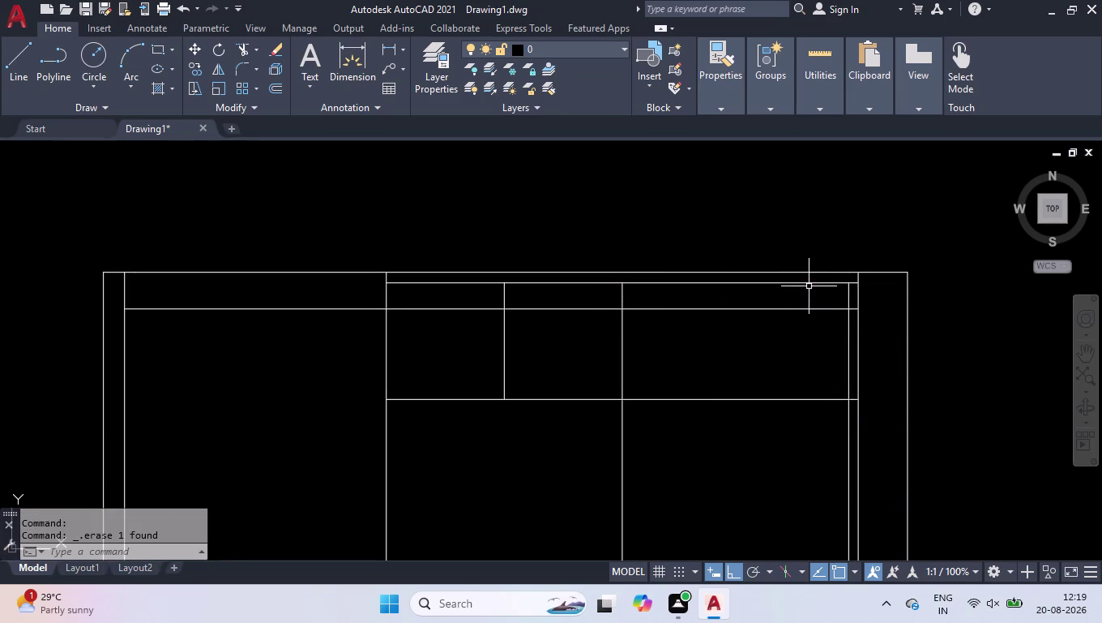
key(m)
key(2)
key(p)
key(Return)
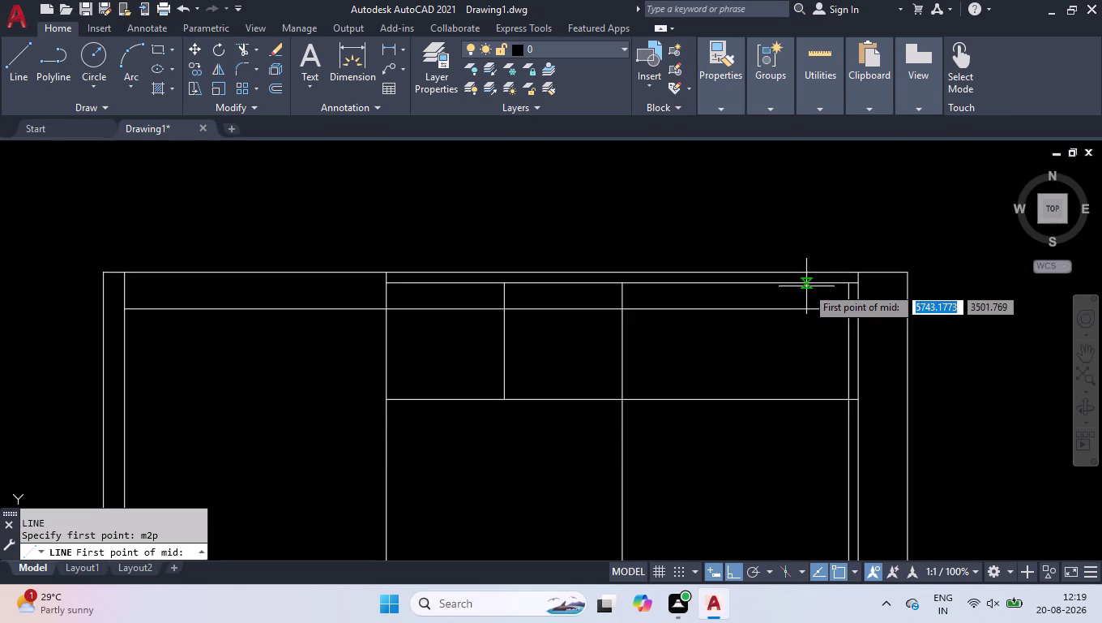
click(625, 287)
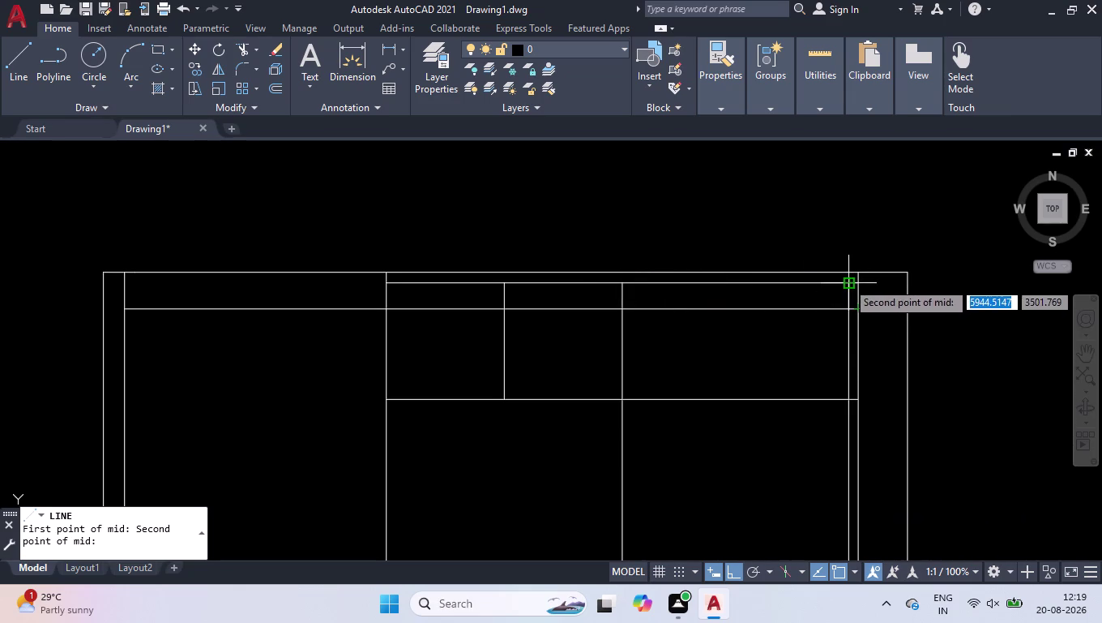
click(848, 282)
click(734, 397)
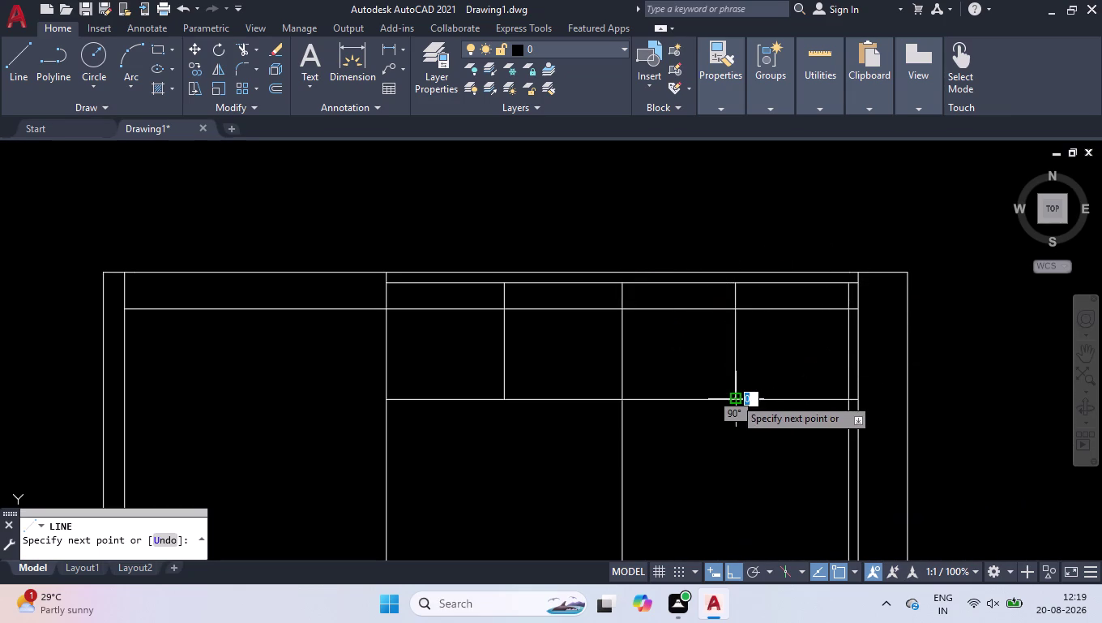
key(space)
scroll(down, 3)
scroll(down, 3)
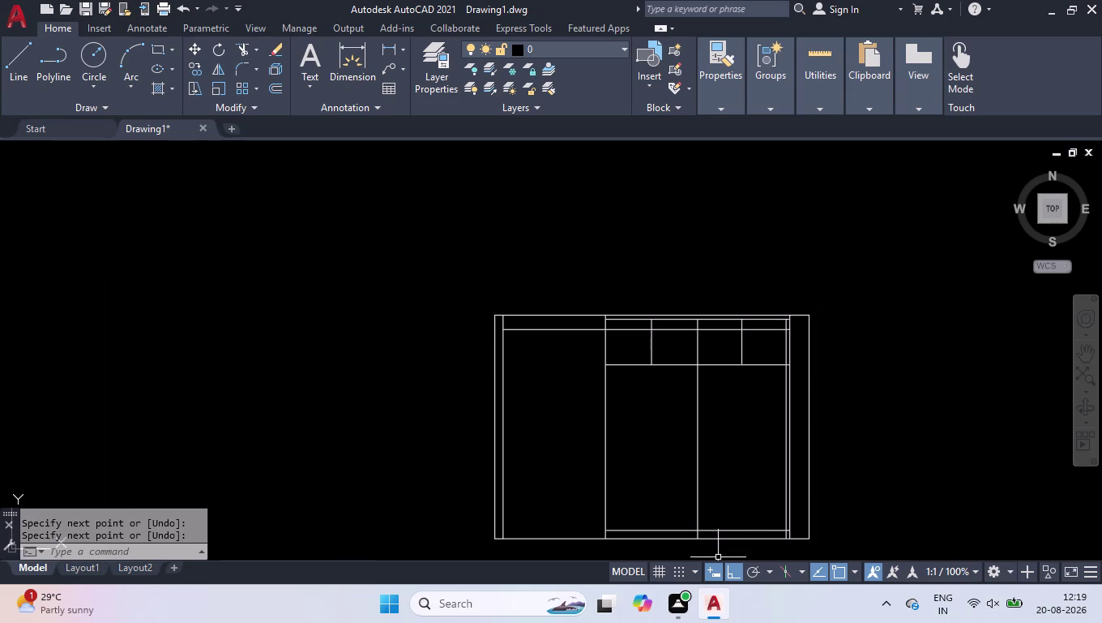
Trim the divider end overshooting below the wardrobe base.
scroll(up, 3)
scroll(up, 3)
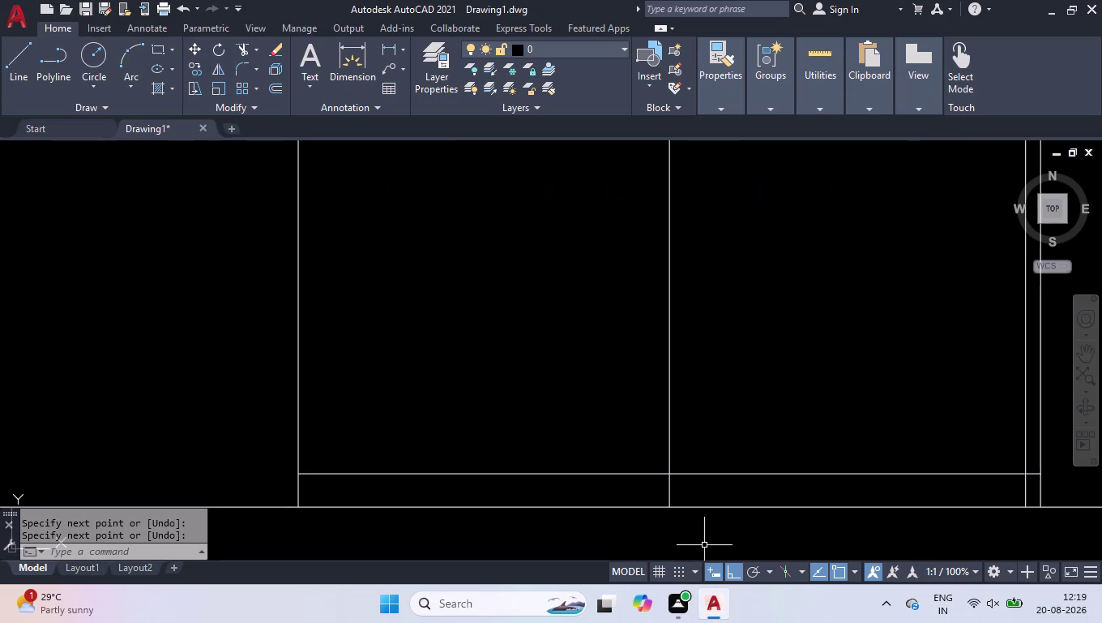
text(tr)
key(Return)
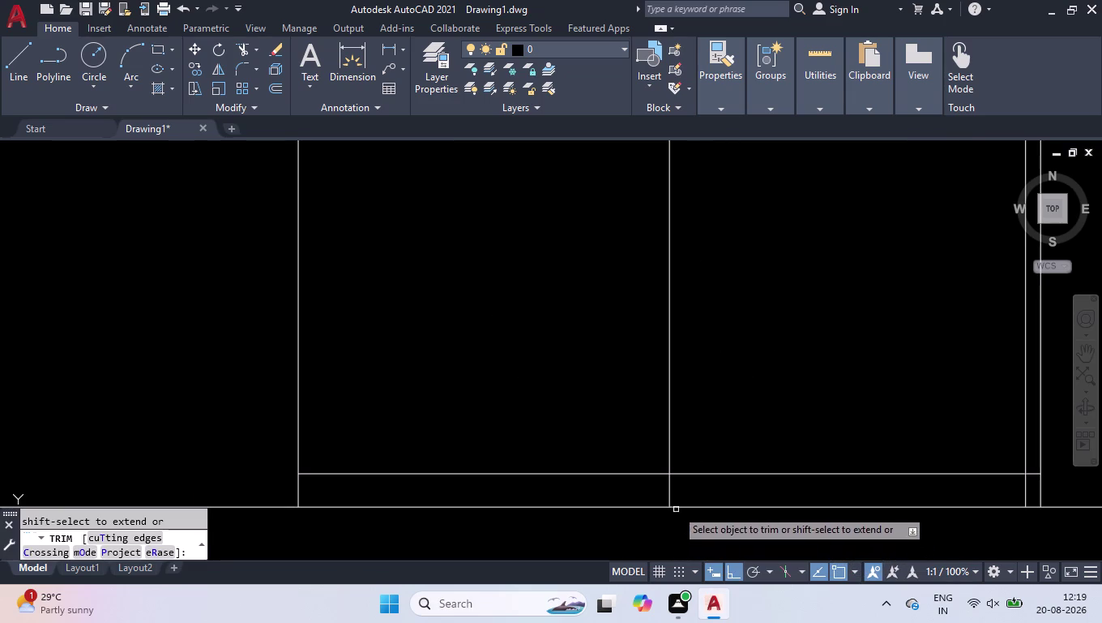
click(672, 493)
key(Return)
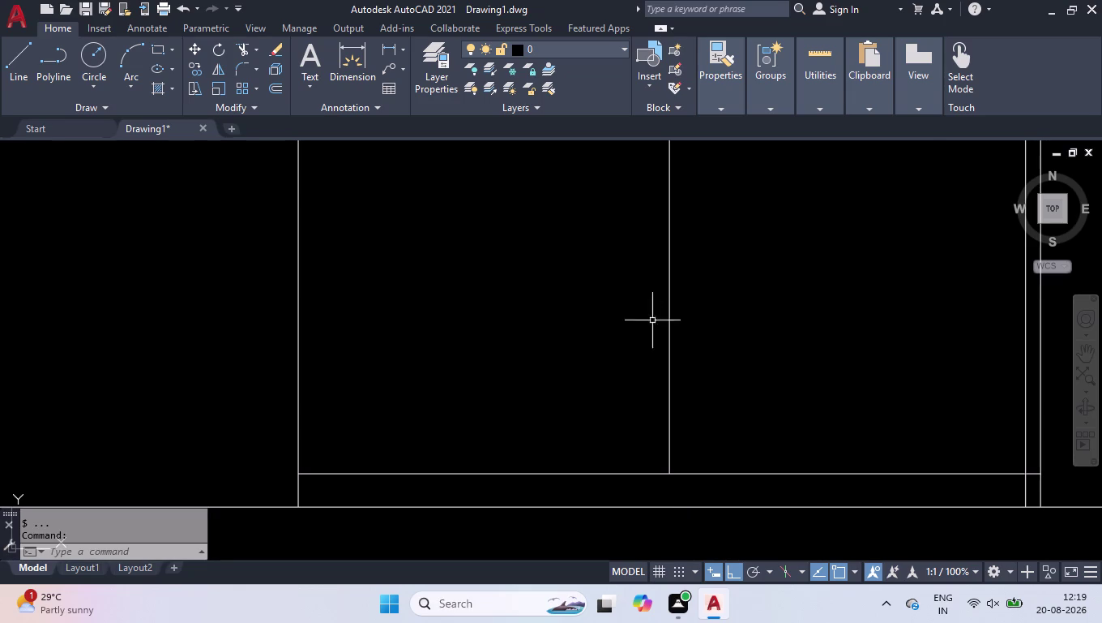
Trim the extra piece of line past the right upright in the top band.
scroll(down, 3)
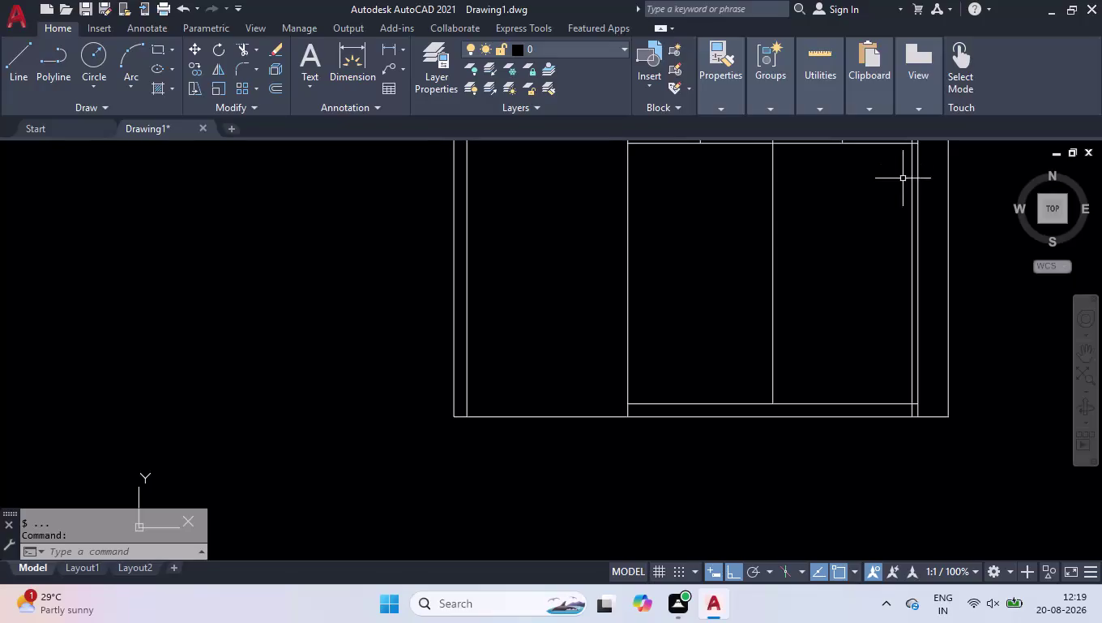
scroll(down, 3)
scroll(up, 3)
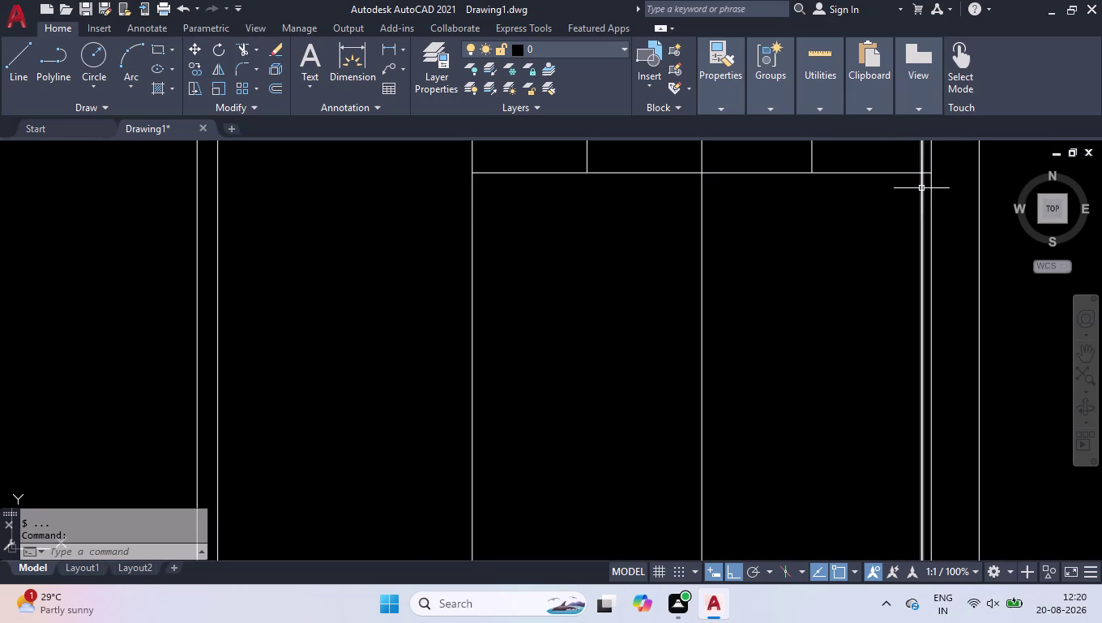
text(tr)
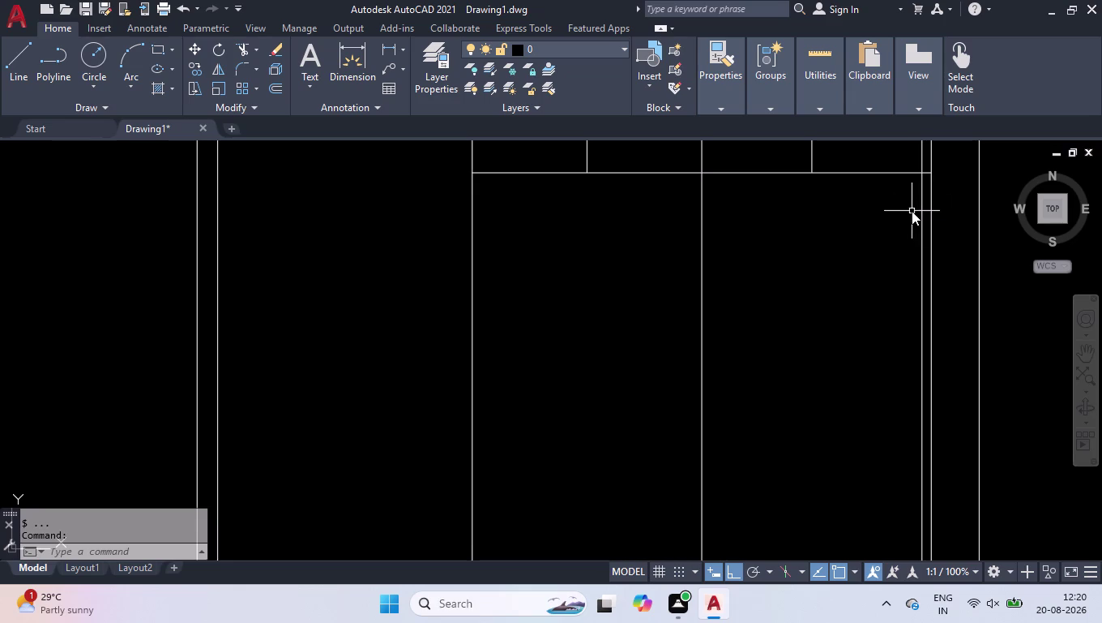
key(Return)
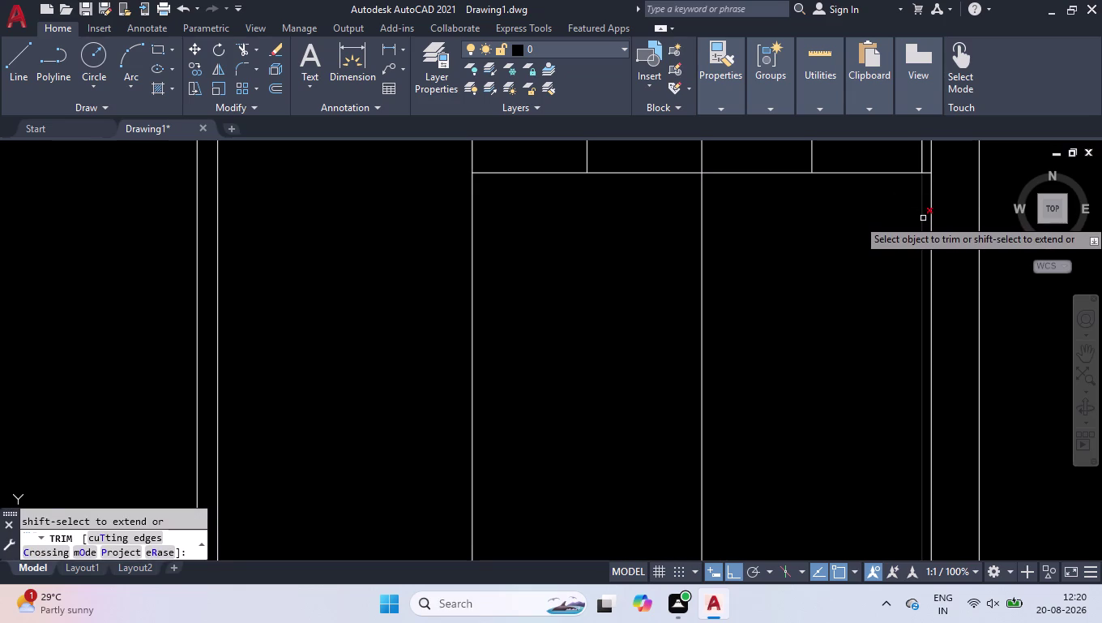
click(923, 218)
scroll(down, 3)
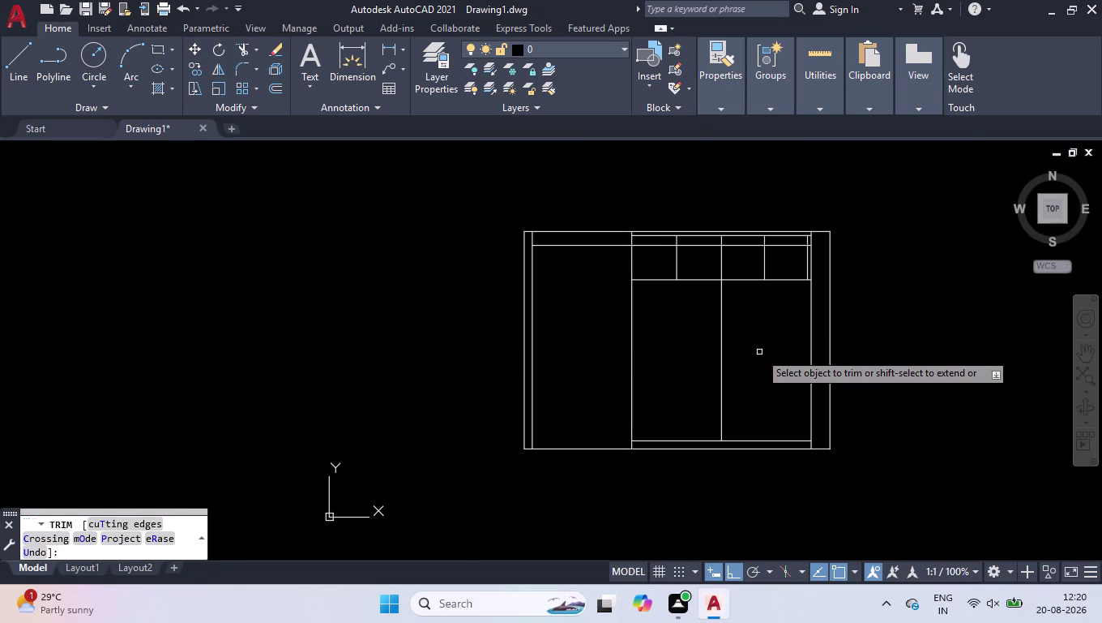
scroll(up, 3)
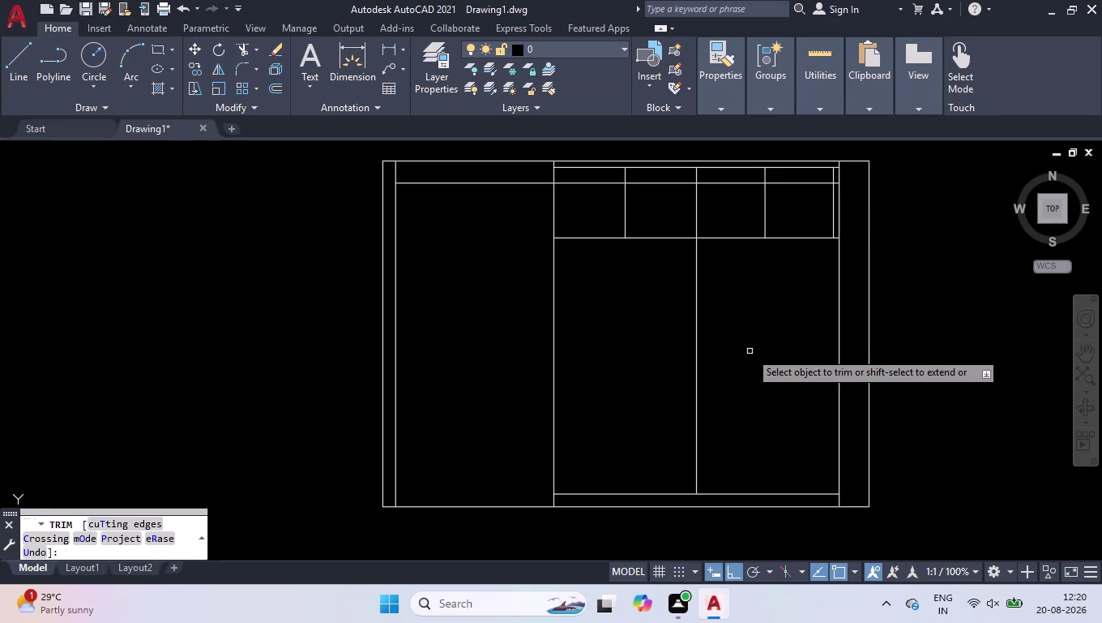
key(Return)
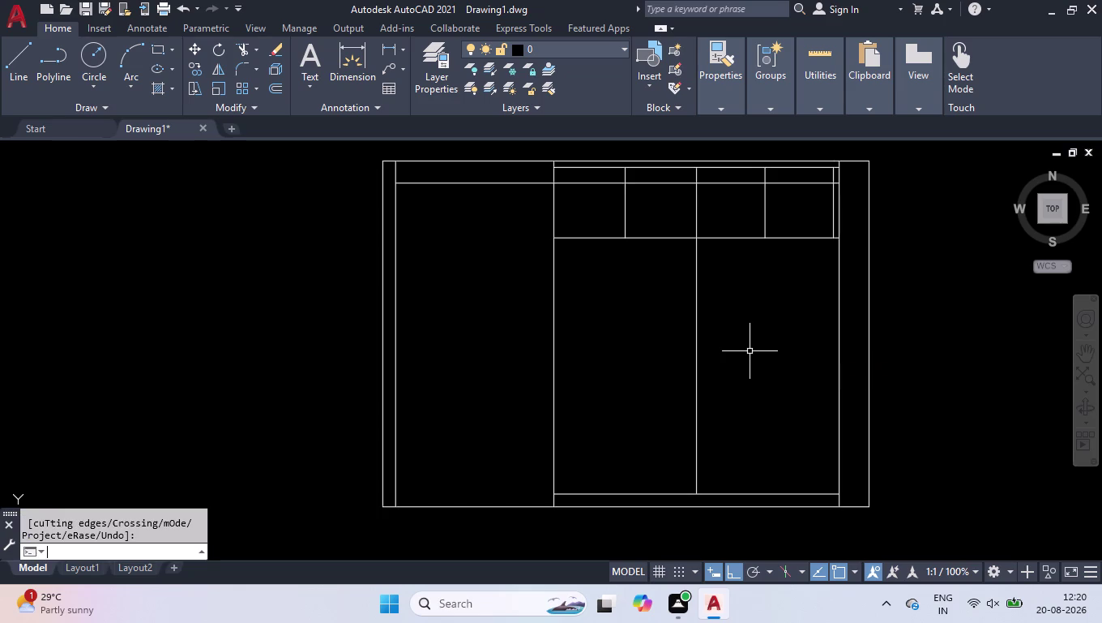
Break the left door edge line at the base and at the top band.
text(br)
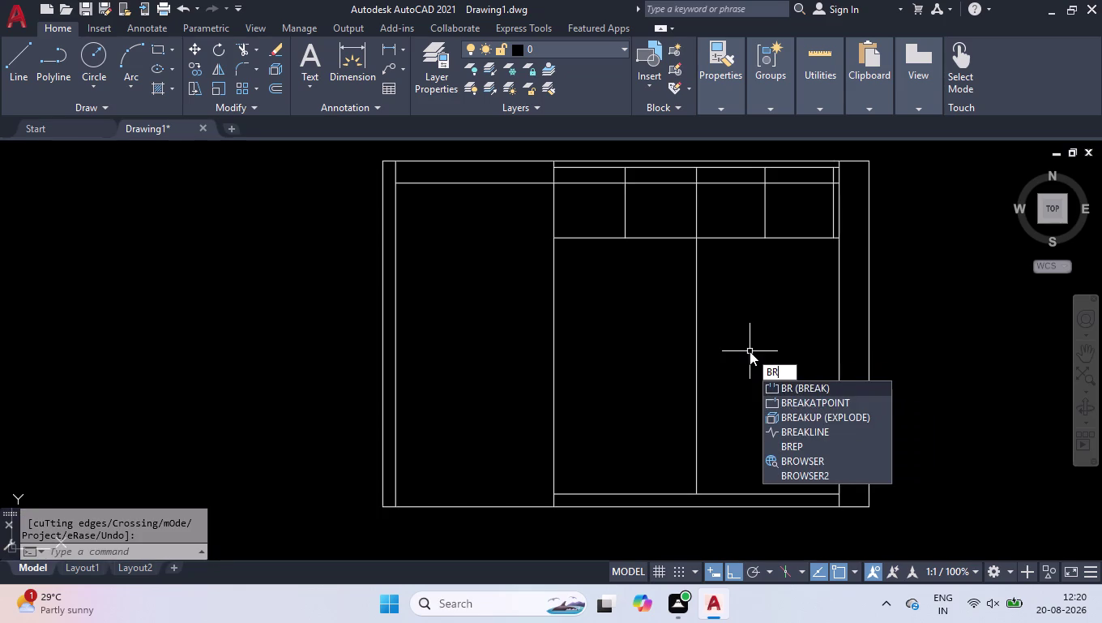
key(Down)
key(Return)
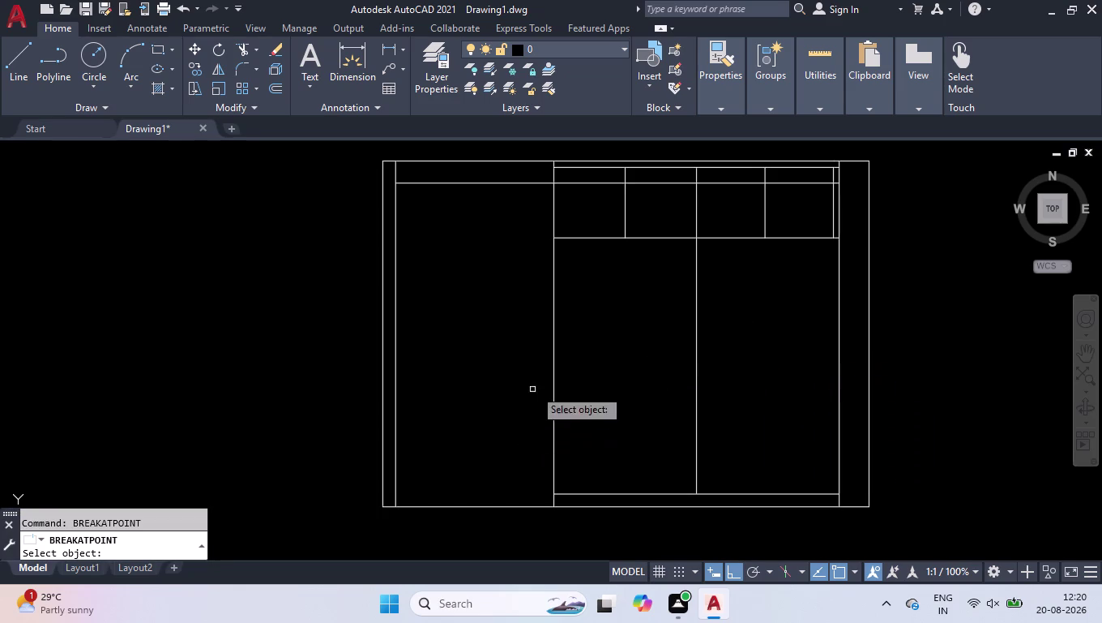
click(553, 410)
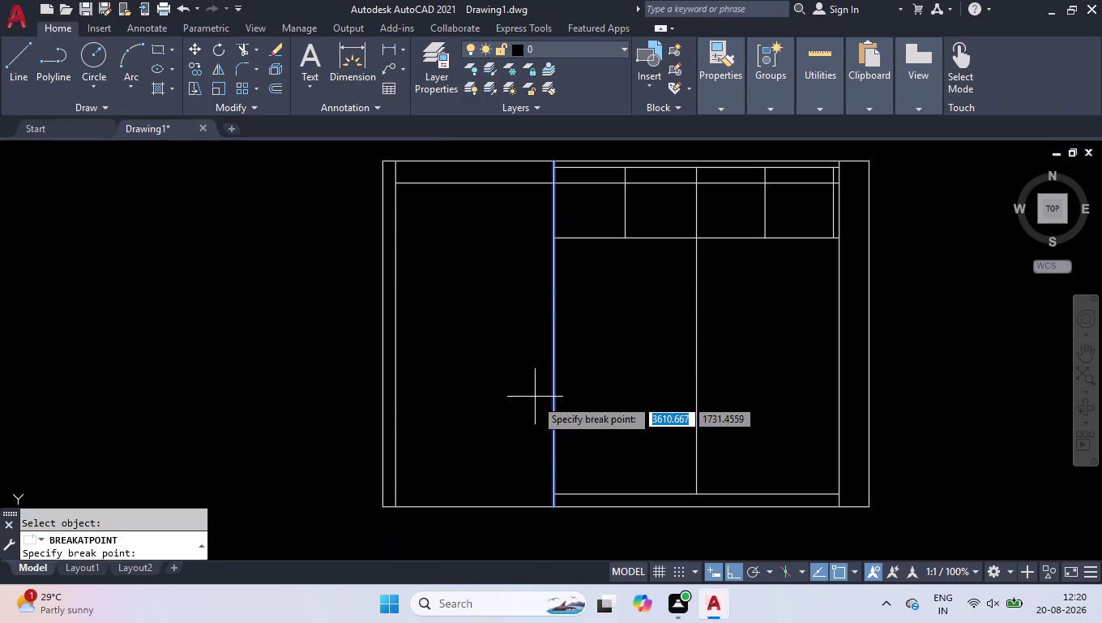
click(551, 493)
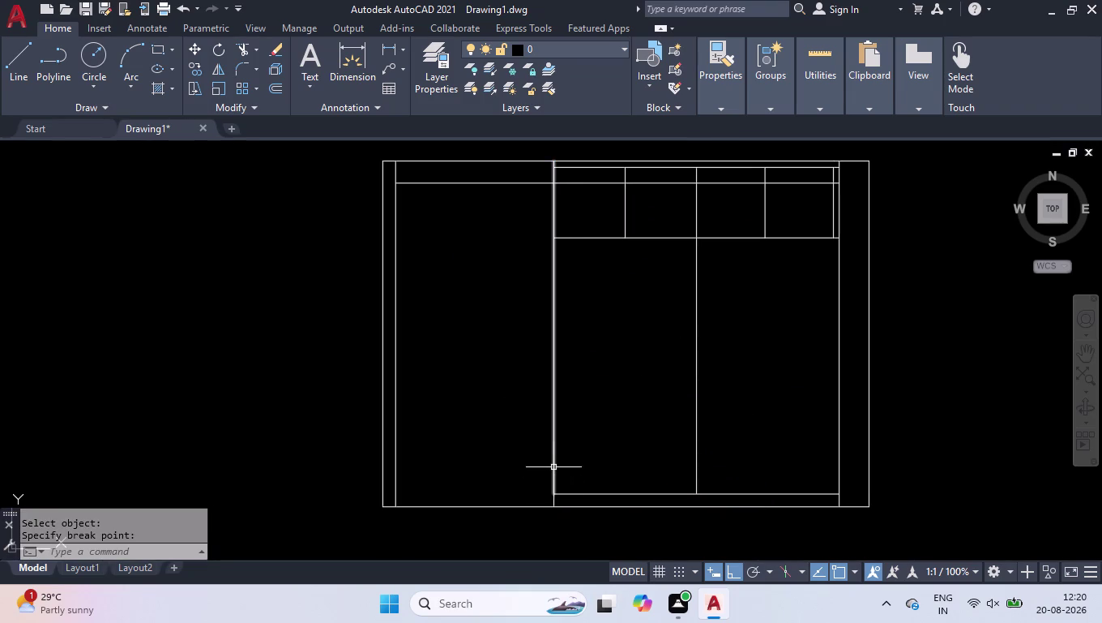
key(space)
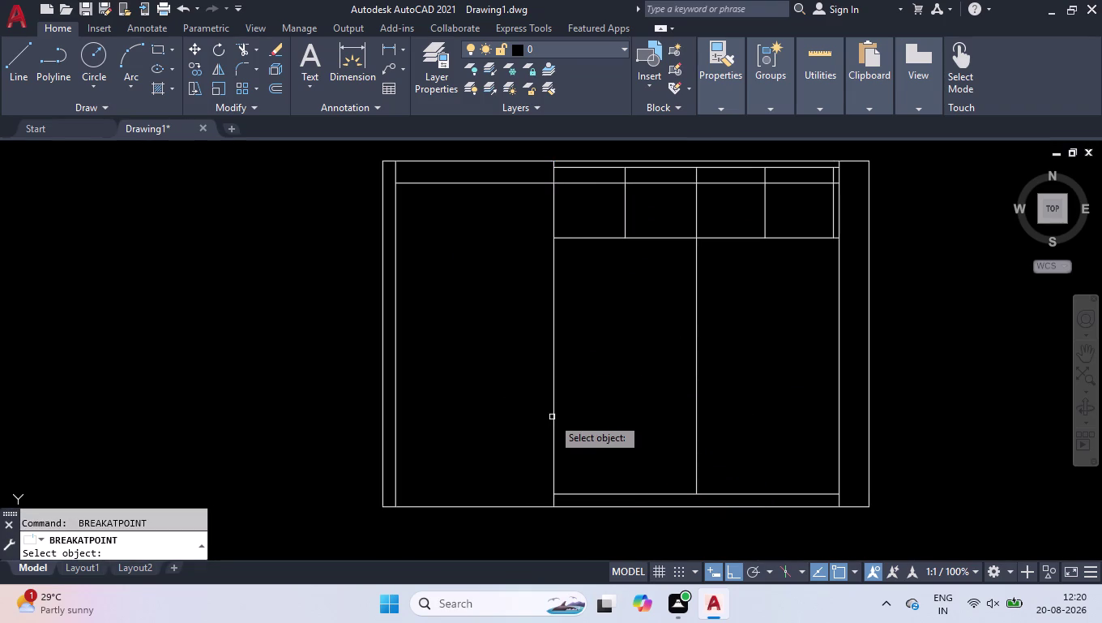
click(555, 414)
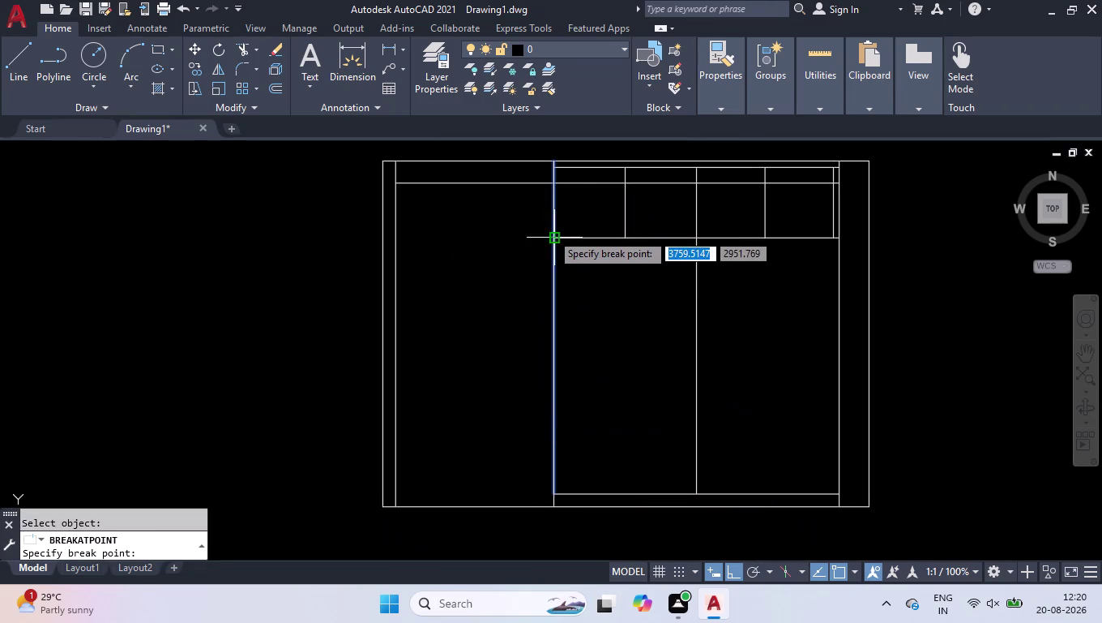
click(552, 233)
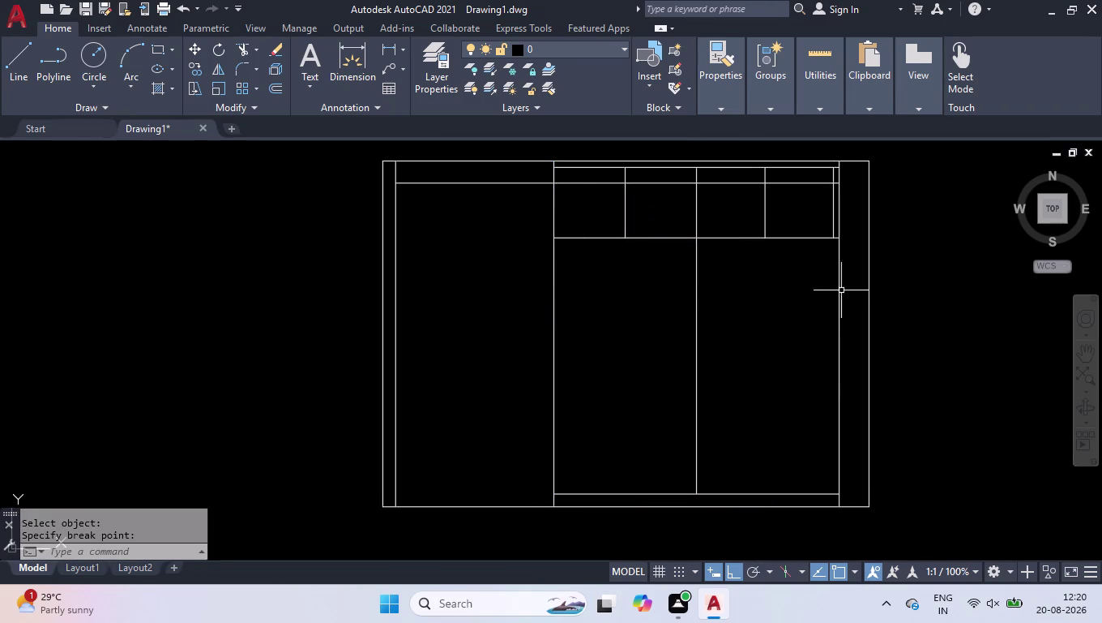
Break the right edge line at the top band and near the base.
key(space)
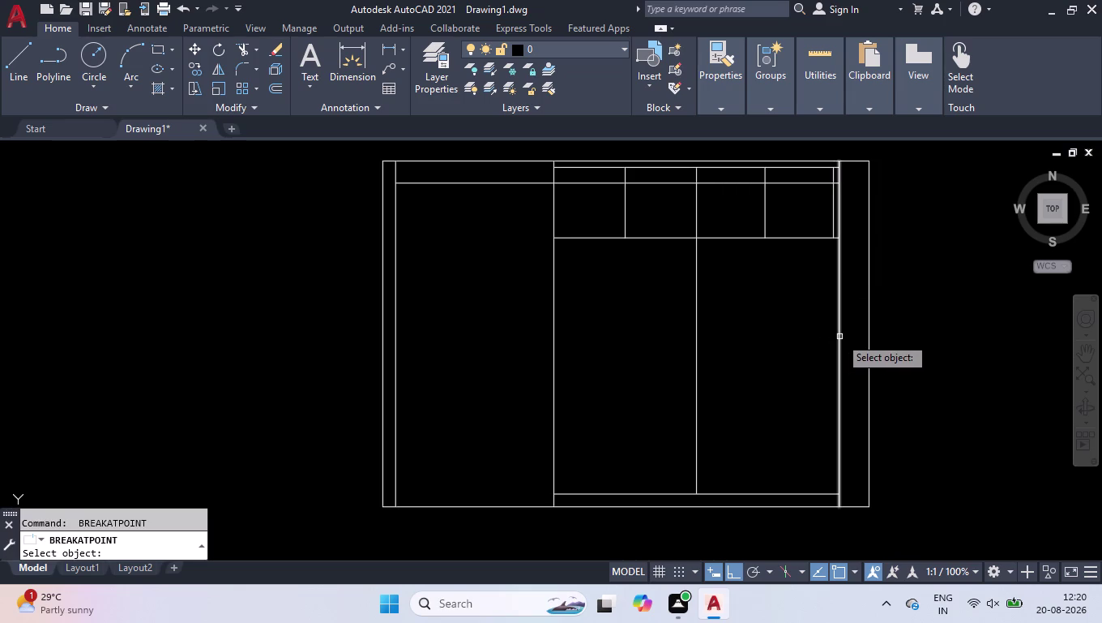
click(840, 337)
click(842, 238)
key(space)
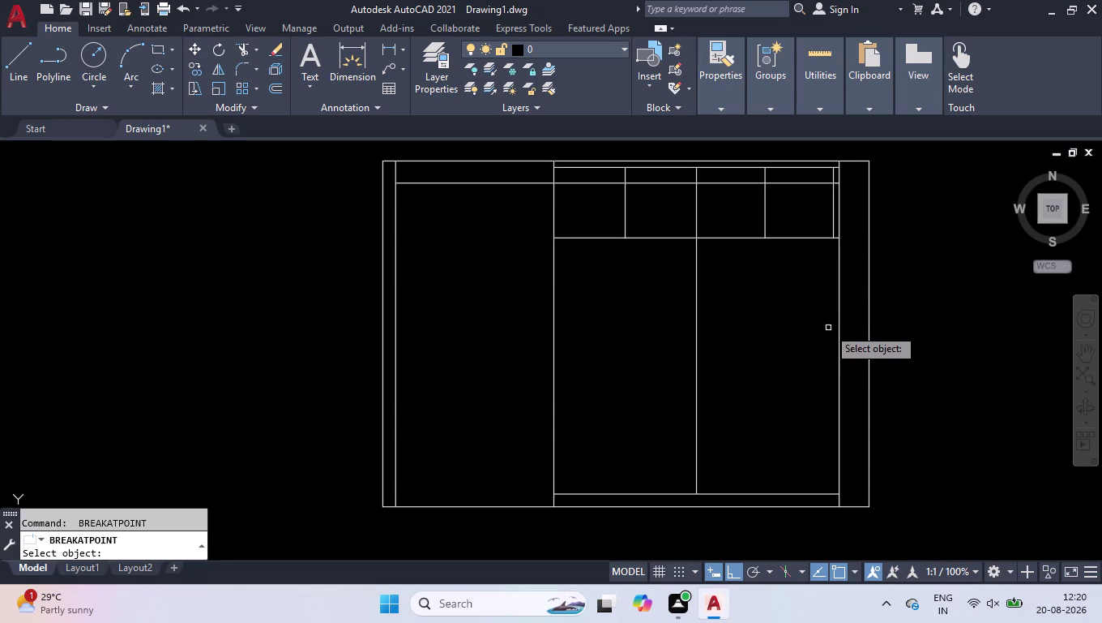
click(839, 358)
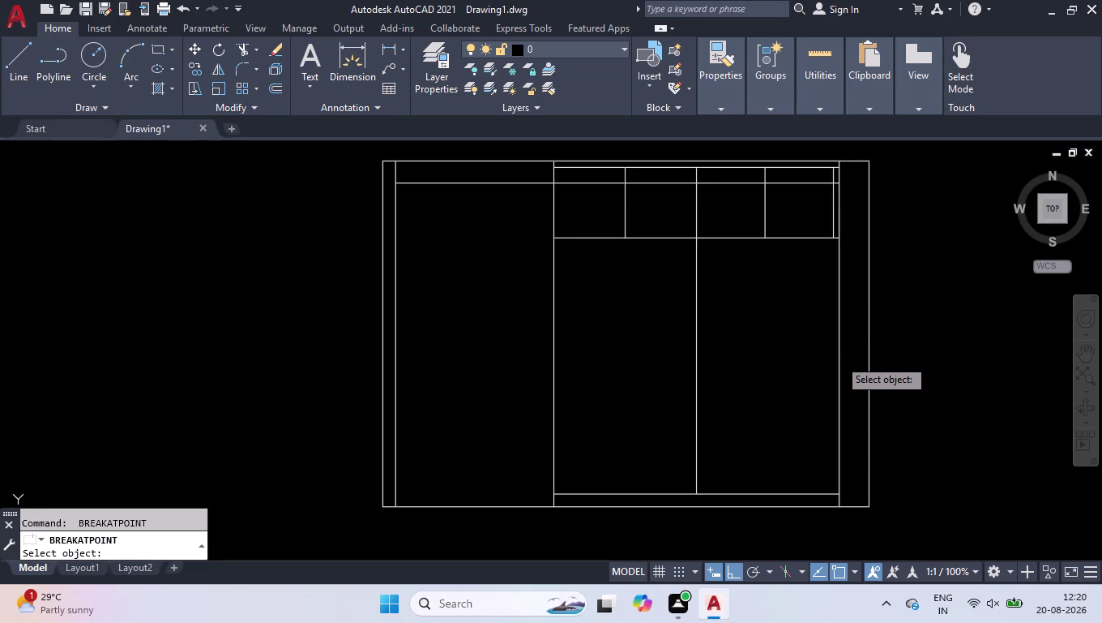
click(837, 490)
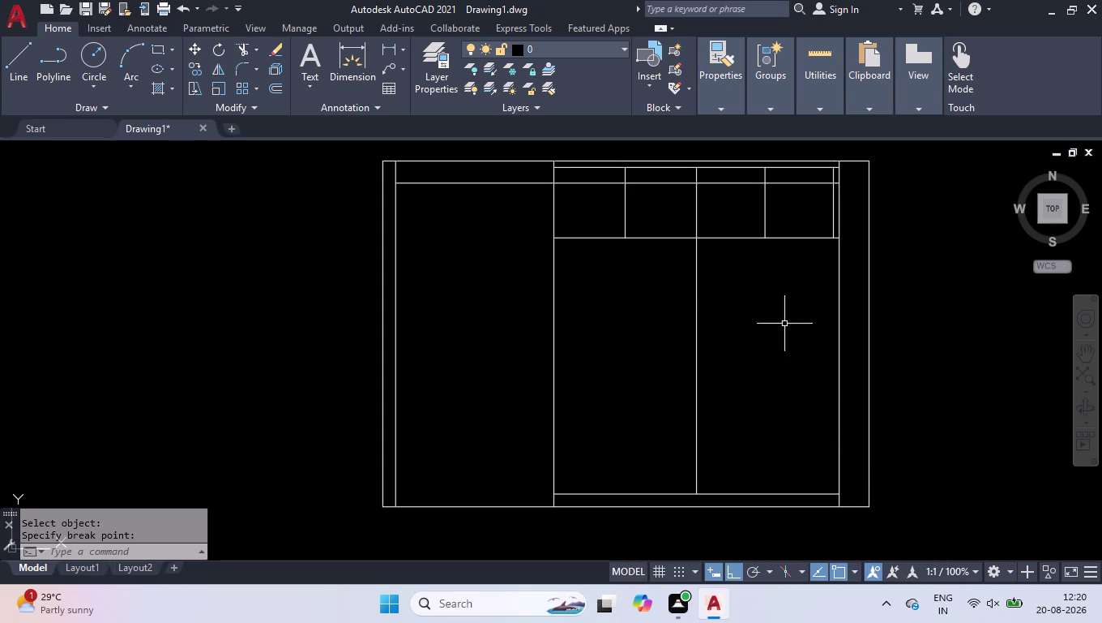
click(850, 327)
Select the lower right compartment's edges and set an offset distance of 25.
click(793, 400)
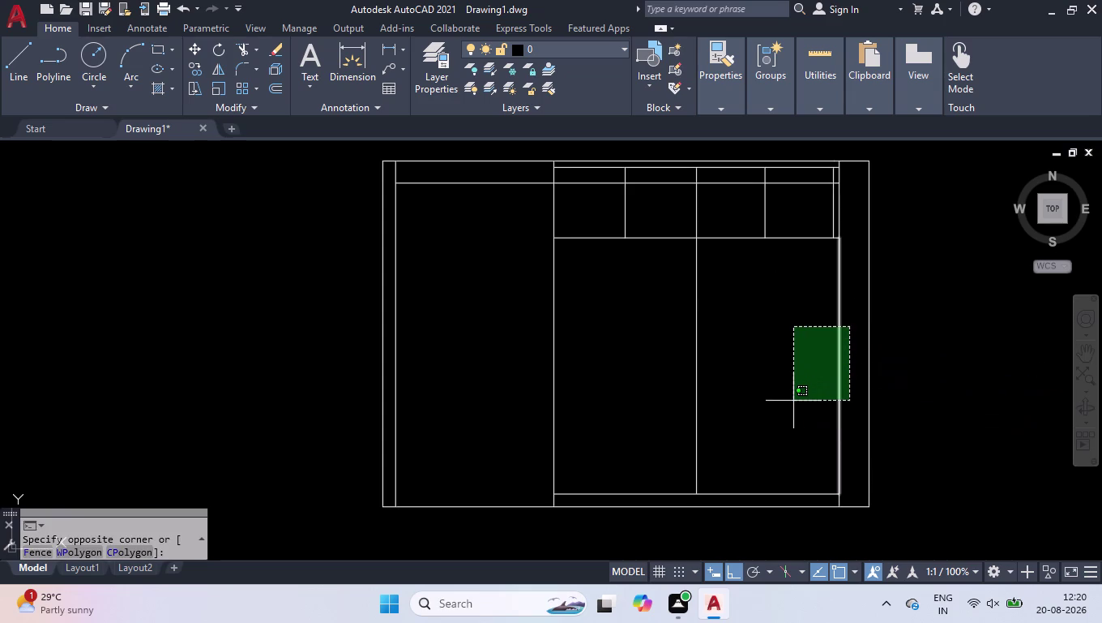
click(772, 494)
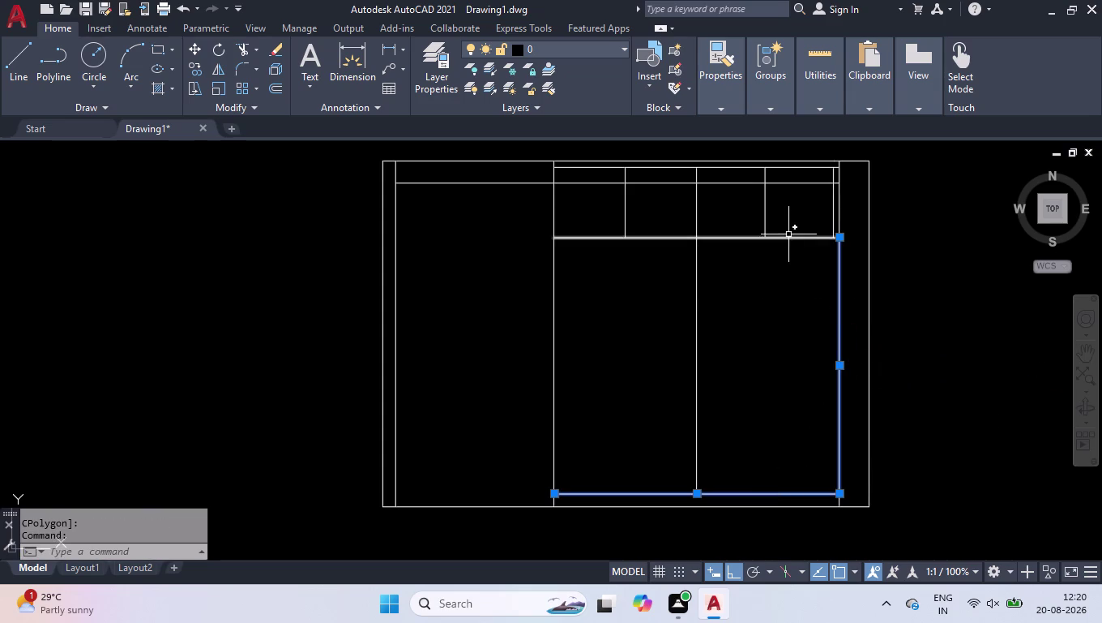
click(788, 236)
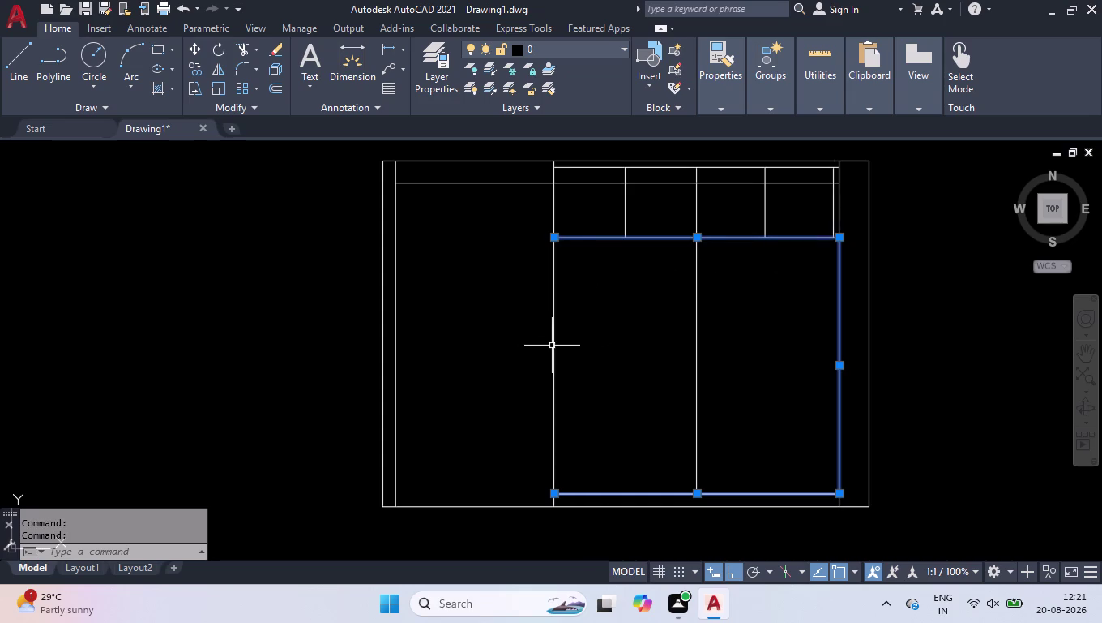
click(555, 346)
text(off)
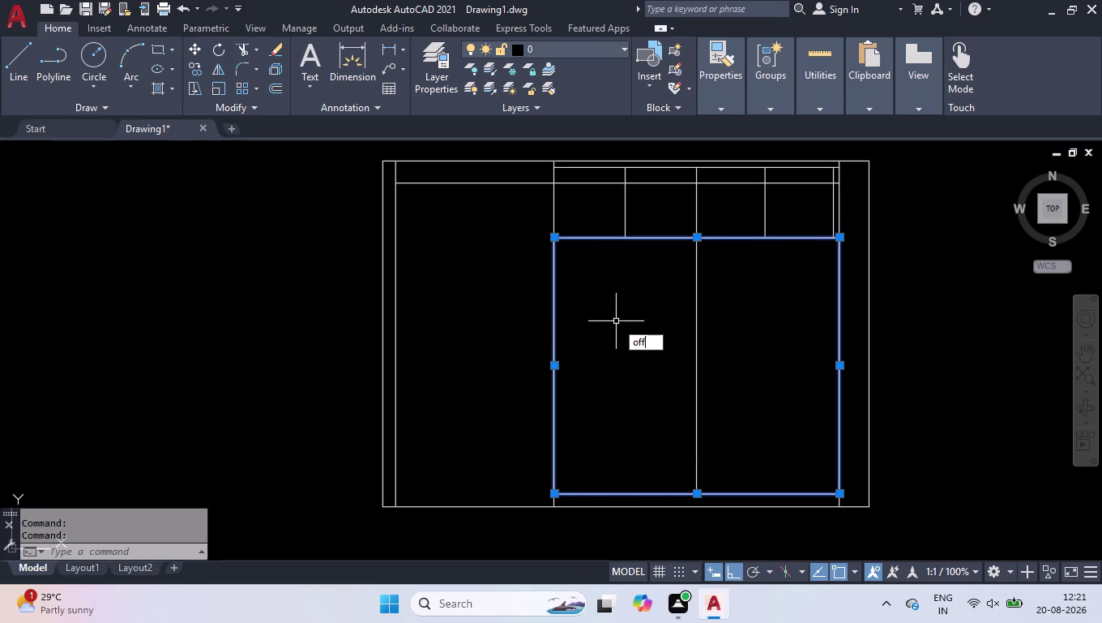
key(Return)
text(25)
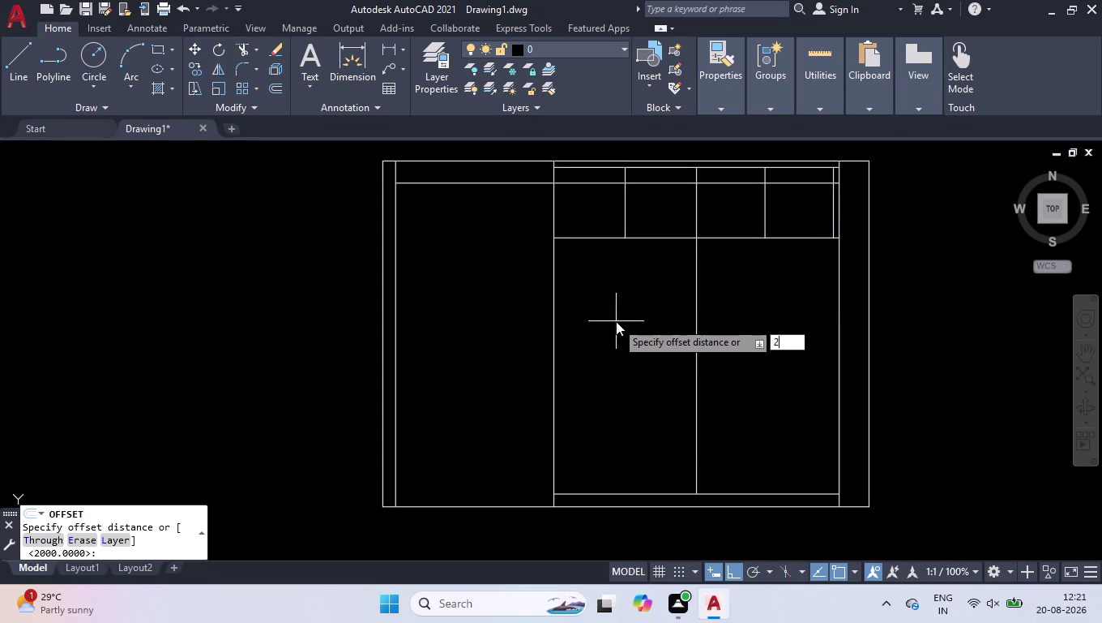
key(Return)
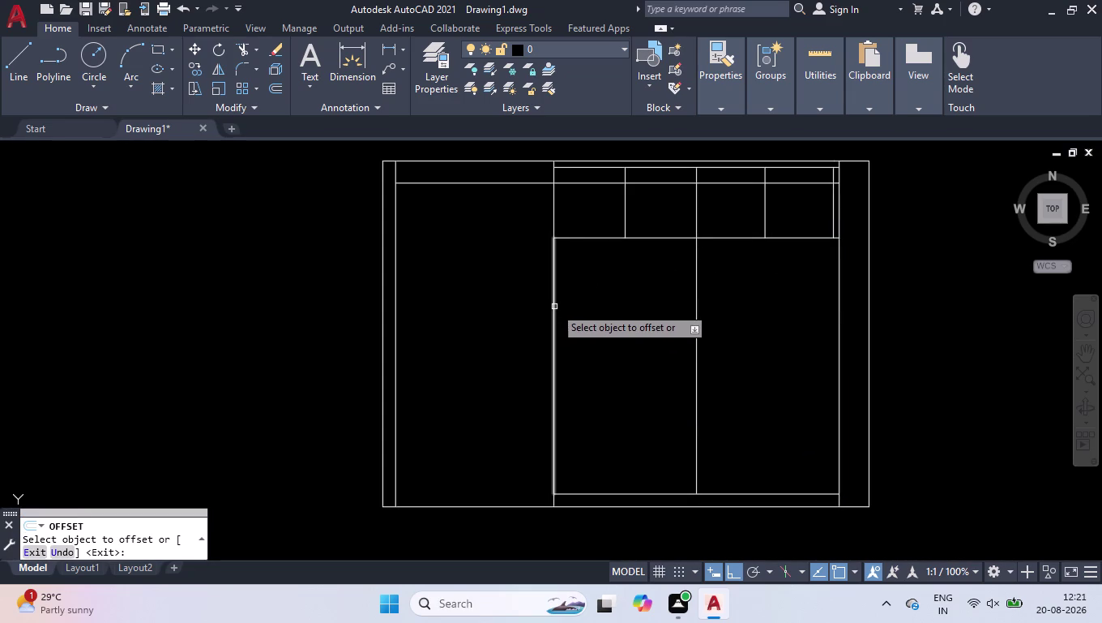
Offset the compartment's top, left, right and bottom edges 25 inward.
click(554, 307)
click(644, 320)
click(644, 237)
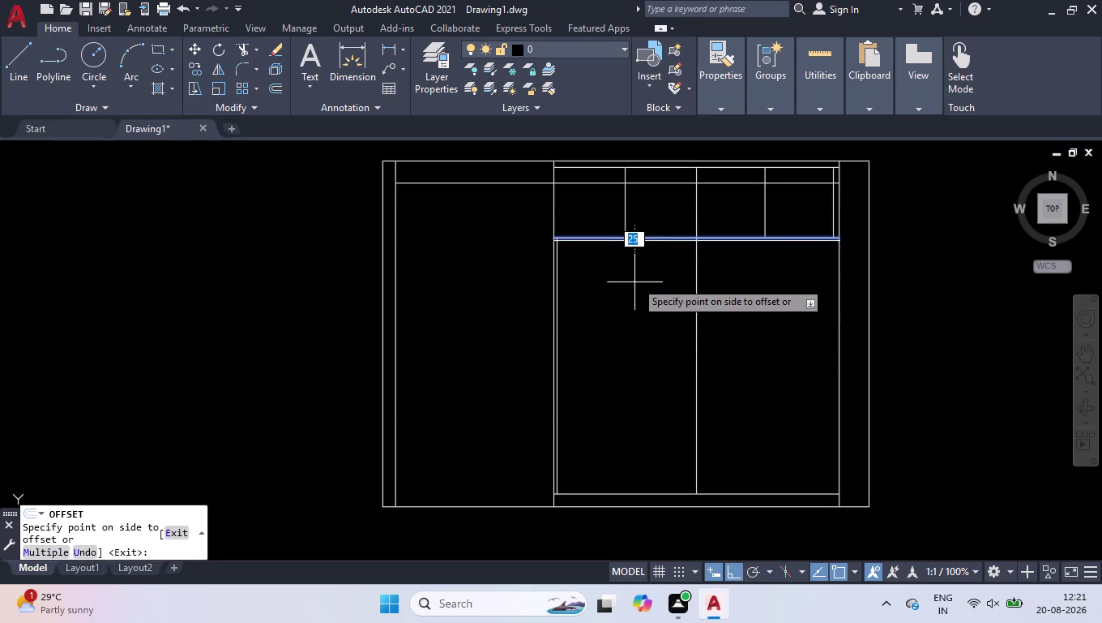
click(630, 290)
click(838, 311)
click(771, 319)
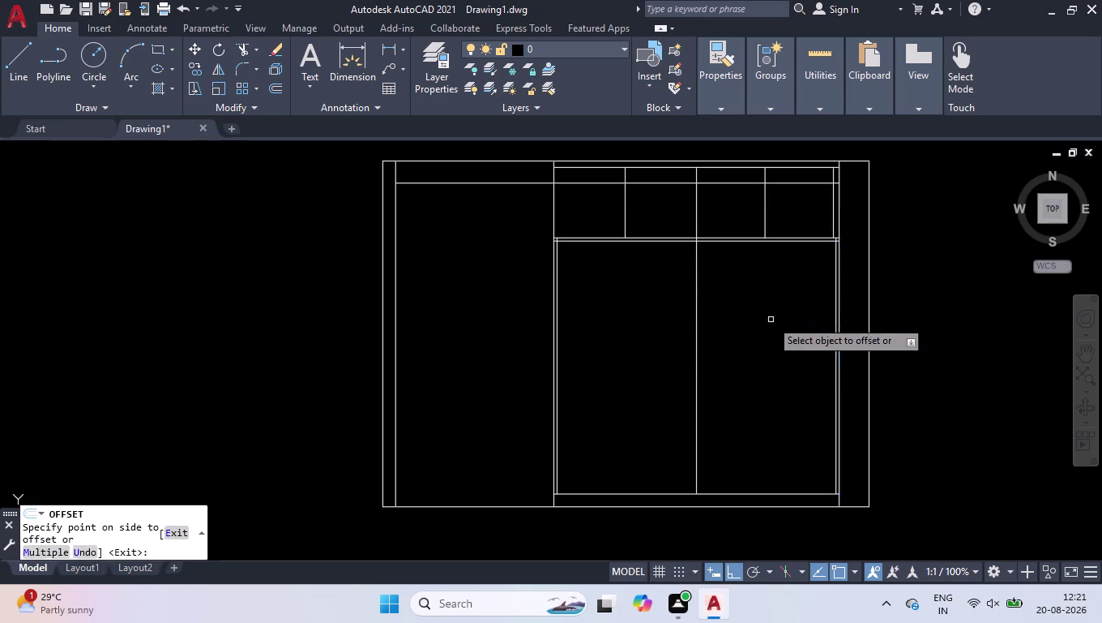
click(731, 493)
click(751, 446)
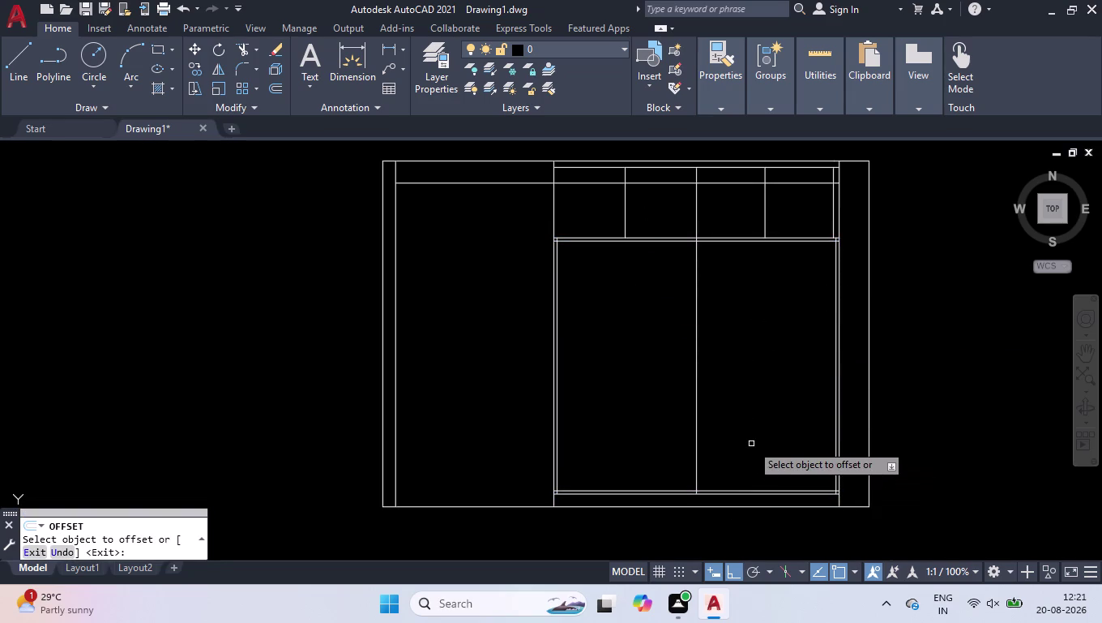
key(Return)
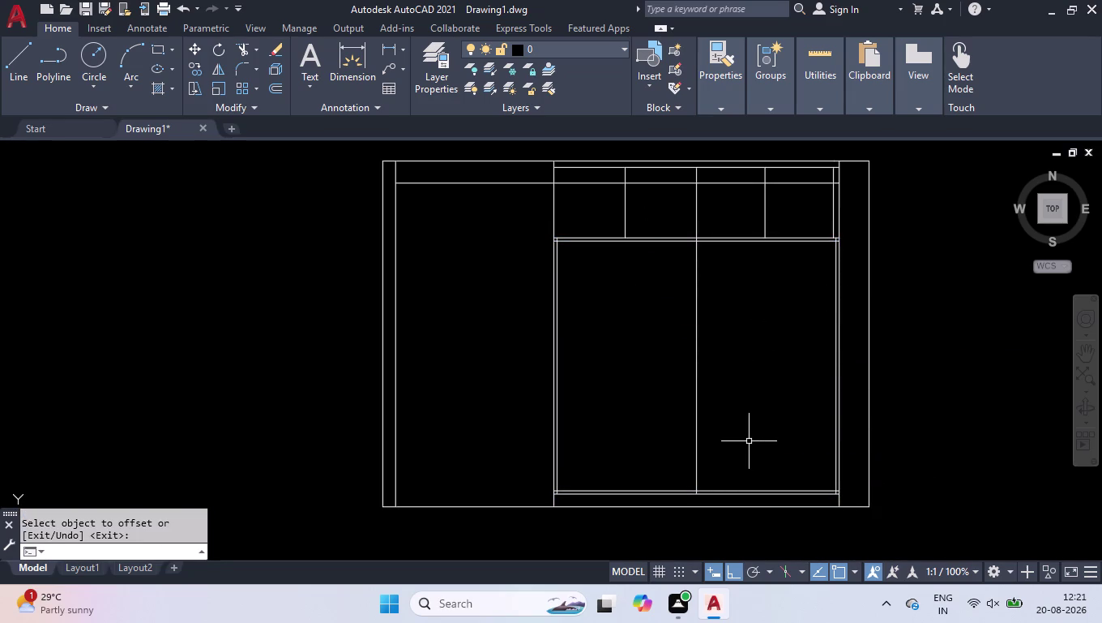
Start TRIM and cut the overshooting line ends at the first inner-outline corners.
text(tr)
key(Return)
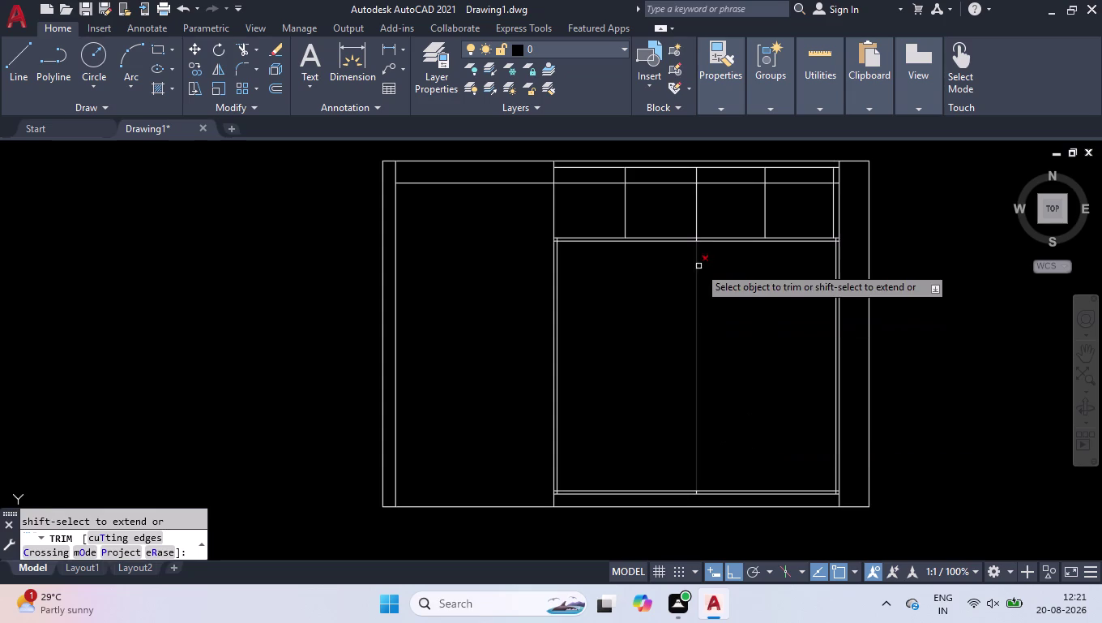
click(698, 266)
scroll(up, 3)
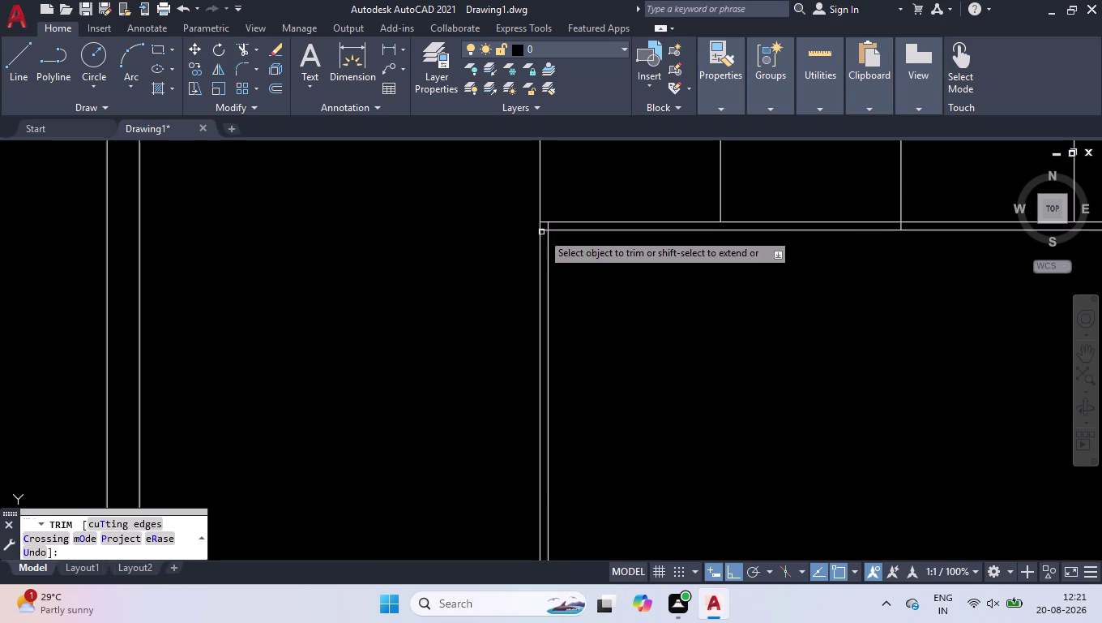
scroll(up, 3)
scroll(up, 3)
scroll(down, 3)
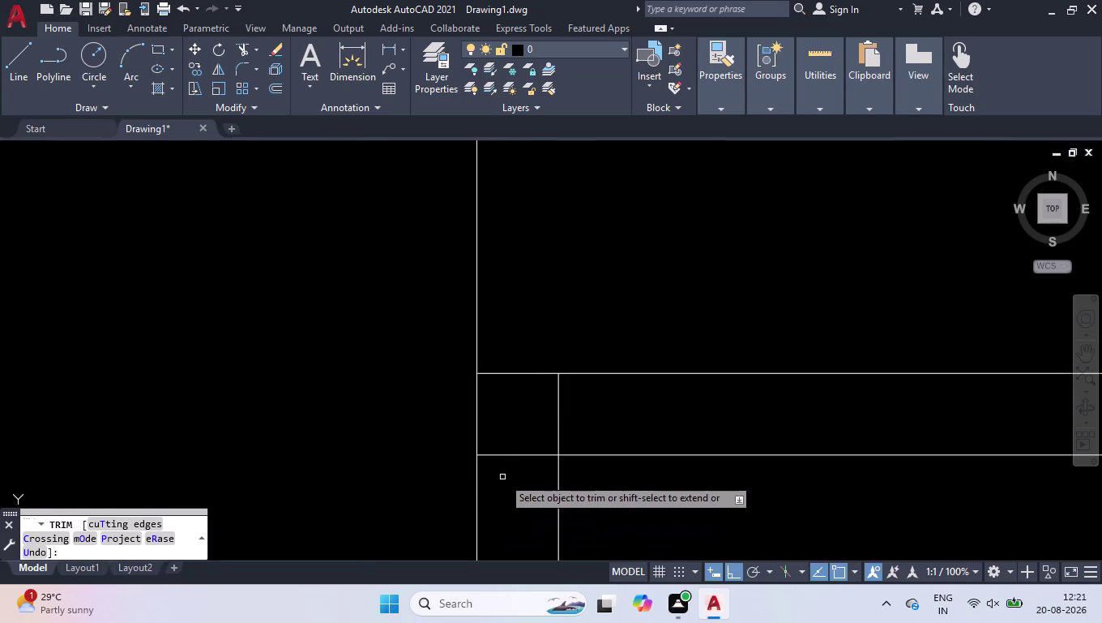
click(503, 477)
click(578, 421)
Trim the stray line ends at the next corners of the inner rectangle.
scroll(down, 3)
scroll(down, 3)
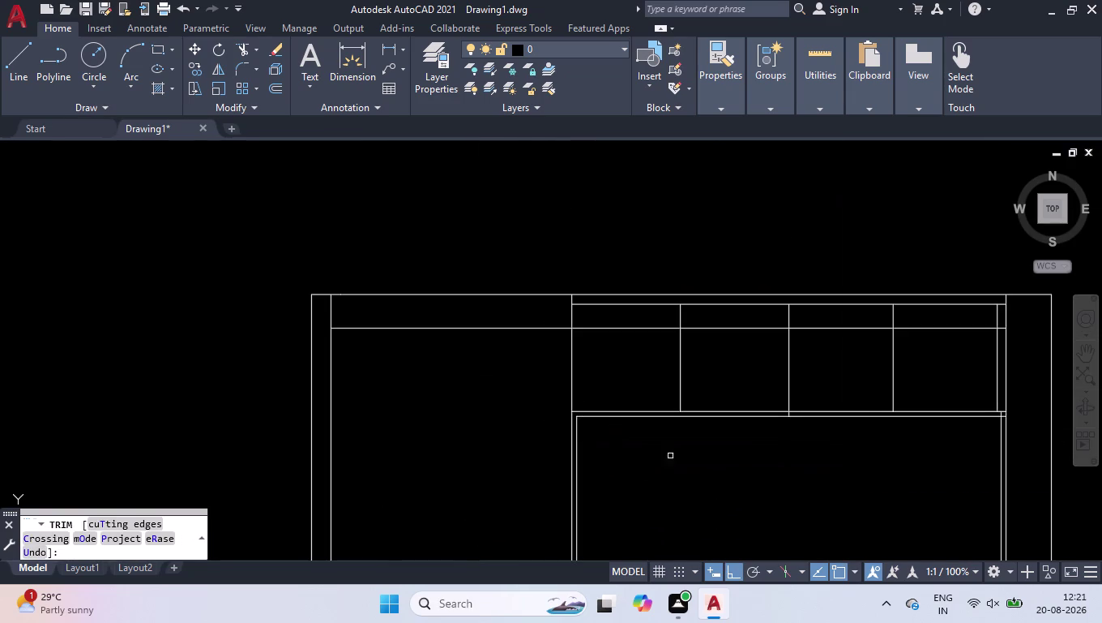
scroll(down, 3)
scroll(up, 3)
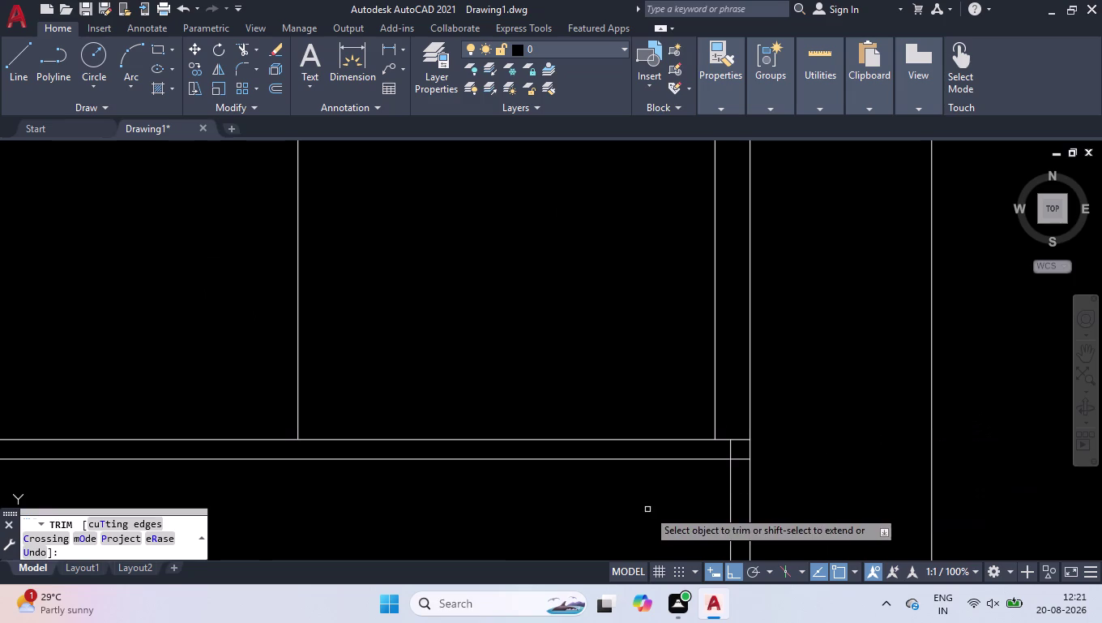
scroll(up, 3)
click(840, 293)
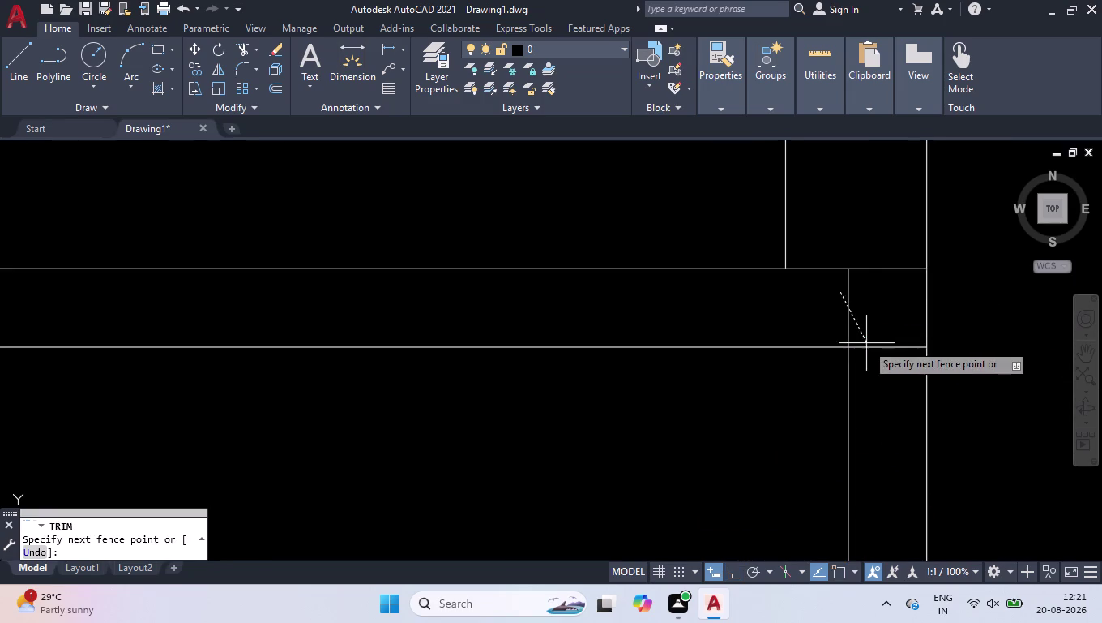
click(877, 366)
scroll(down, 3)
scroll(down, 3)
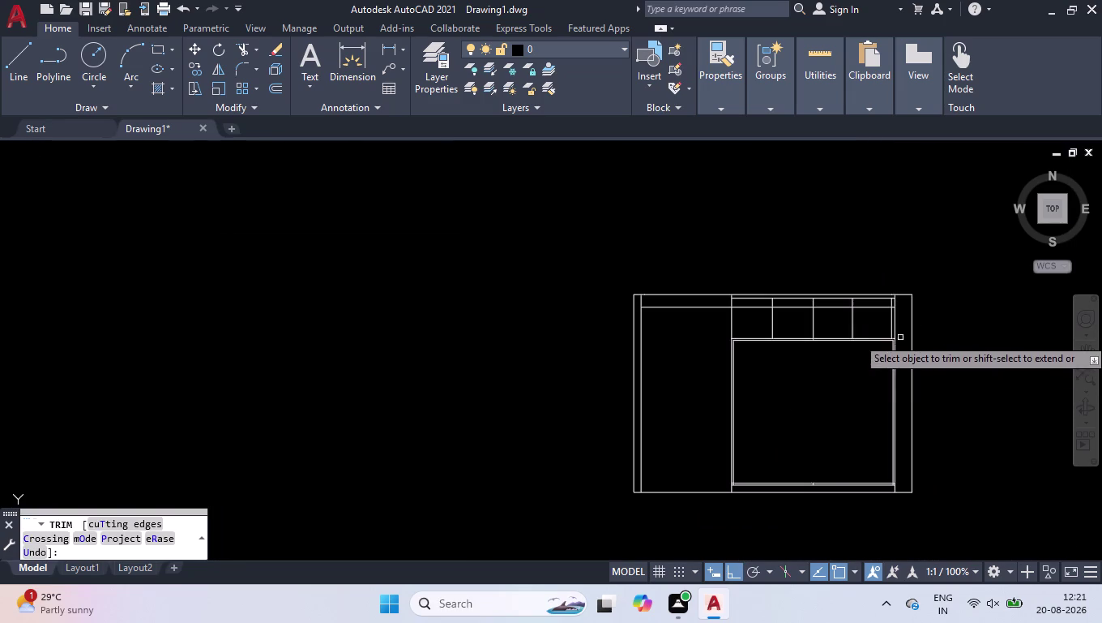
scroll(up, 3)
scroll(up, 3)
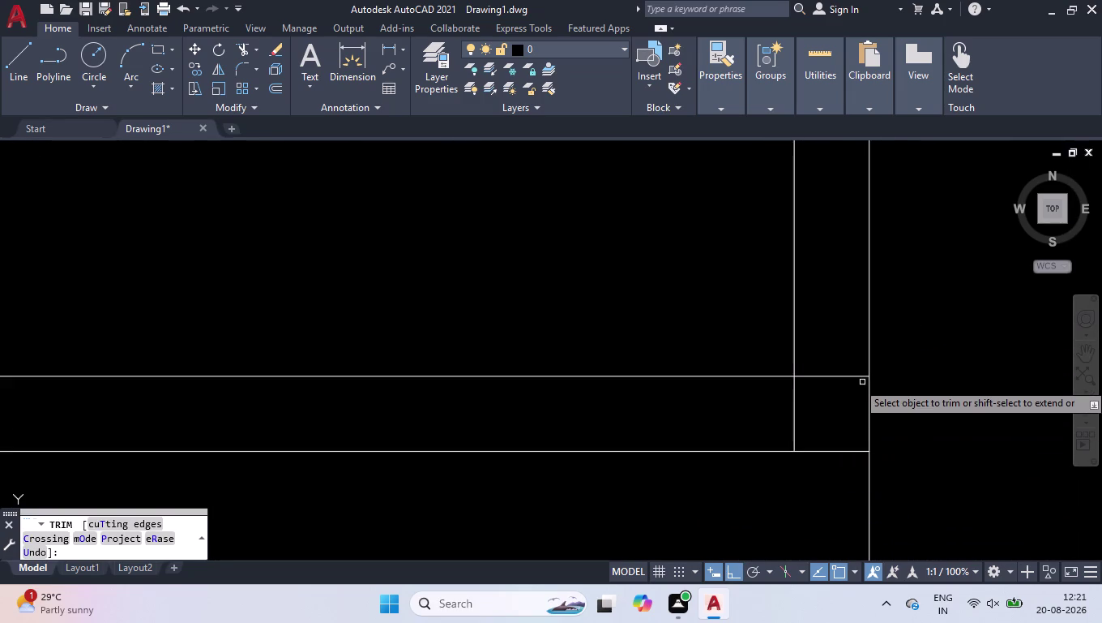
click(849, 365)
click(771, 423)
Trim the overshooting ends at the remaining corners, including the bottom corner.
scroll(down, 3)
scroll(down, 3)
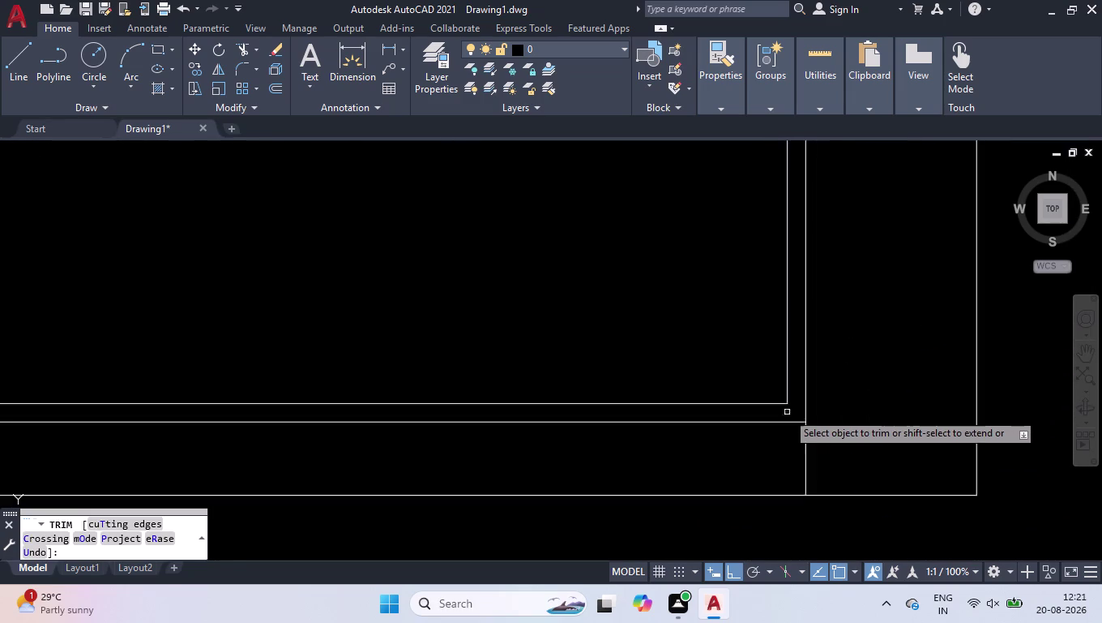
scroll(down, 3)
scroll(up, 3)
scroll(up, 3)
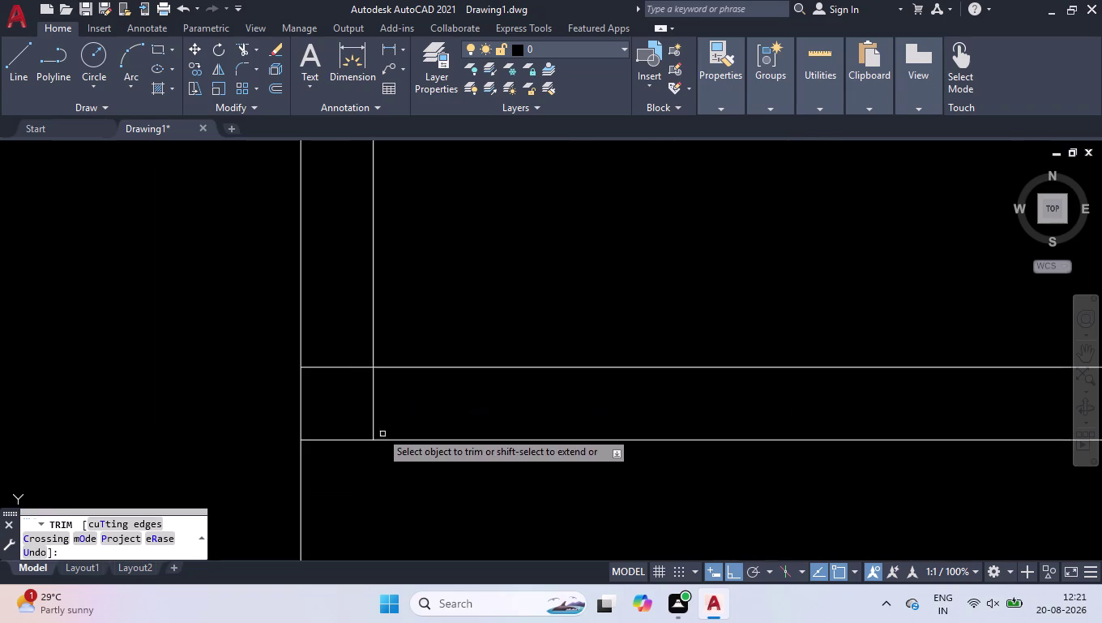
click(347, 359)
click(385, 404)
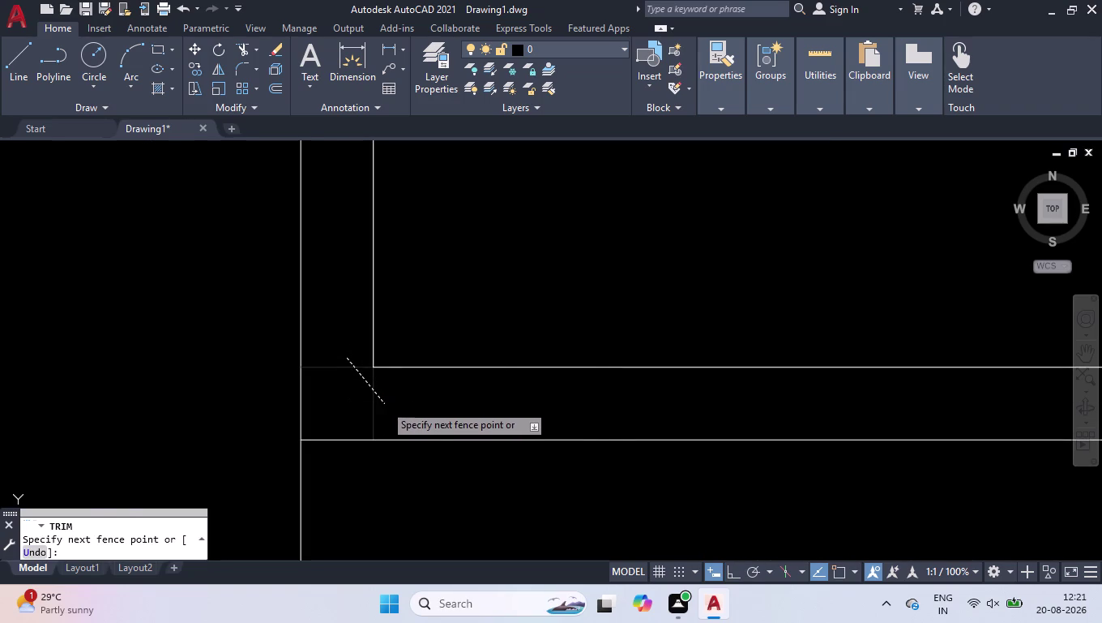
scroll(down, 3)
scroll(down, 3)
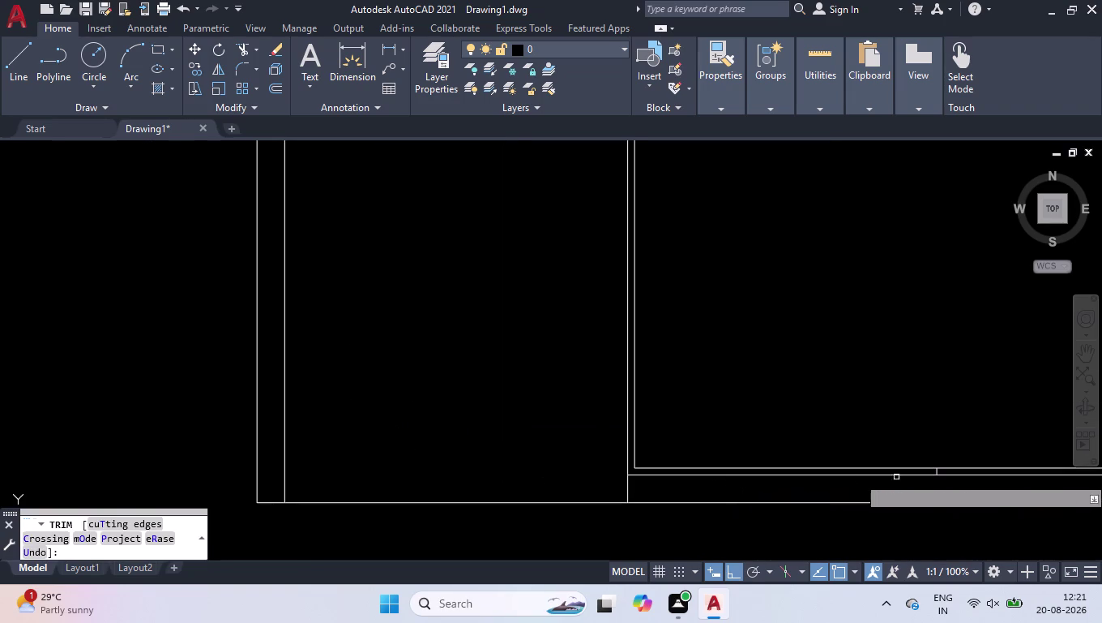
scroll(up, 3)
click(865, 438)
click(809, 437)
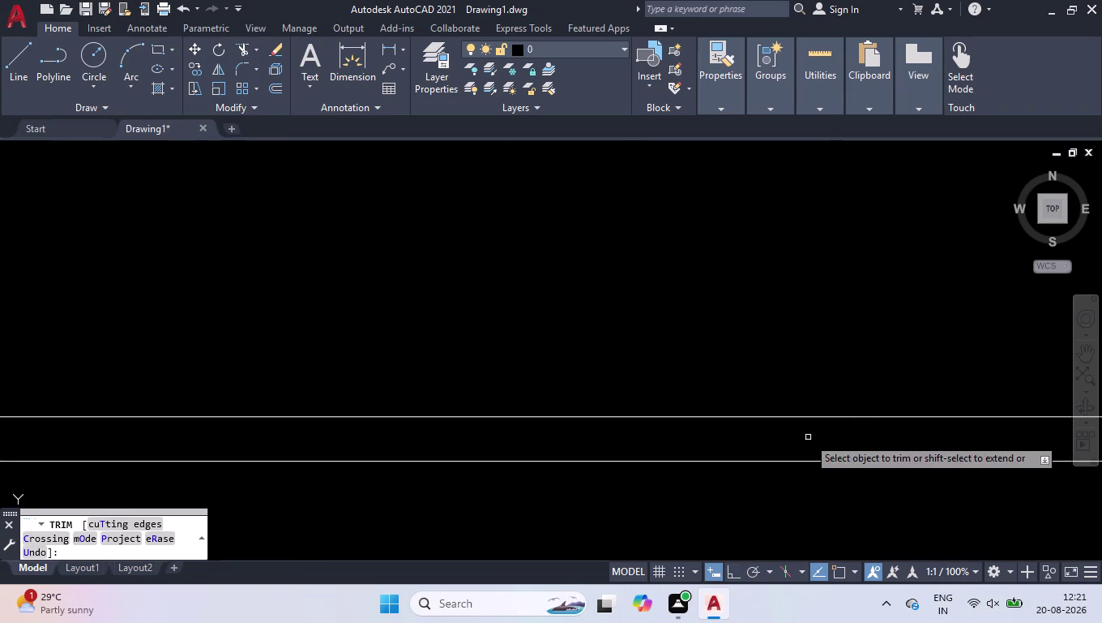
Remove the stray segment along the top edge and finish trimming.
scroll(down, 3)
scroll(down, 3)
scroll(down, 3)
scroll(down, 3)
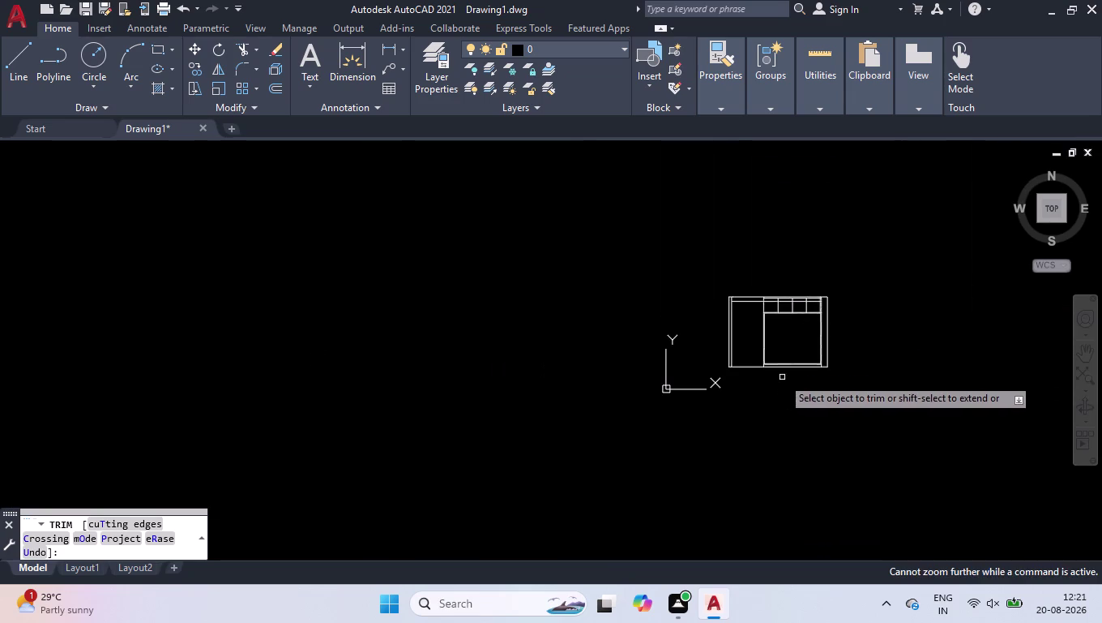
scroll(up, 3)
scroll(up, 3)
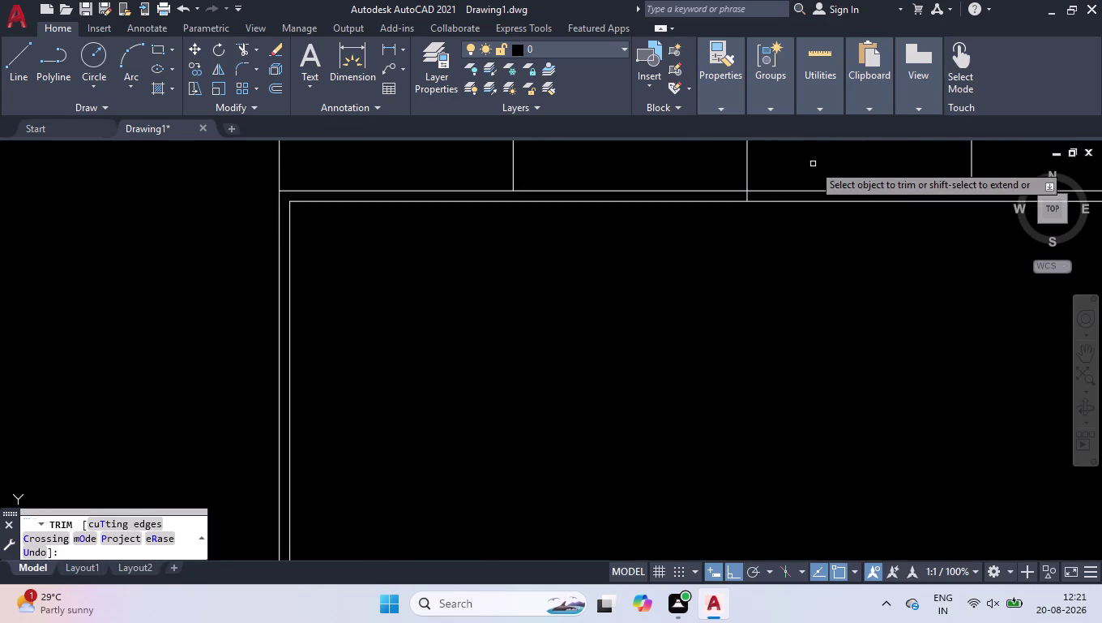
scroll(up, 3)
click(684, 215)
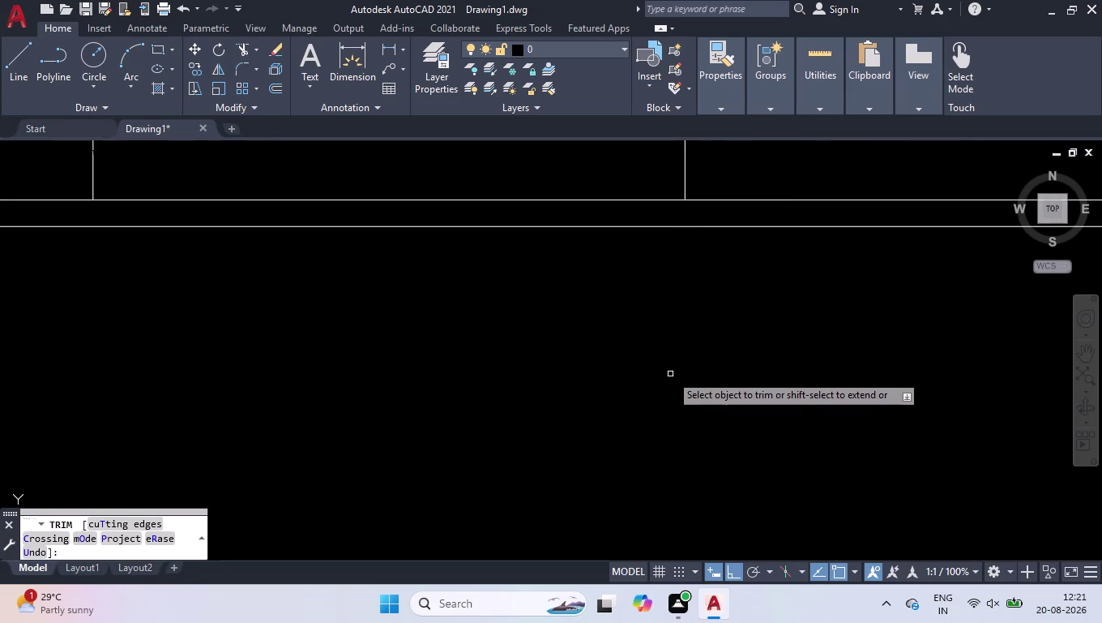
key(Return)
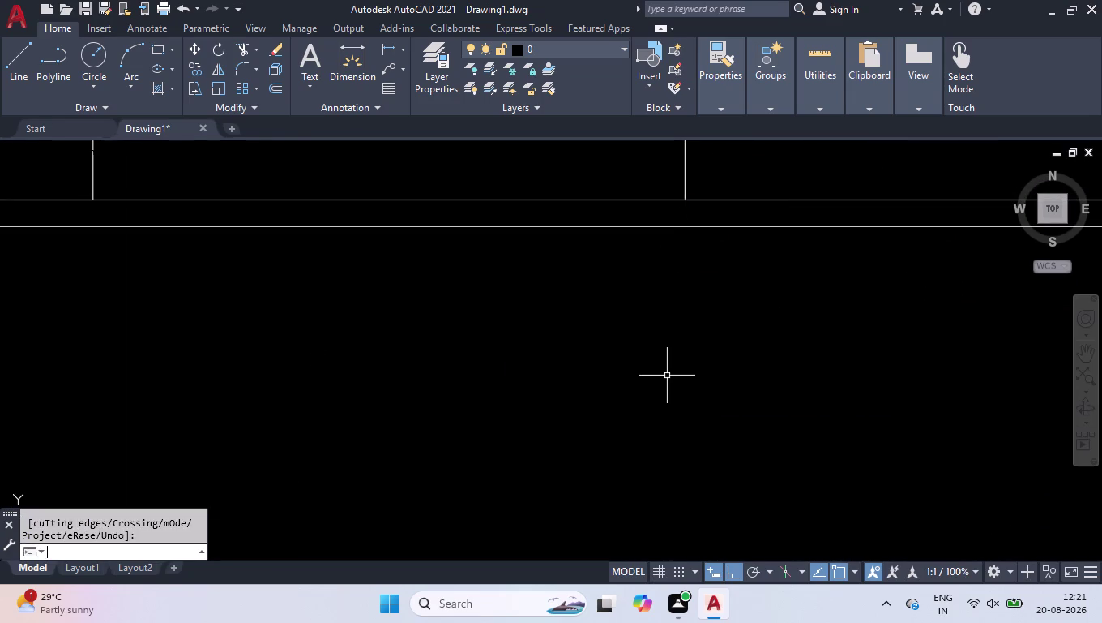
scroll(down, 3)
scroll(down, 3)
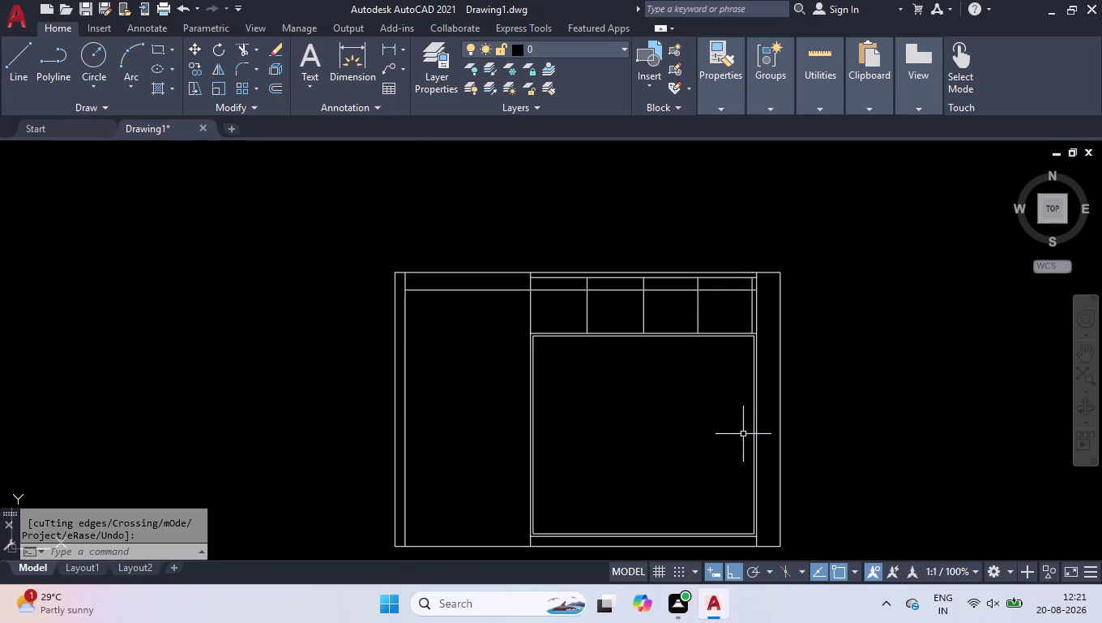
scroll(up, 3)
scroll(down, 3)
scroll(up, 3)
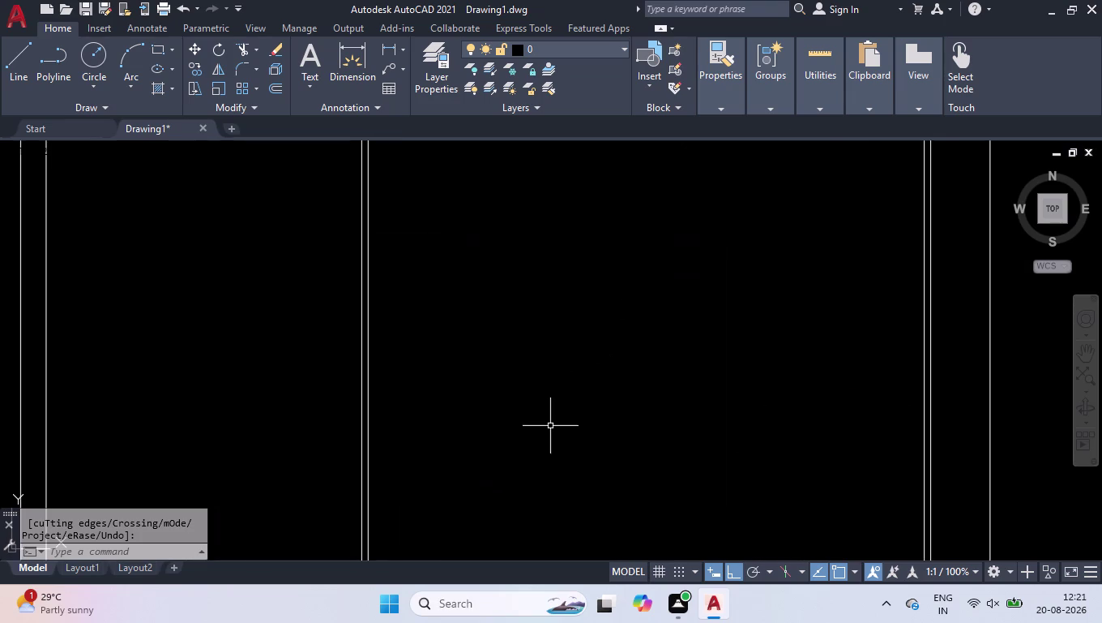
scroll(down, 3)
Draw a narrow tall handle rectangle near the door panel's left edge and select it.
text(re)
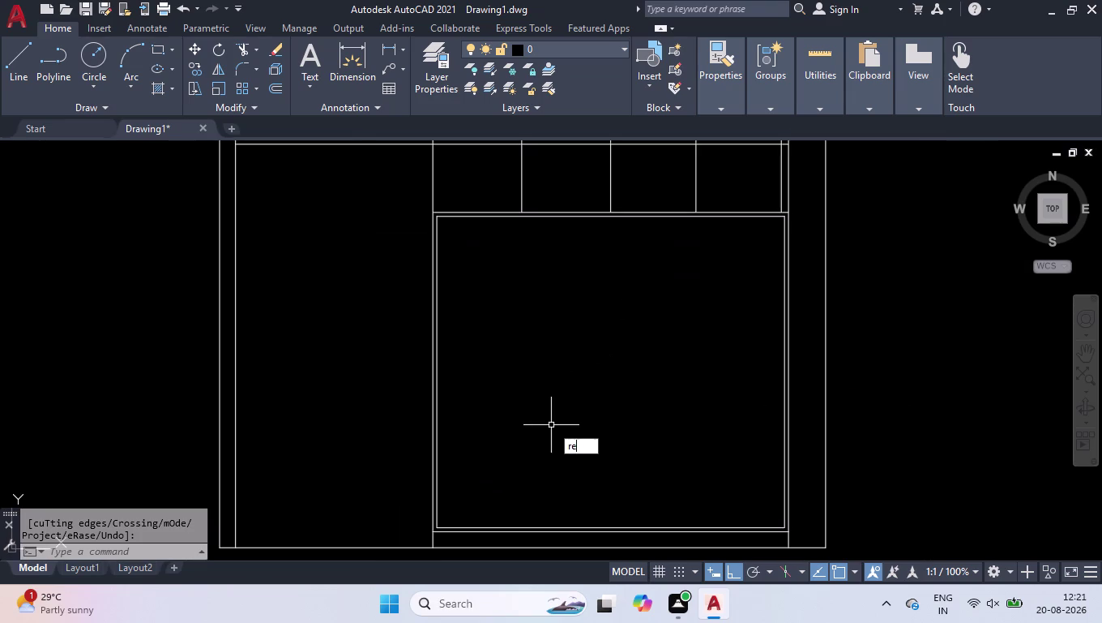
text(c)
key(Return)
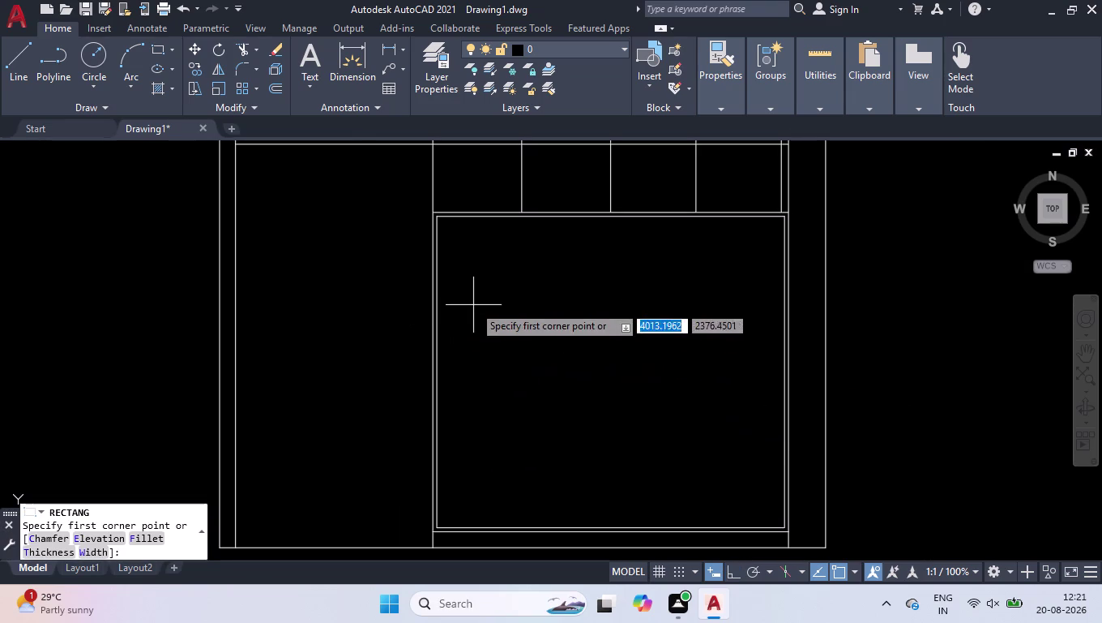
click(450, 349)
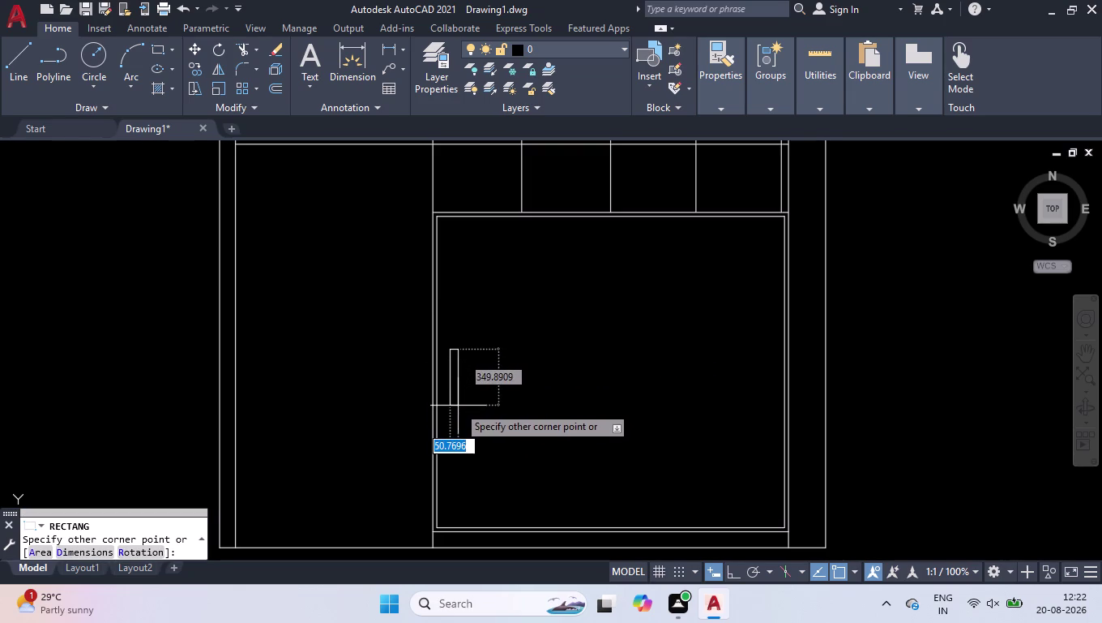
click(458, 406)
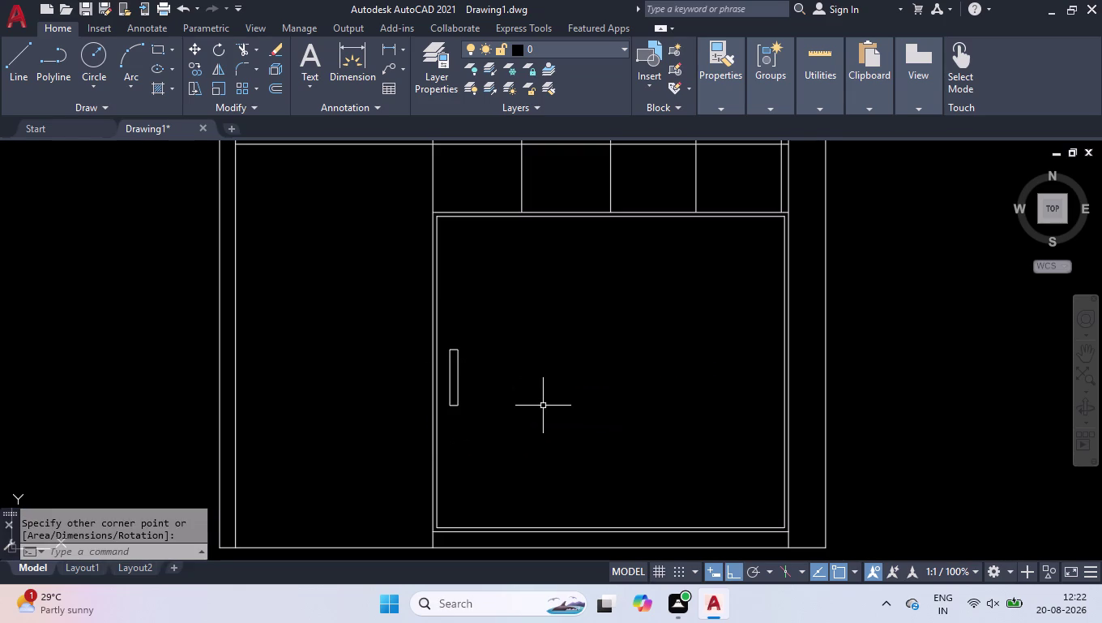
click(504, 400)
click(445, 420)
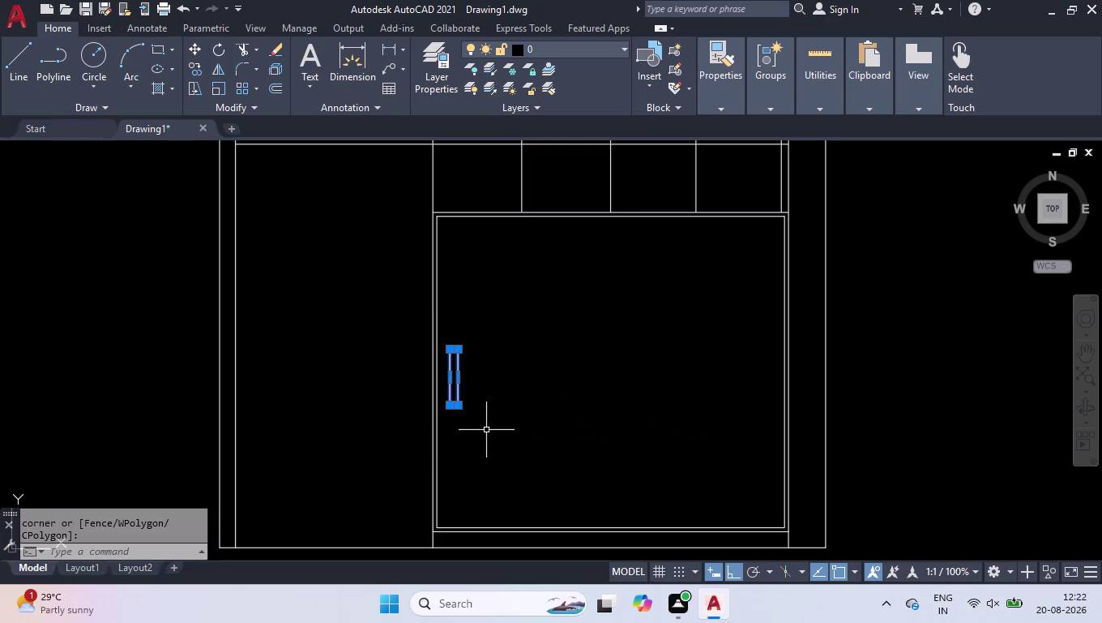
Copy the handle toward the right edge, then delete the extra overlapping copy.
text(co)
key(Return)
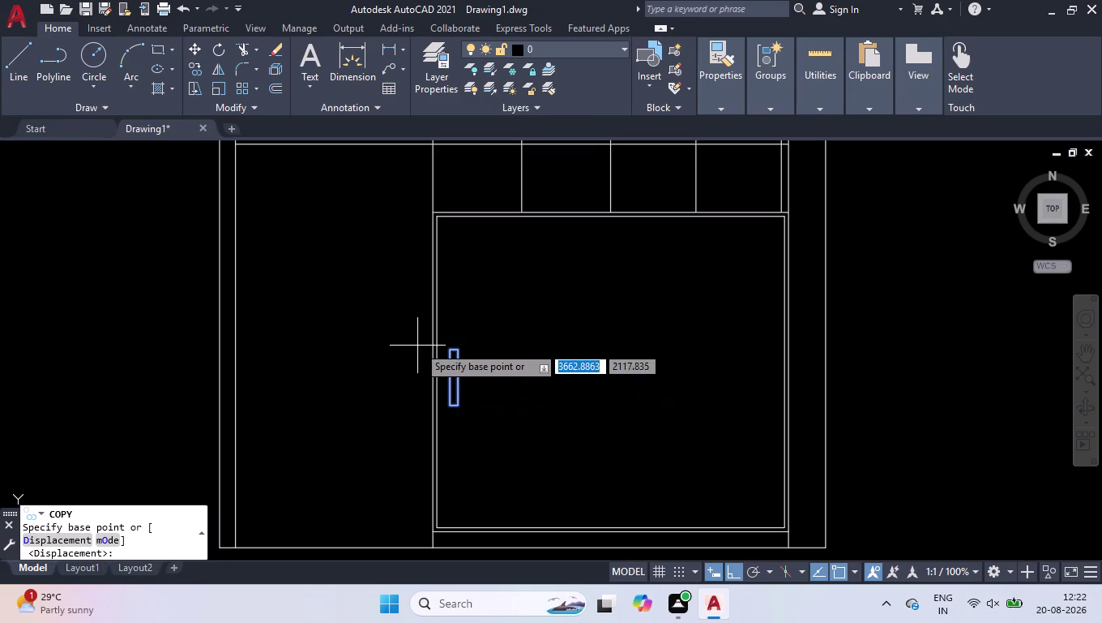
click(459, 351)
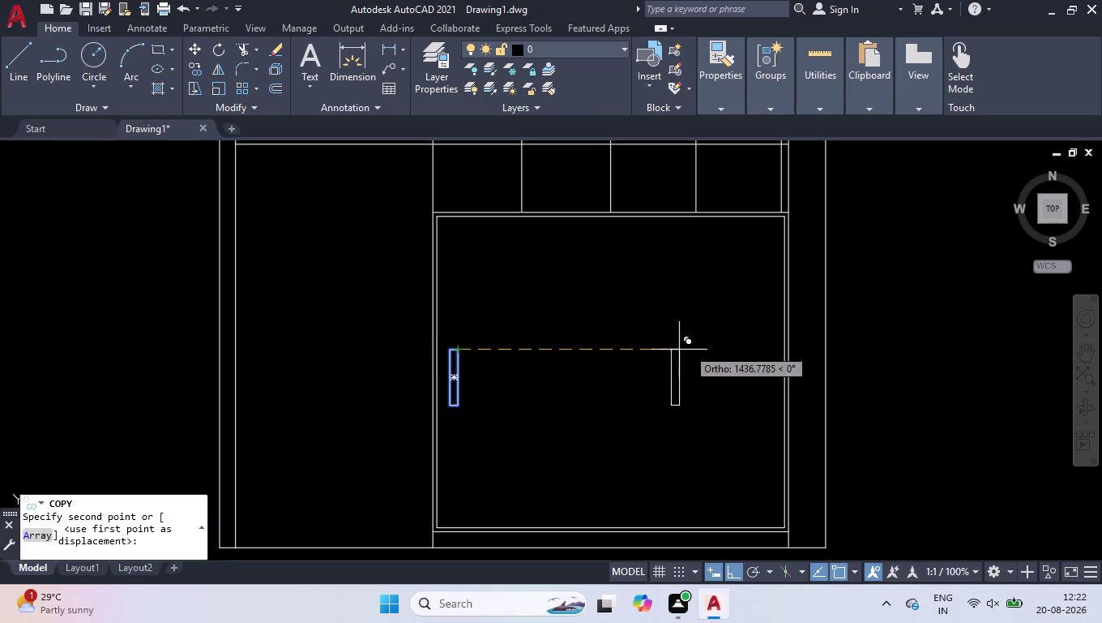
click(772, 335)
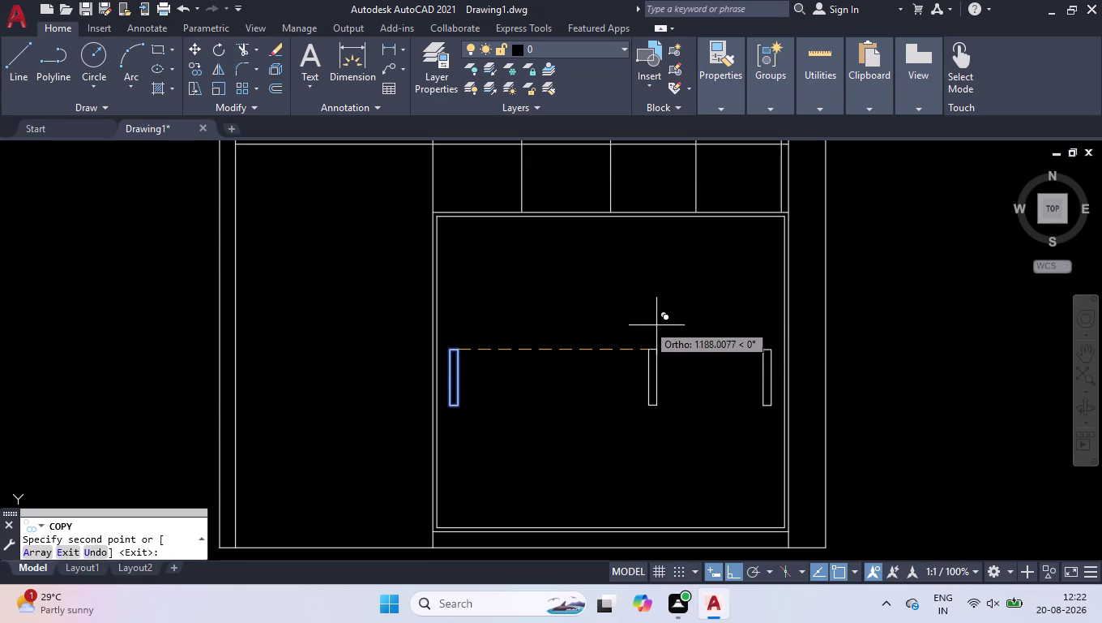
scroll(up, 3)
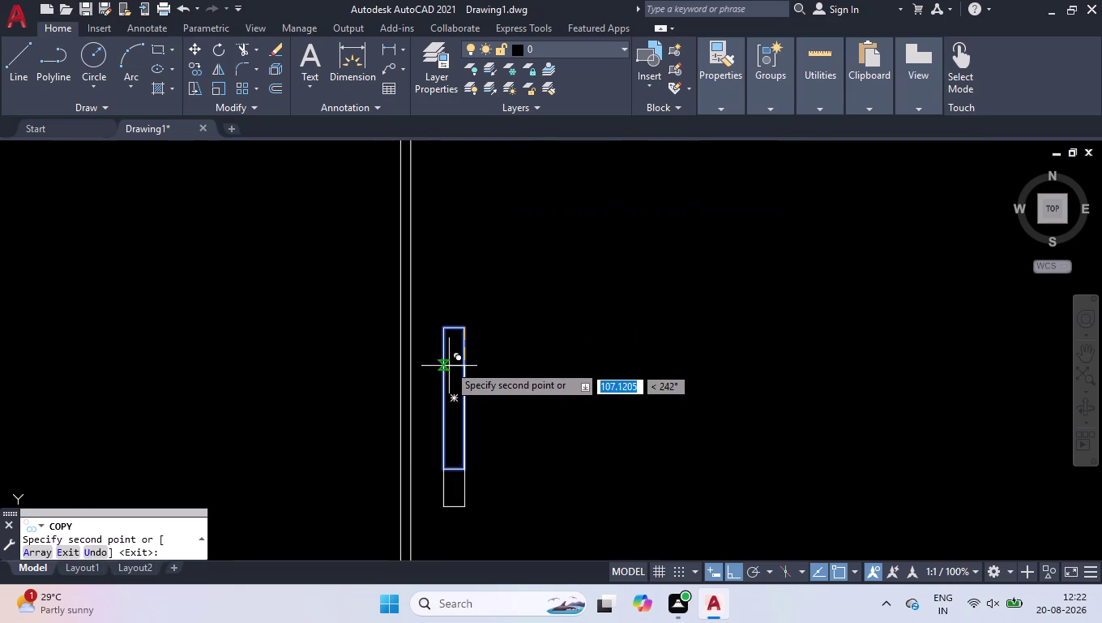
scroll(up, 3)
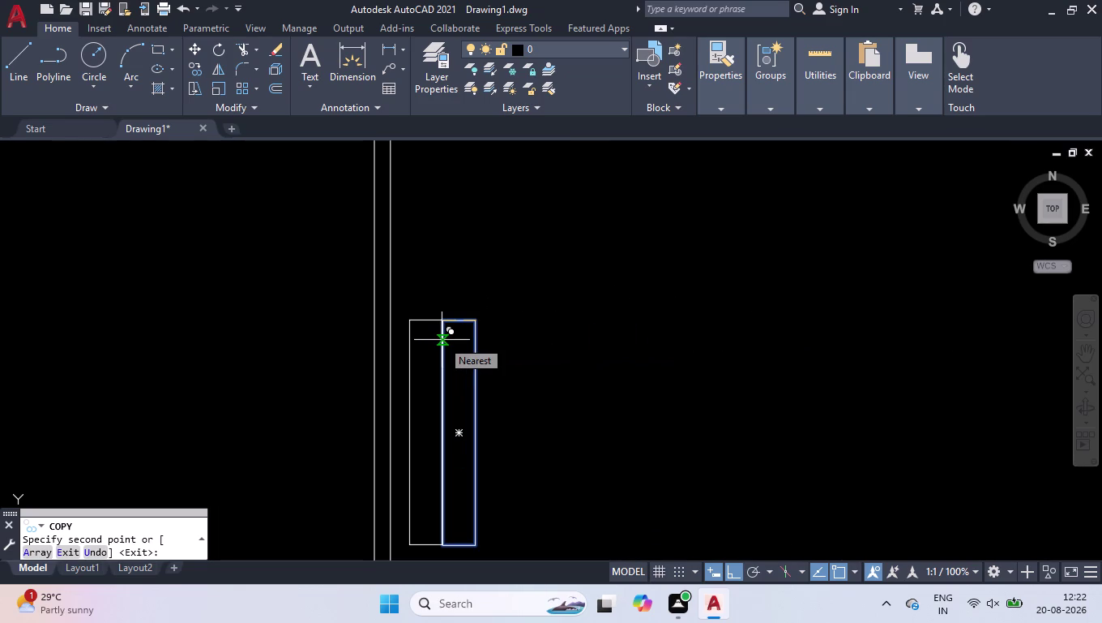
click(442, 339)
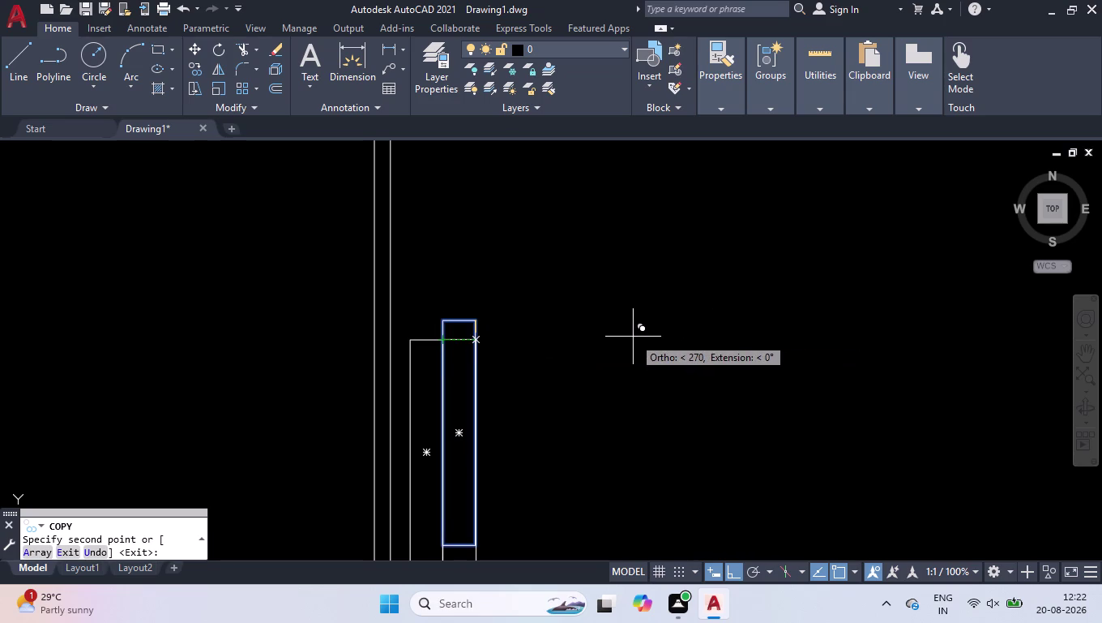
key(Return)
scroll(down, 3)
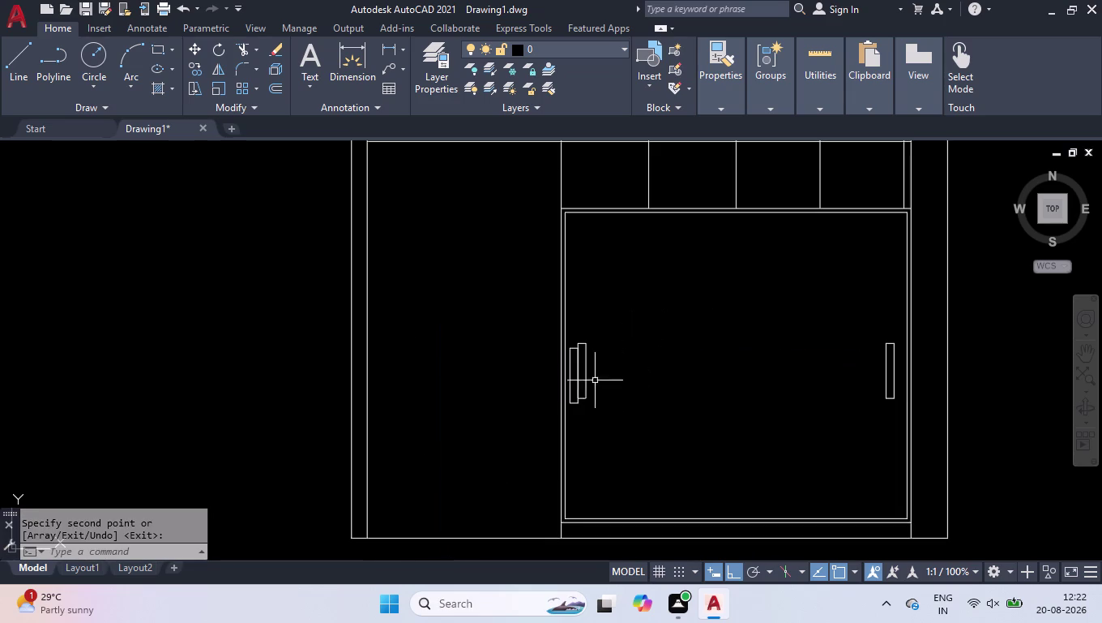
click(587, 361)
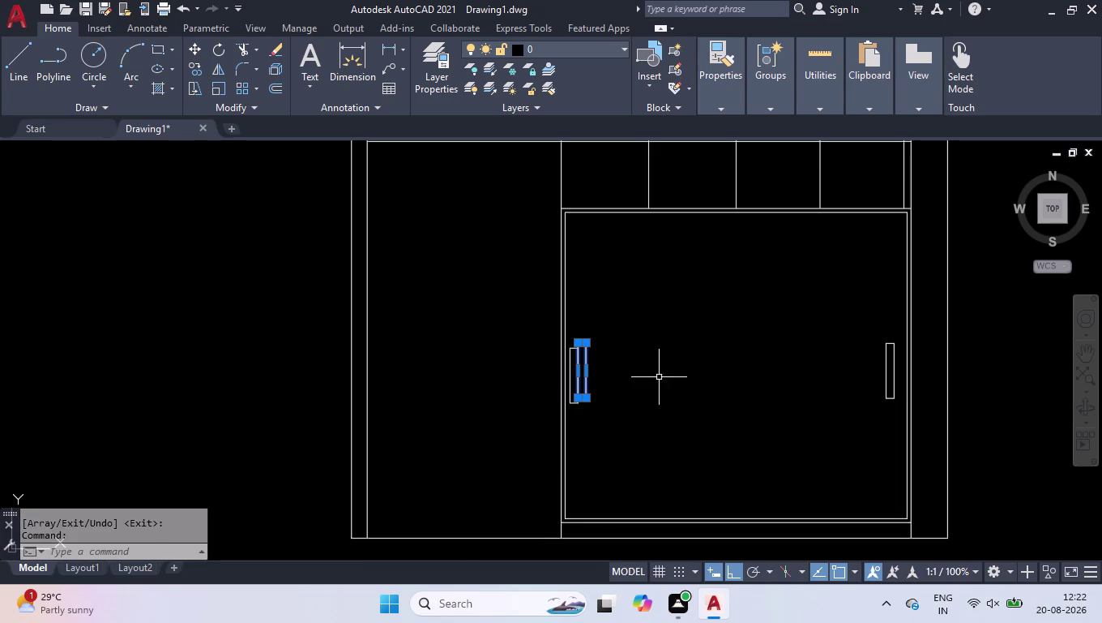
key(Delete)
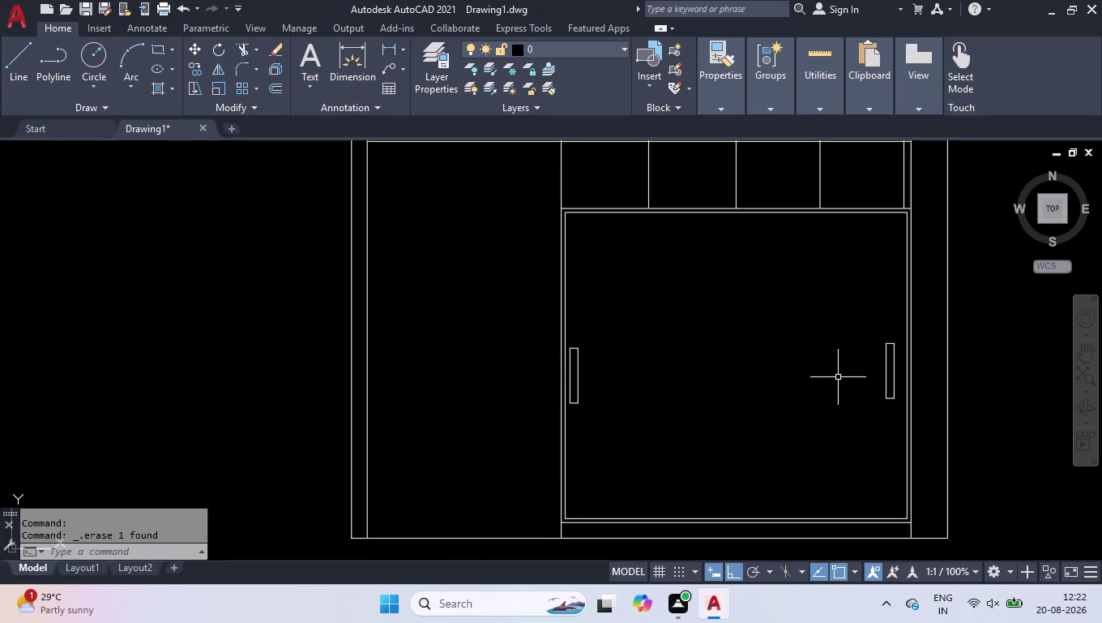
Move the right-hand handle via grip editing onto the left handle.
click(887, 372)
text(co)
key(Return)
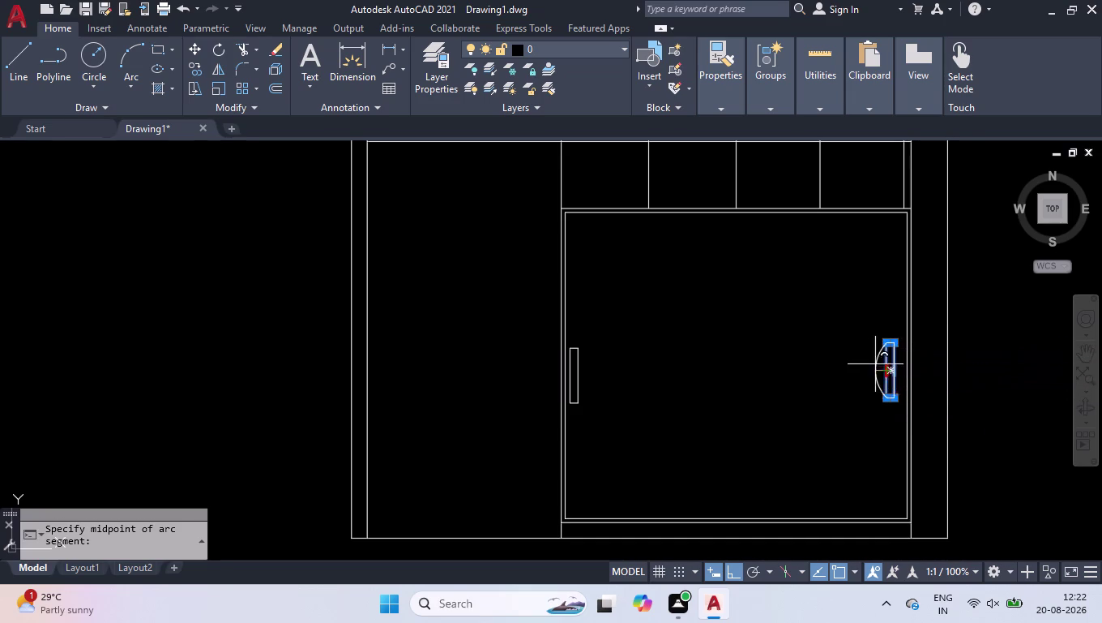
key(space)
key(space)
key(space)
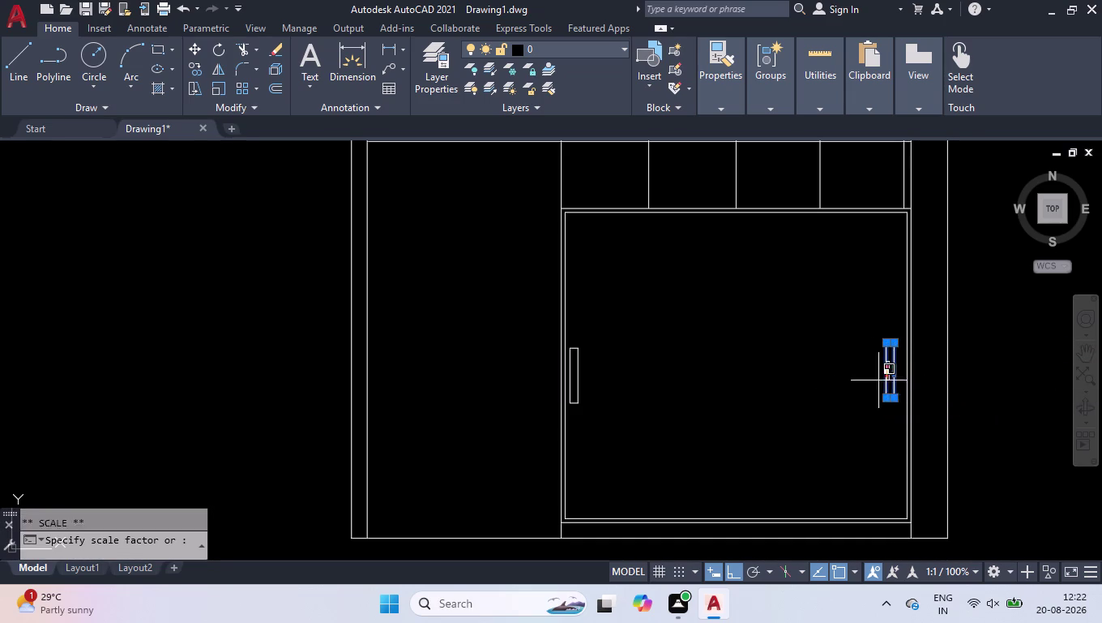
key(space)
key(space)
key(space)
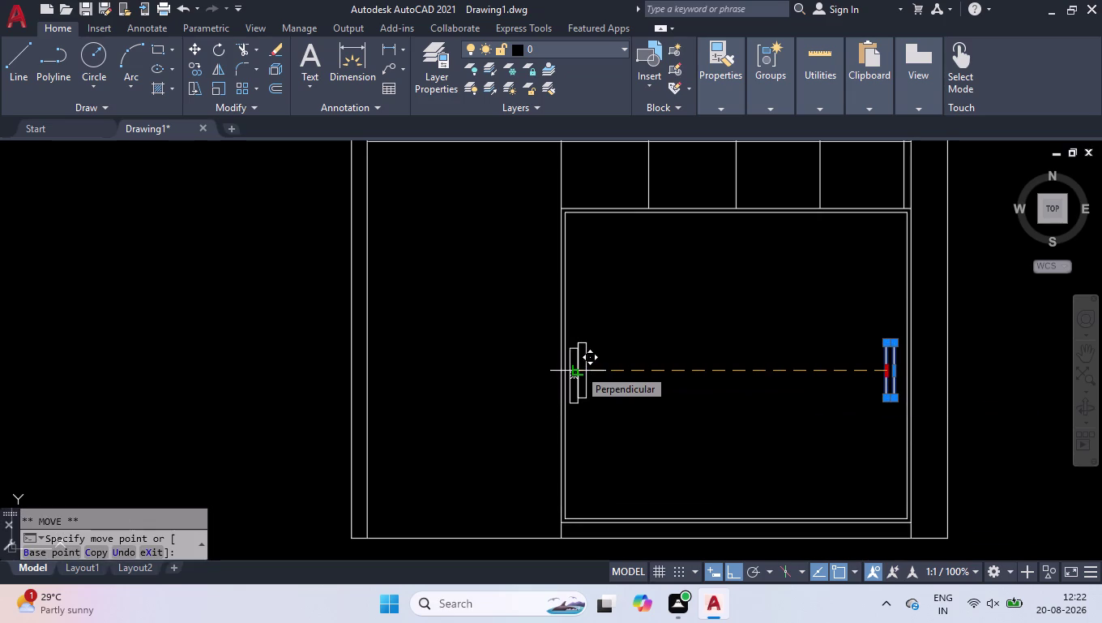
scroll(up, 3)
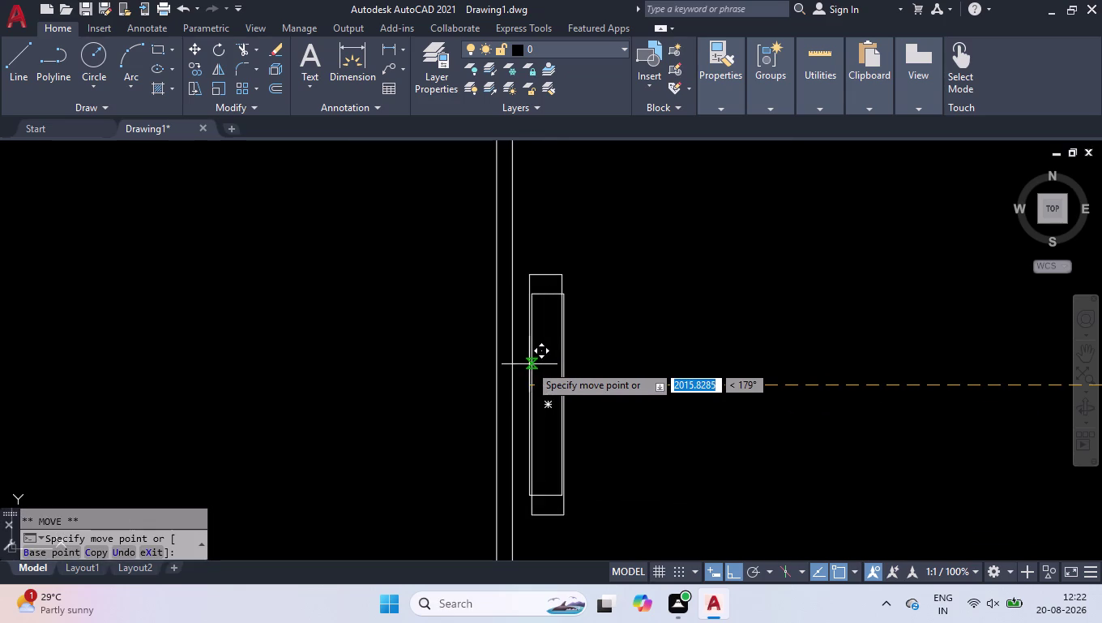
click(534, 376)
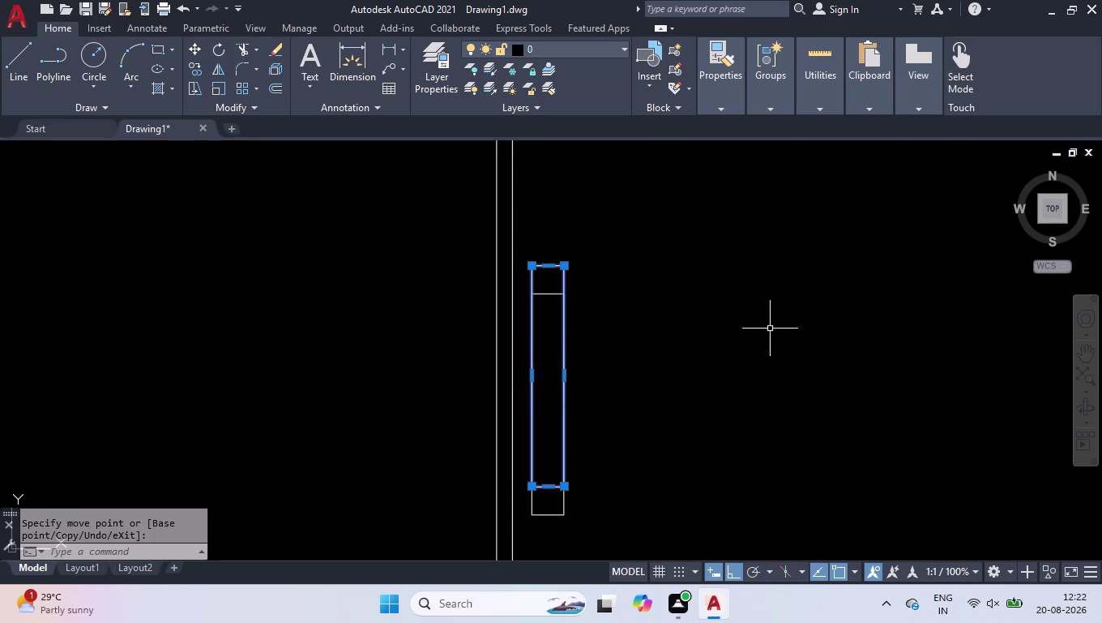
Window-select the overlapping handle rectangle near the left edge.
click(676, 330)
click(531, 425)
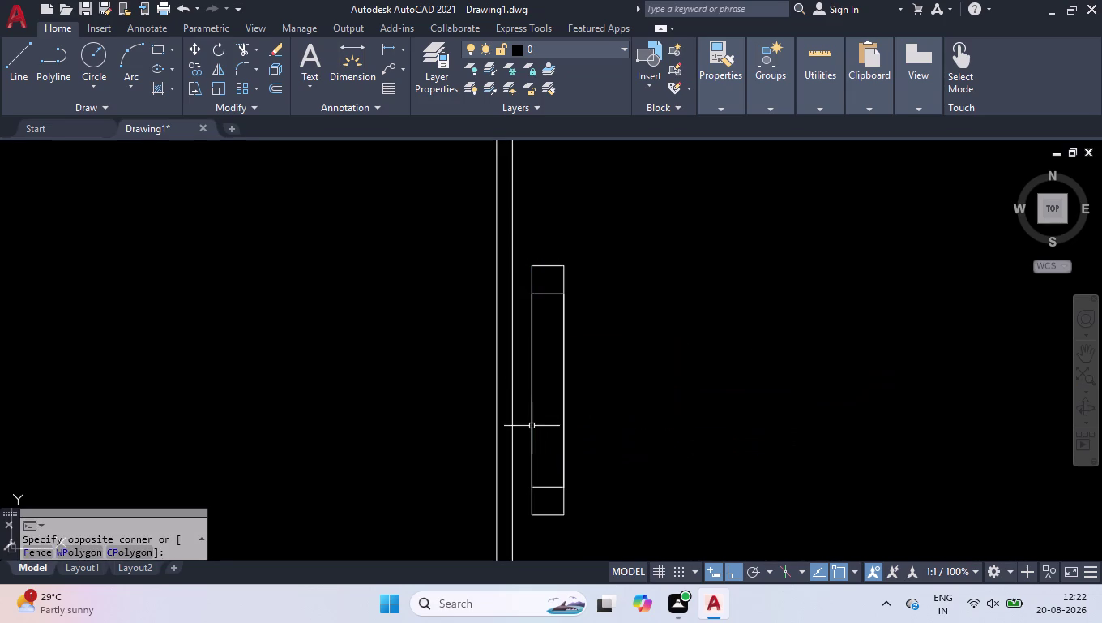
click(547, 513)
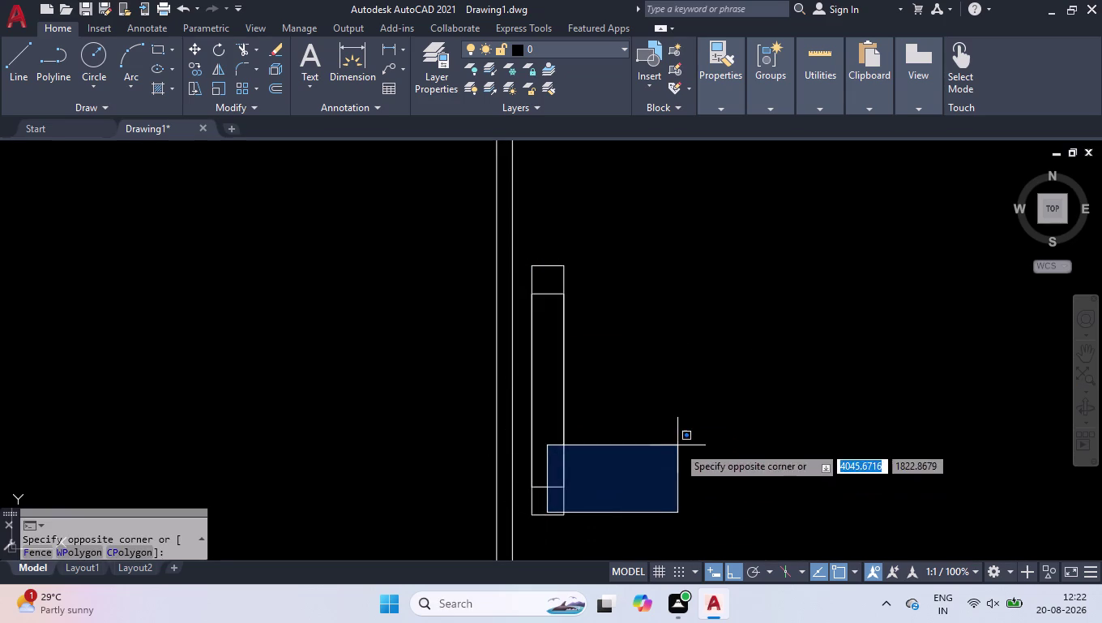
click(533, 502)
click(529, 505)
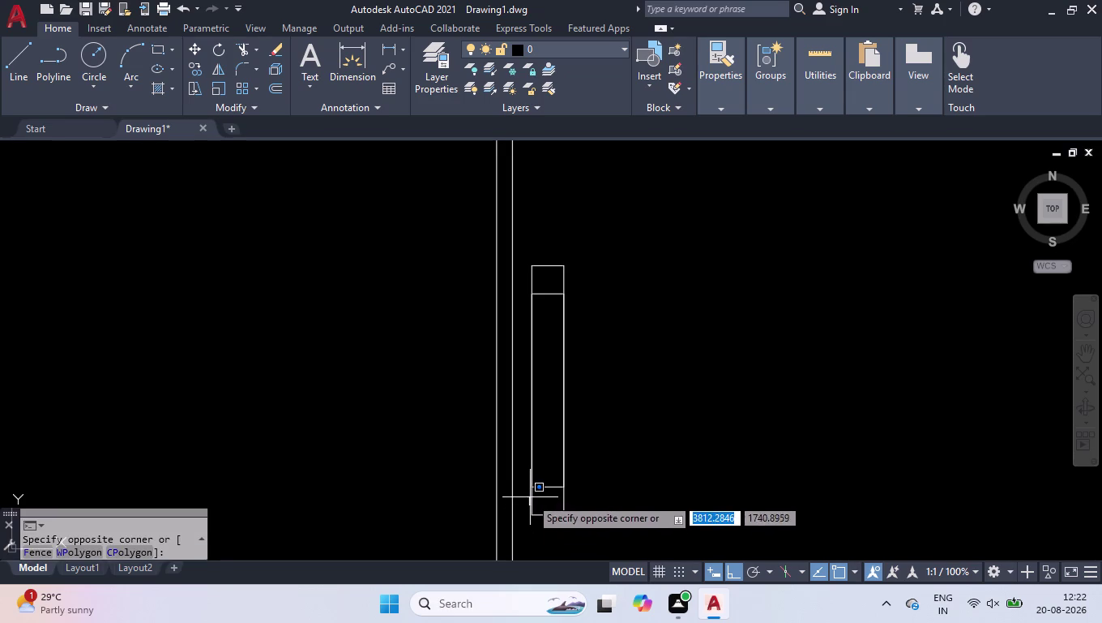
click(531, 497)
Delete the duplicate overlapping handle rectangle.
click(531, 495)
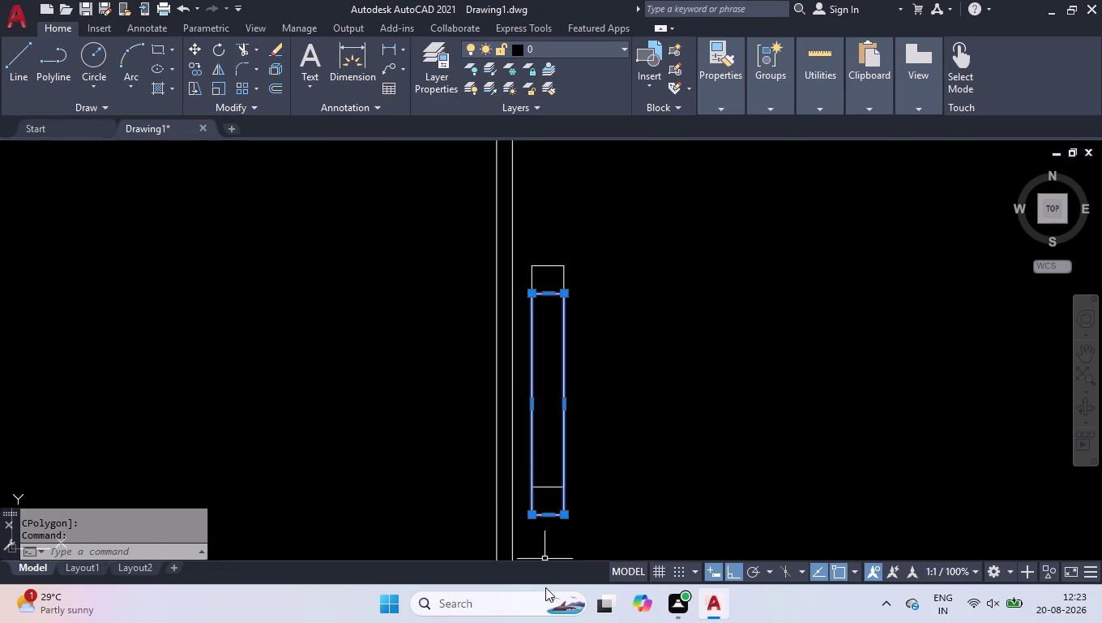
key(Delete)
scroll(down, 3)
scroll(down, 3)
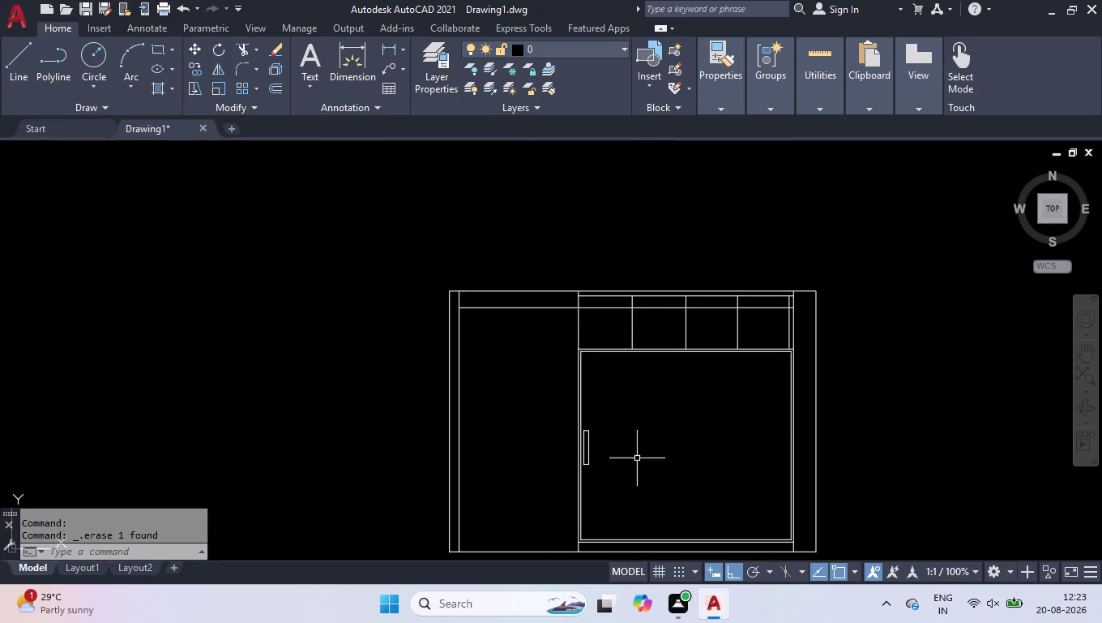
scroll(up, 3)
scroll(down, 3)
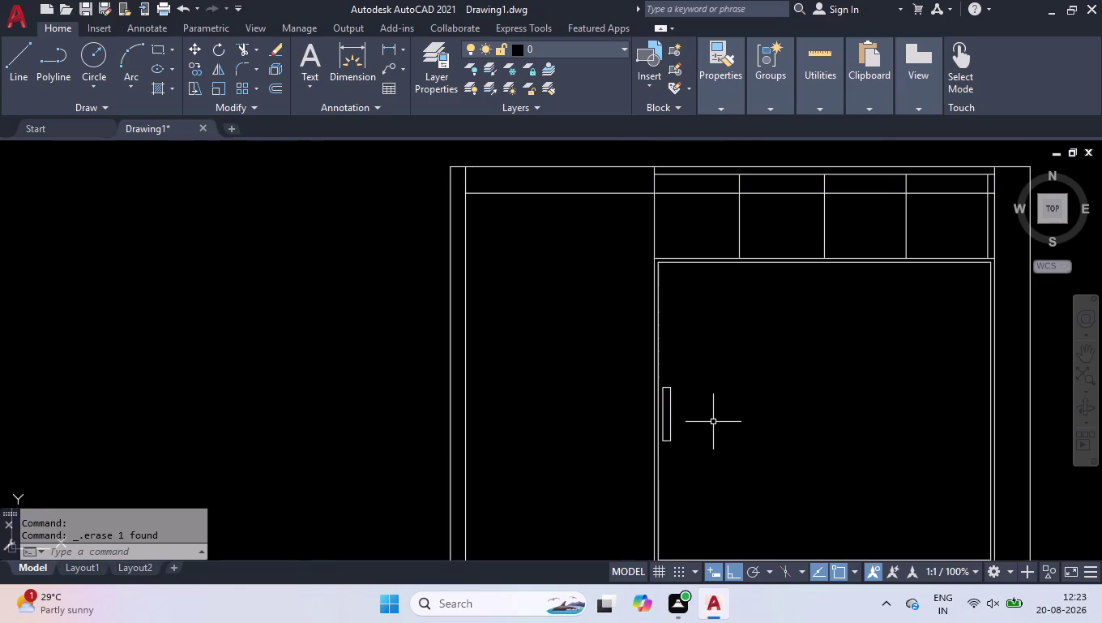
scroll(up, 3)
Move the remaining handle slightly to the right and reselect it.
click(654, 413)
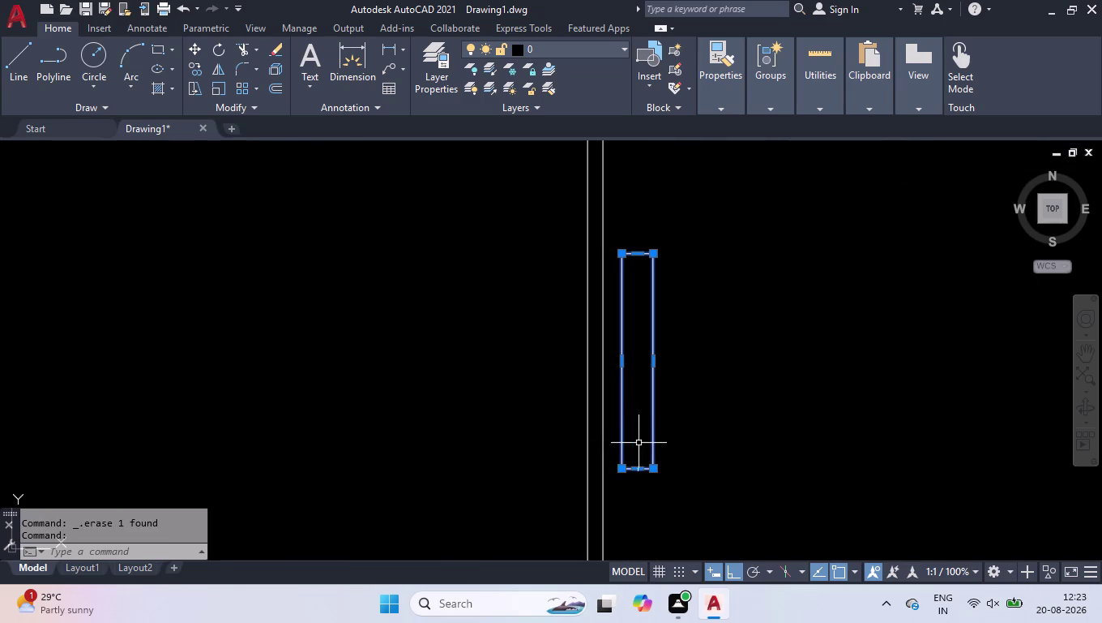
text(mov)
key(Return)
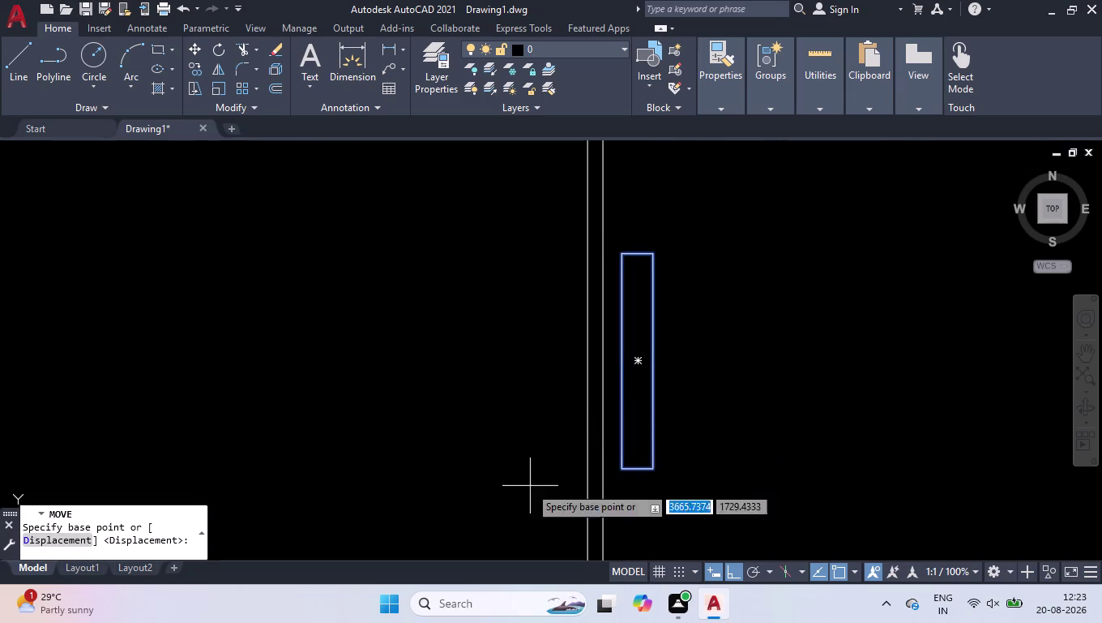
click(637, 357)
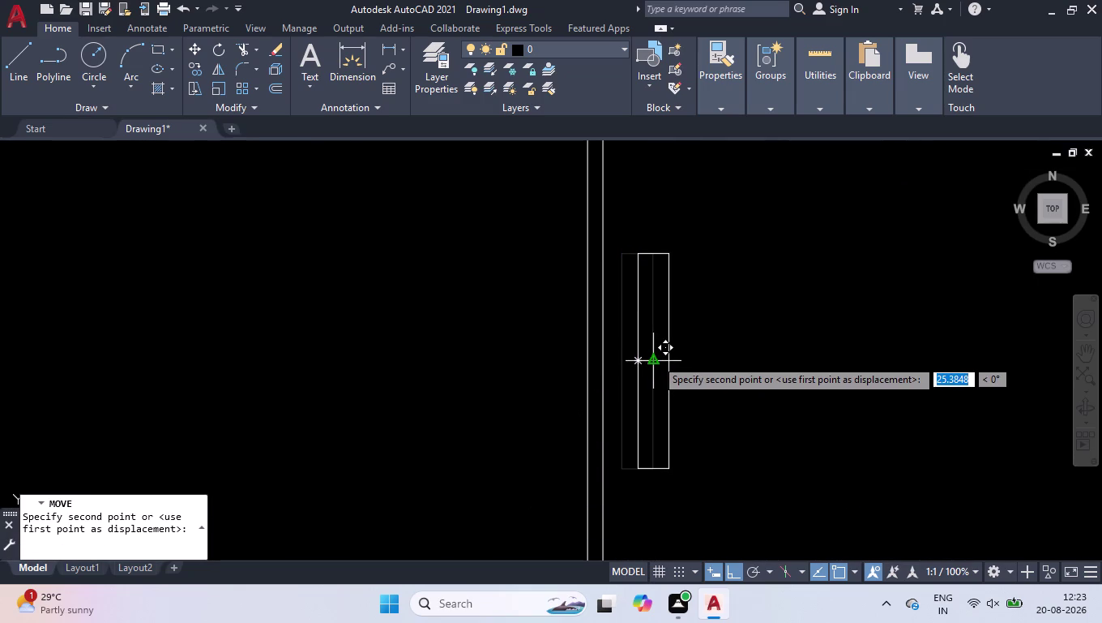
click(655, 358)
click(701, 351)
click(649, 396)
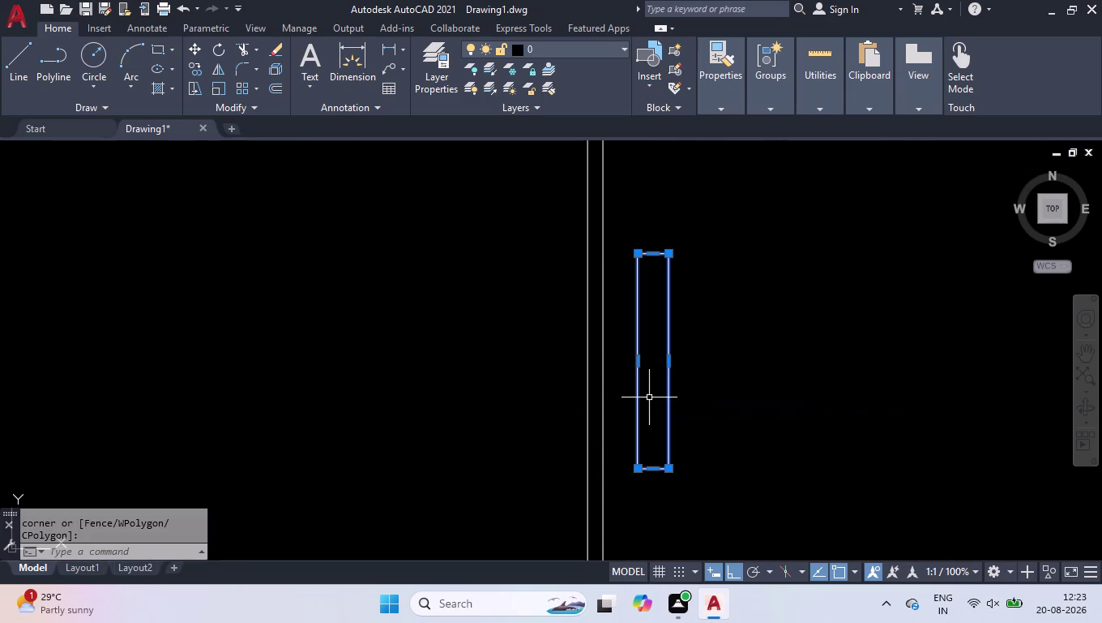
Copy the handle to a matching position near the door panel's right edge.
text(co)
key(Return)
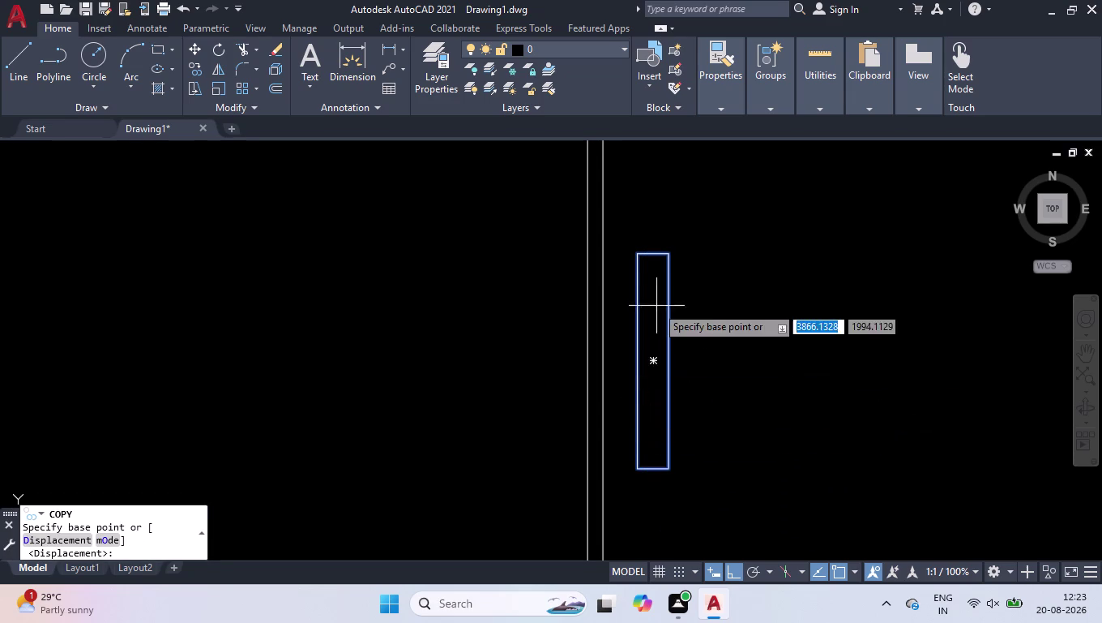
click(655, 360)
scroll(down, 3)
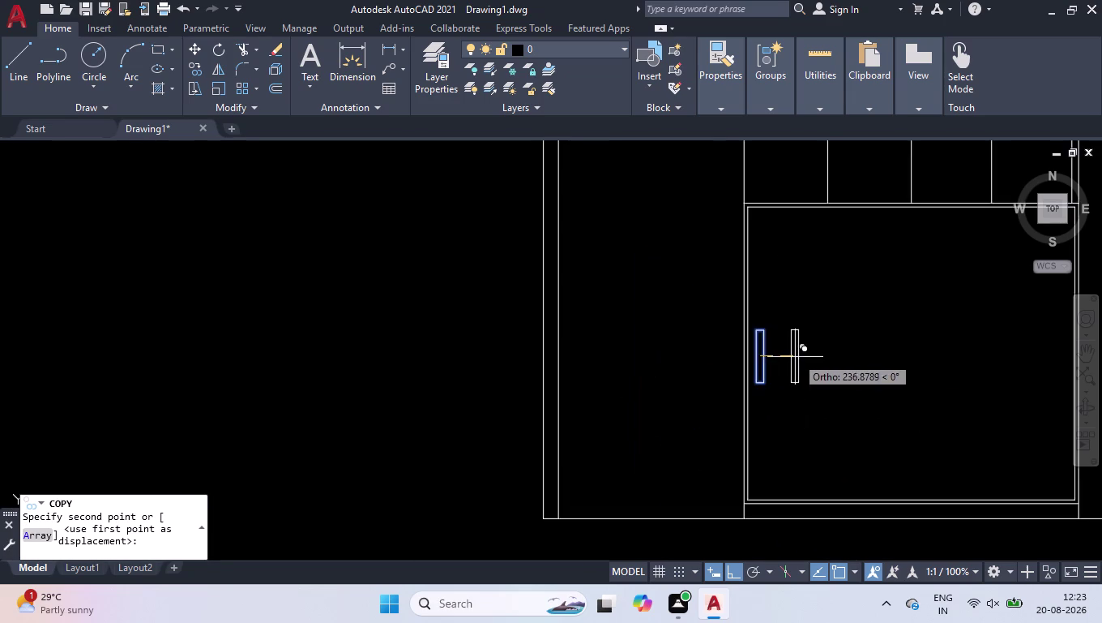
scroll(down, 3)
scroll(up, 3)
scroll(down, 3)
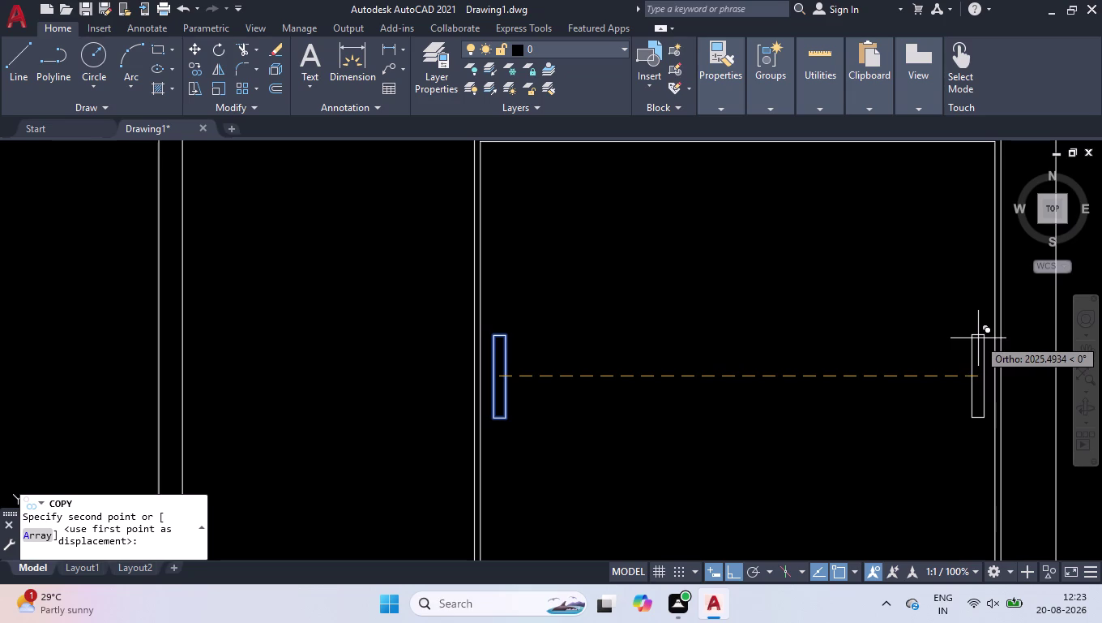
click(979, 338)
key(Return)
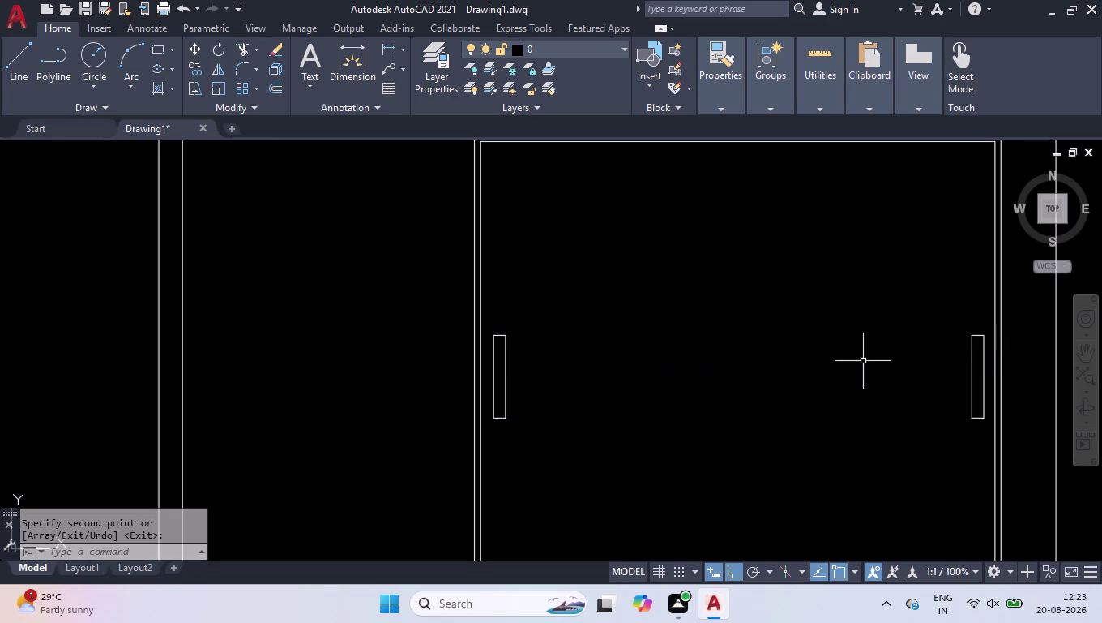
scroll(down, 3)
scroll(up, 3)
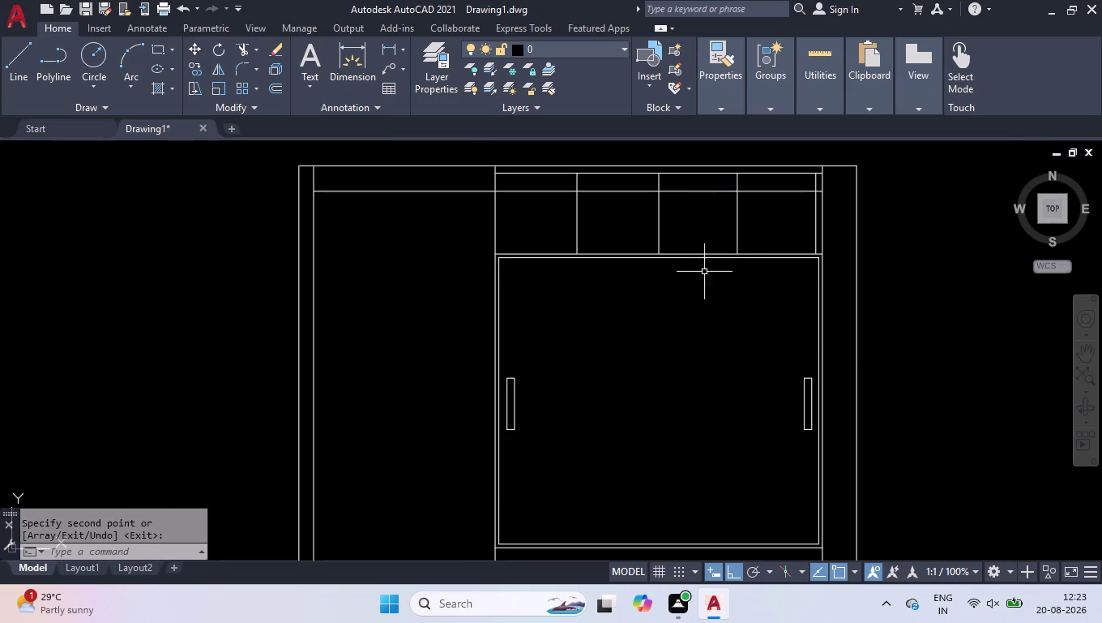
scroll(up, 3)
scroll(up, 3)
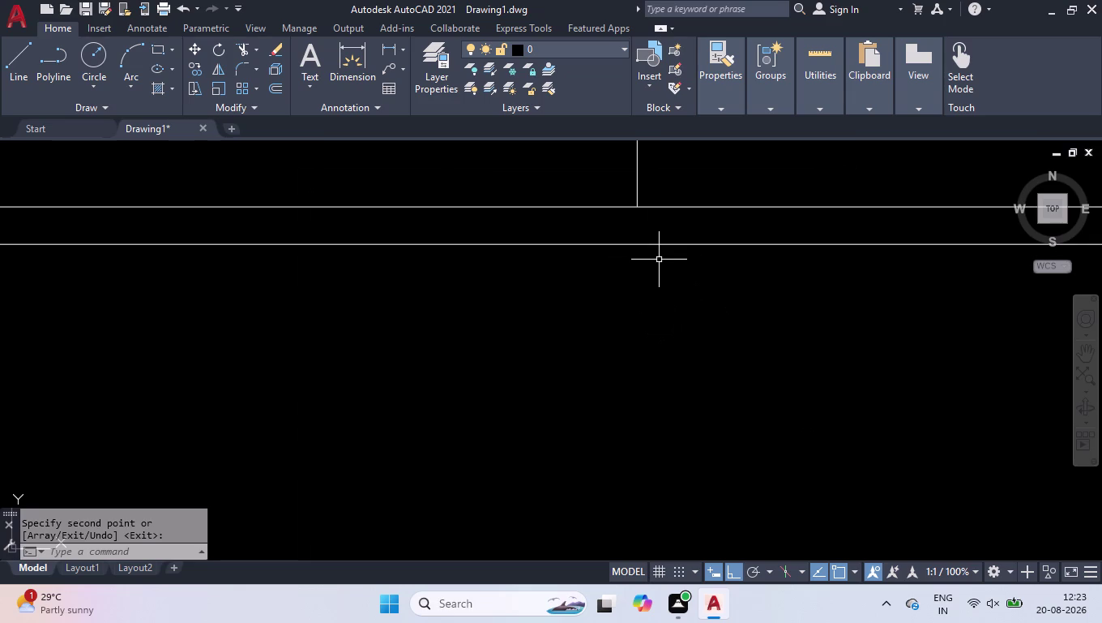
Draw a vertical divider line from the top door frame to the bottom frame.
key(l)
key(Return)
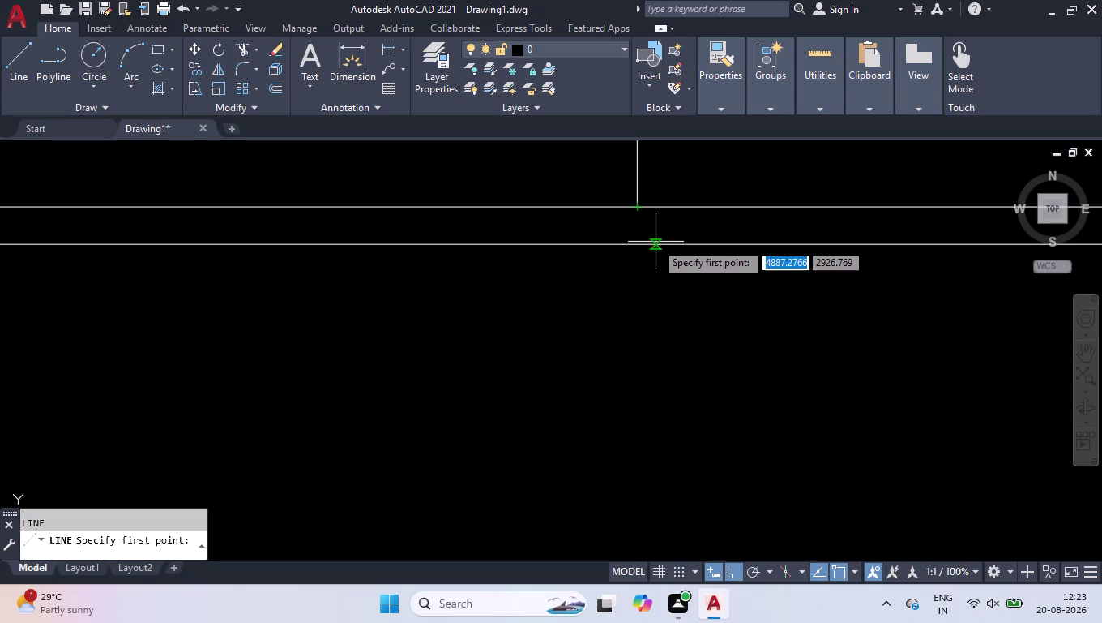
click(655, 241)
scroll(down, 3)
scroll(down, 3)
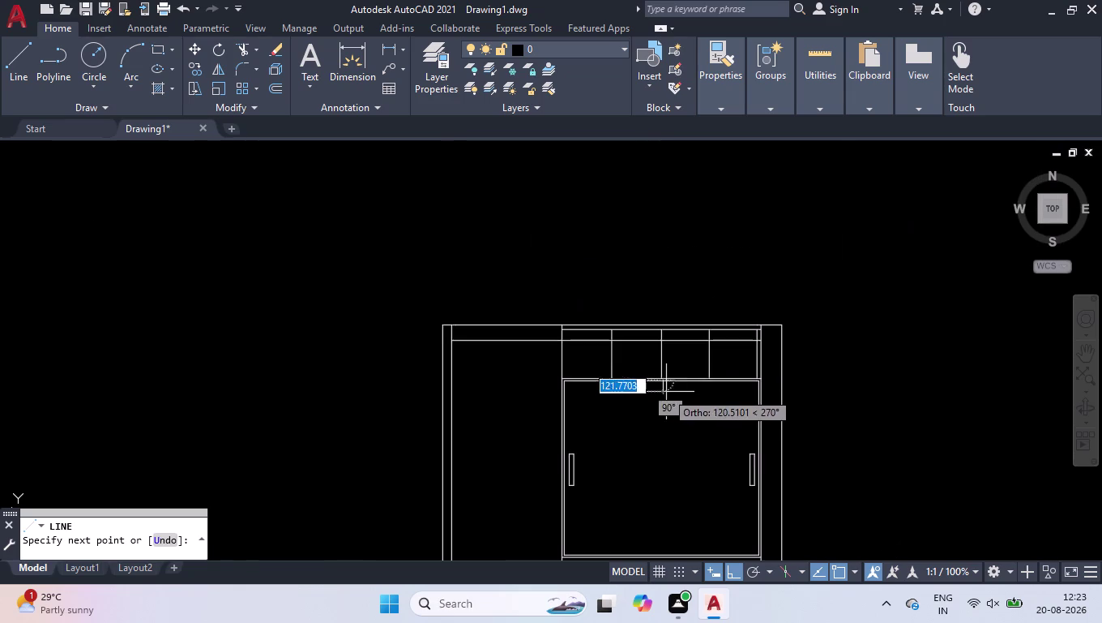
scroll(down, 3)
scroll(up, 3)
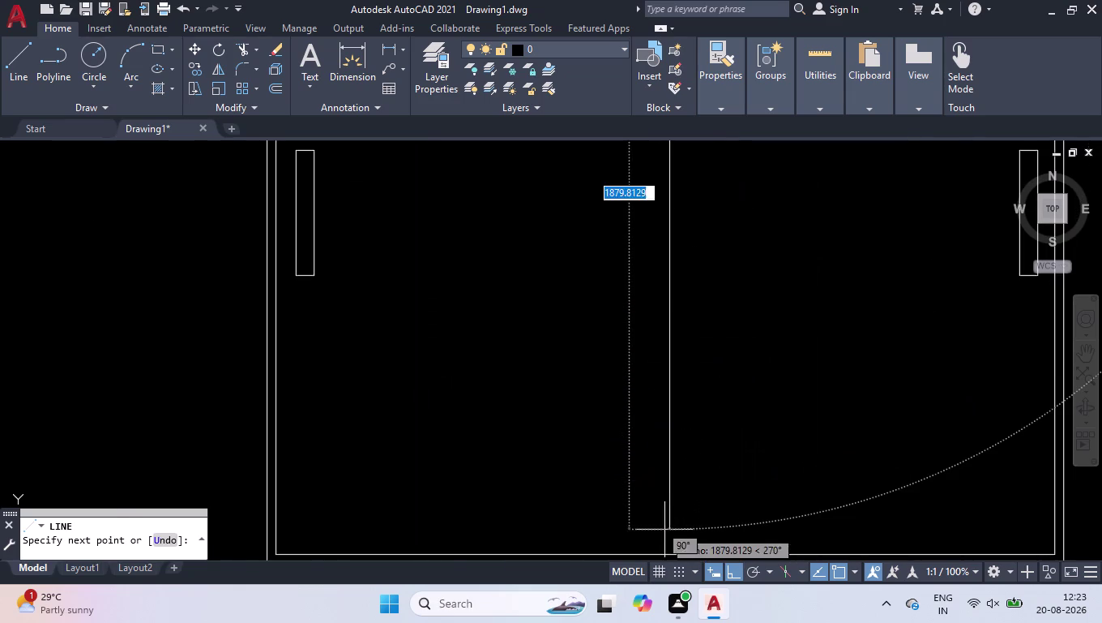
scroll(down, 3)
scroll(up, 3)
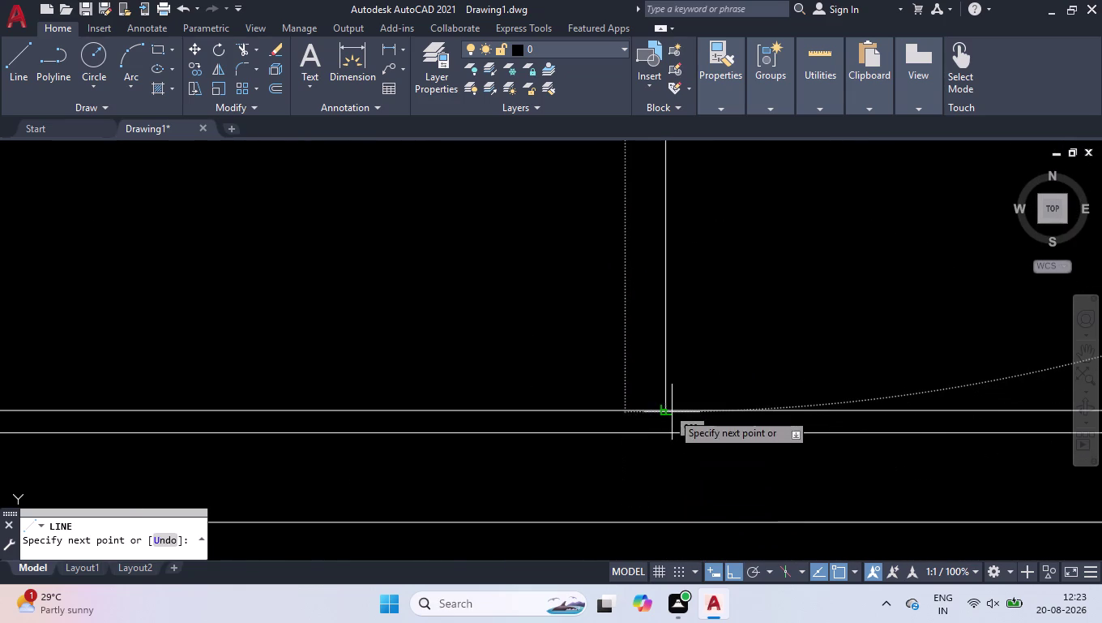
click(663, 410)
key(space)
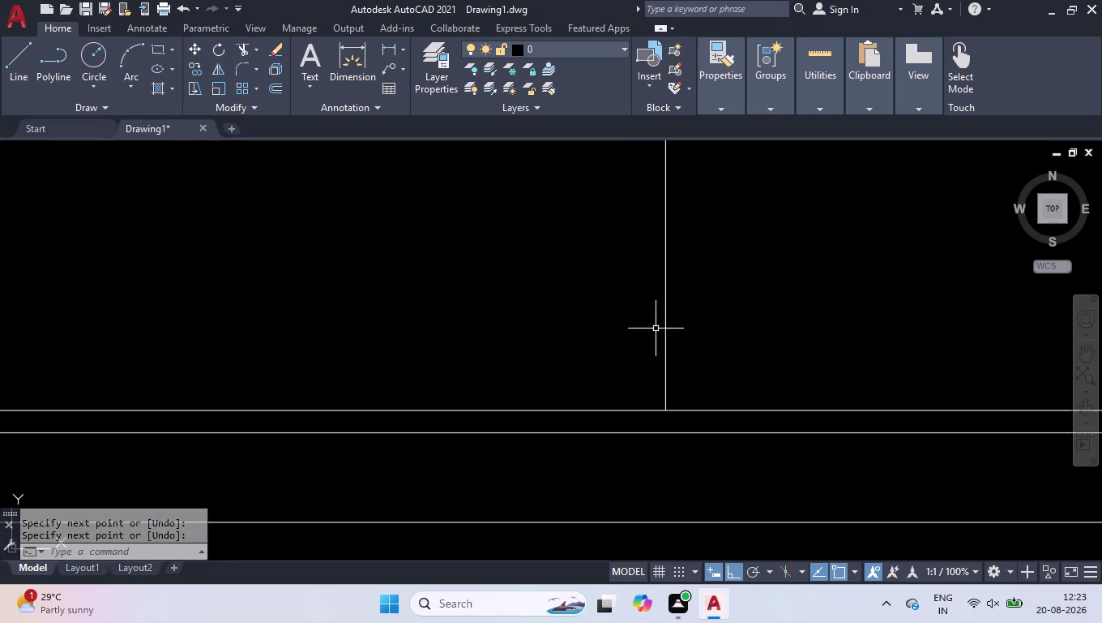
click(690, 308)
click(618, 332)
Offset the divider line by 40 to form a double divider.
text(off)
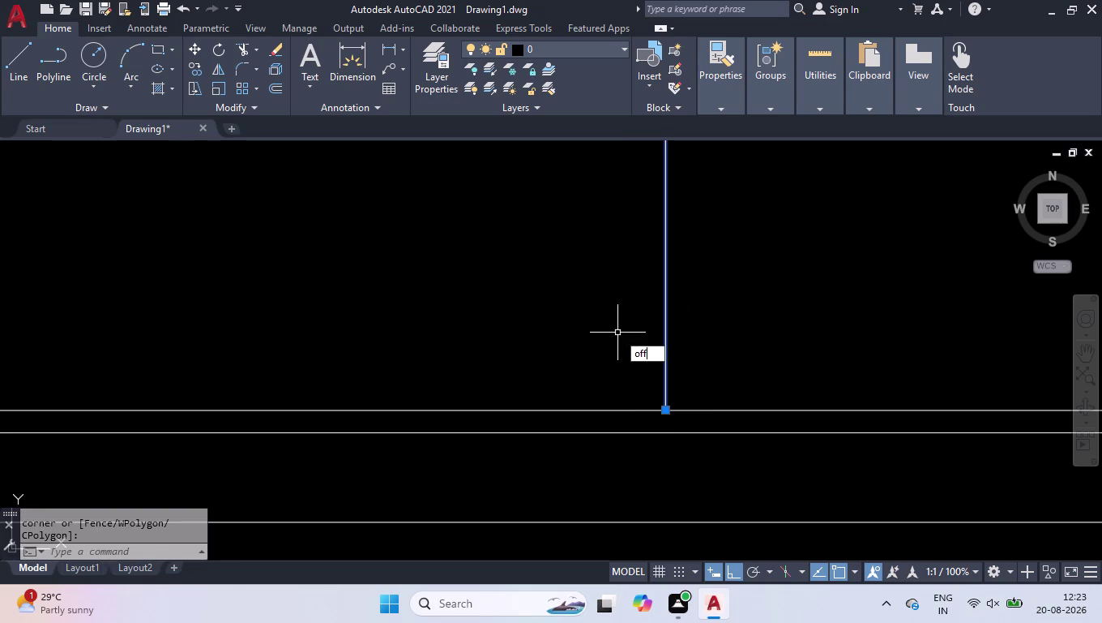
key(Return)
key(2)
key(5)
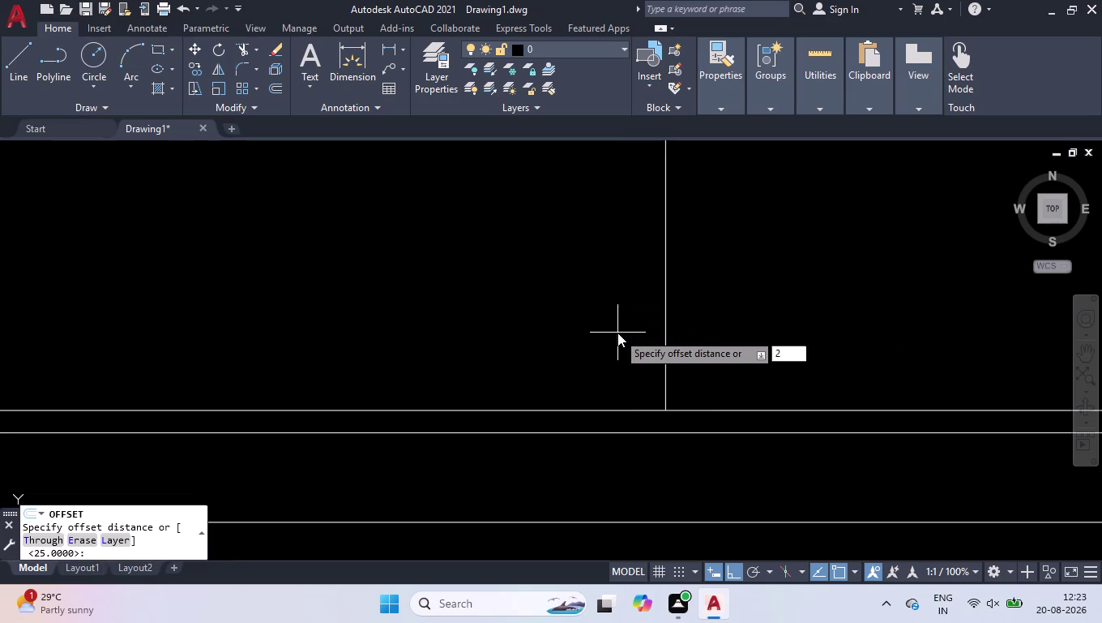
key(BackSpace)
key(BackSpace)
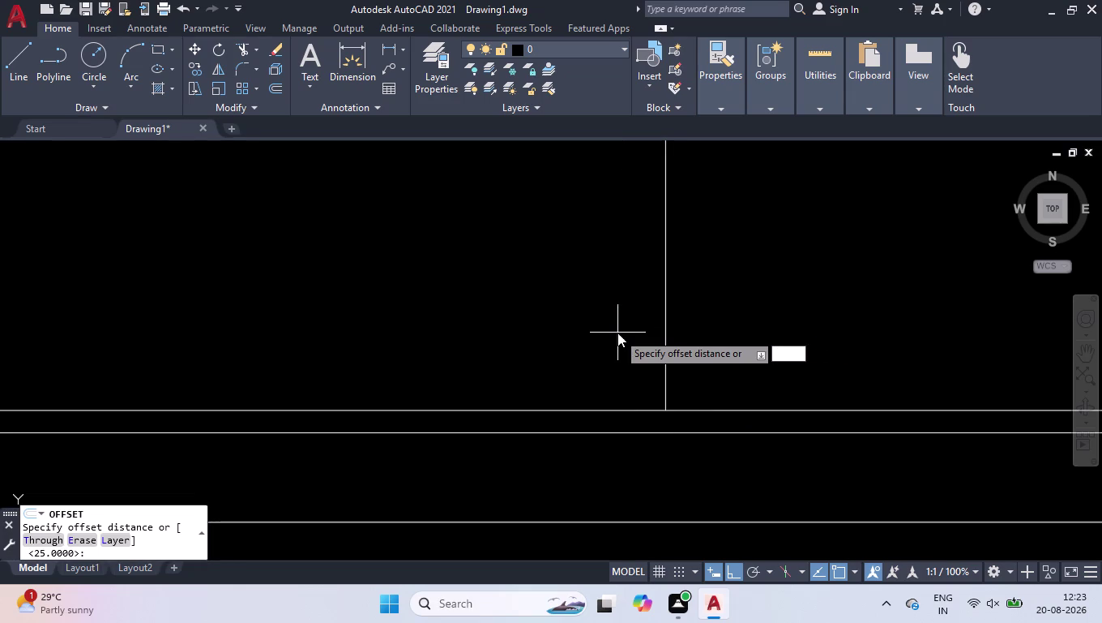
text(40)
key(Return)
click(607, 331)
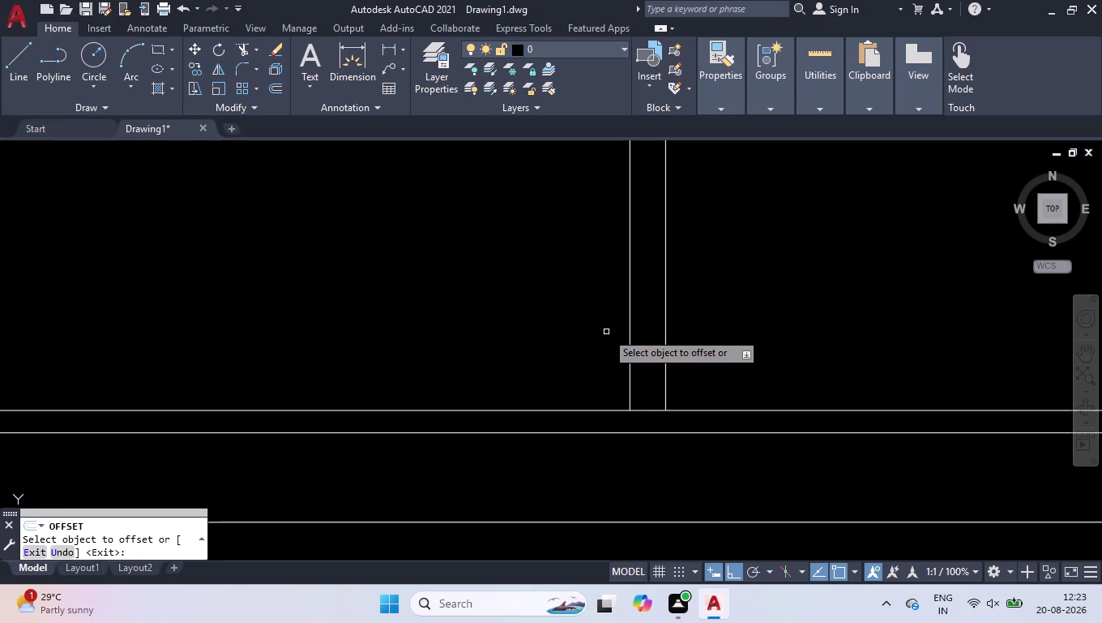
key(Return)
scroll(down, 3)
scroll(down, 3)
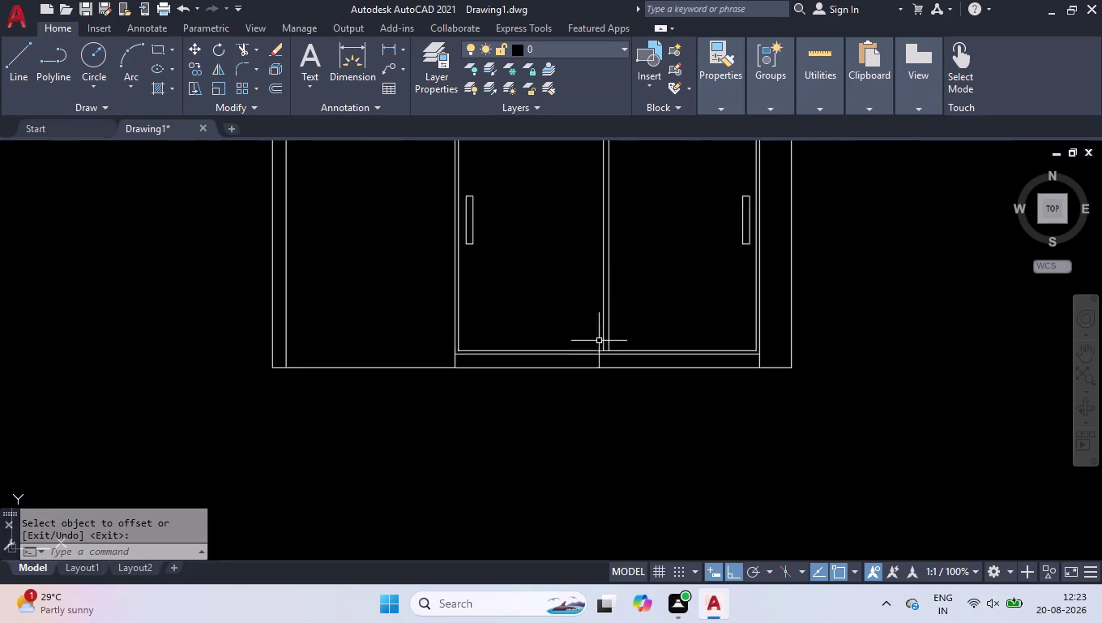
scroll(down, 3)
scroll(up, 3)
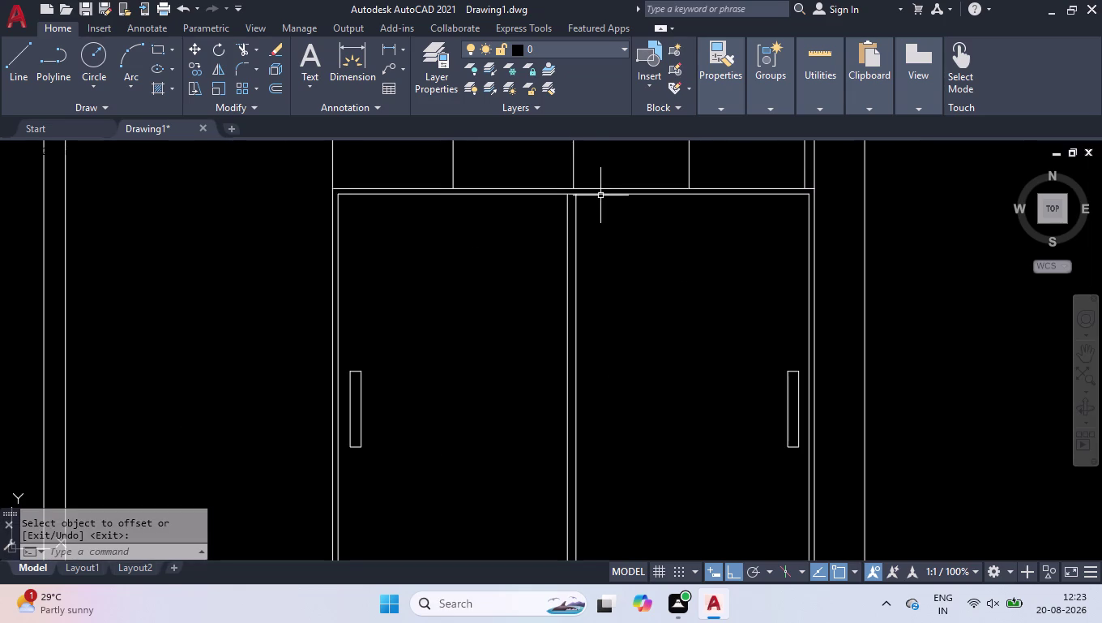
scroll(down, 3)
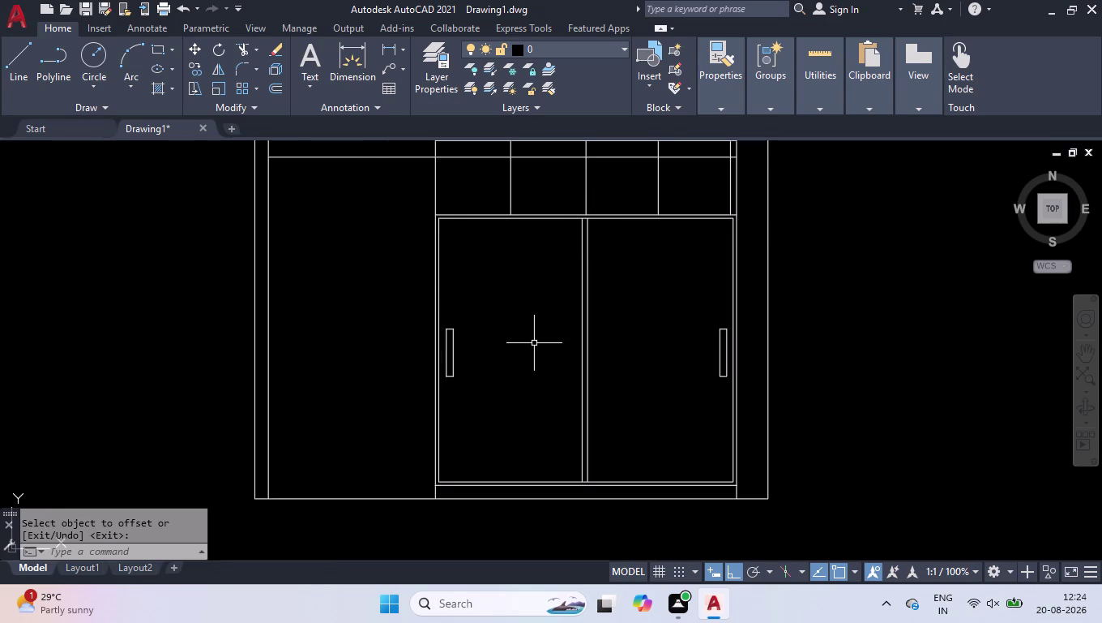
key(l)
key(t)
key(Return)
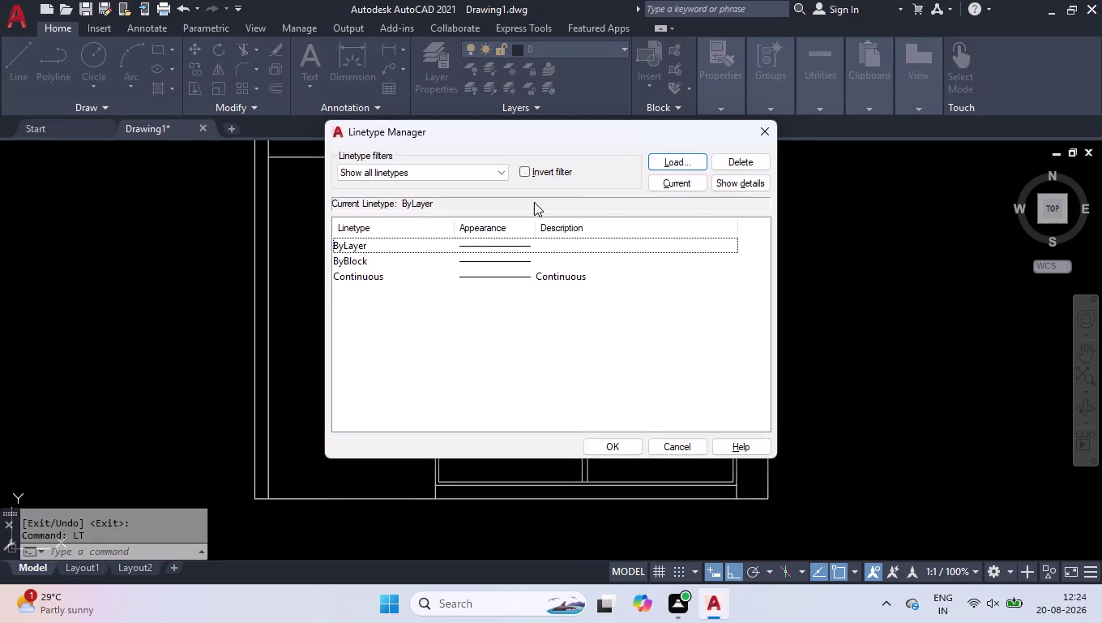
click(680, 158)
click(608, 273)
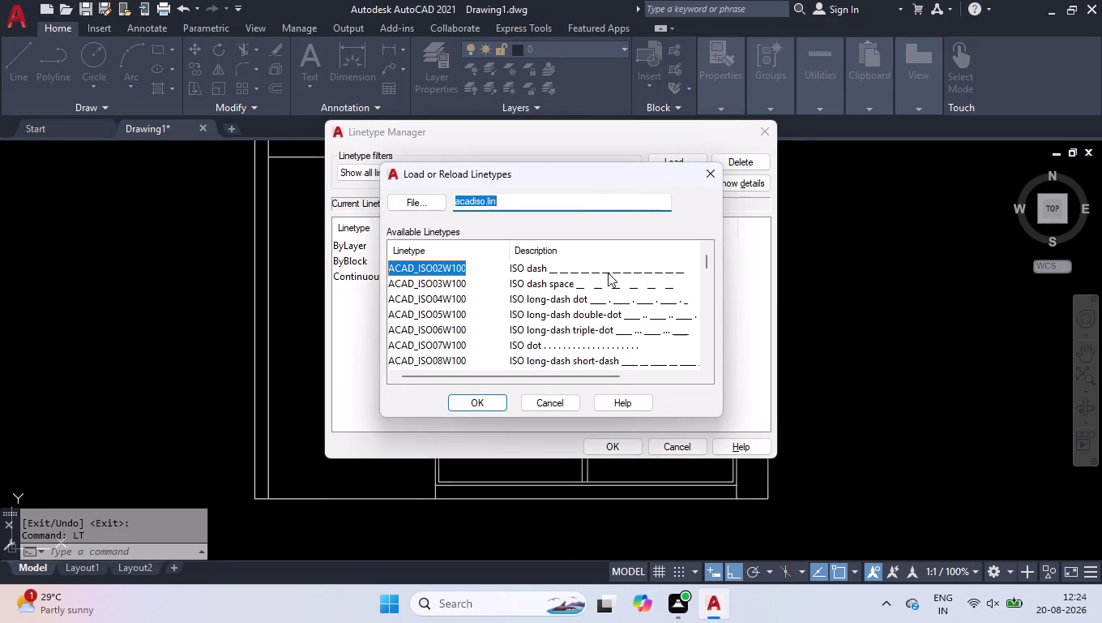
click(469, 406)
click(606, 441)
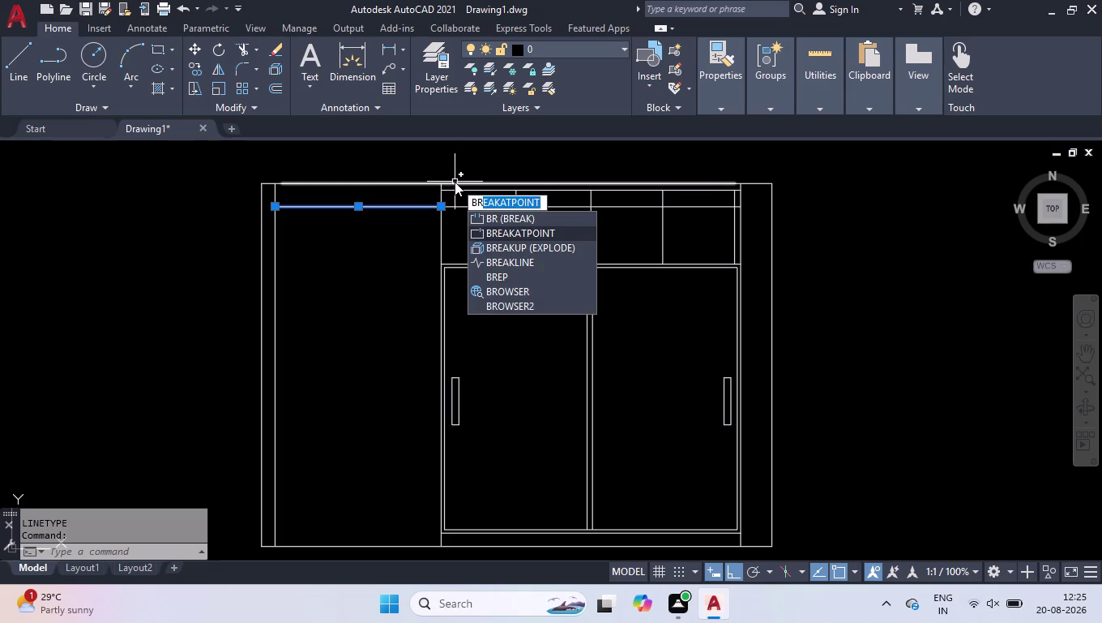
Select the short top line over the left section and try BREAKATPOINT on it.
key(Return)
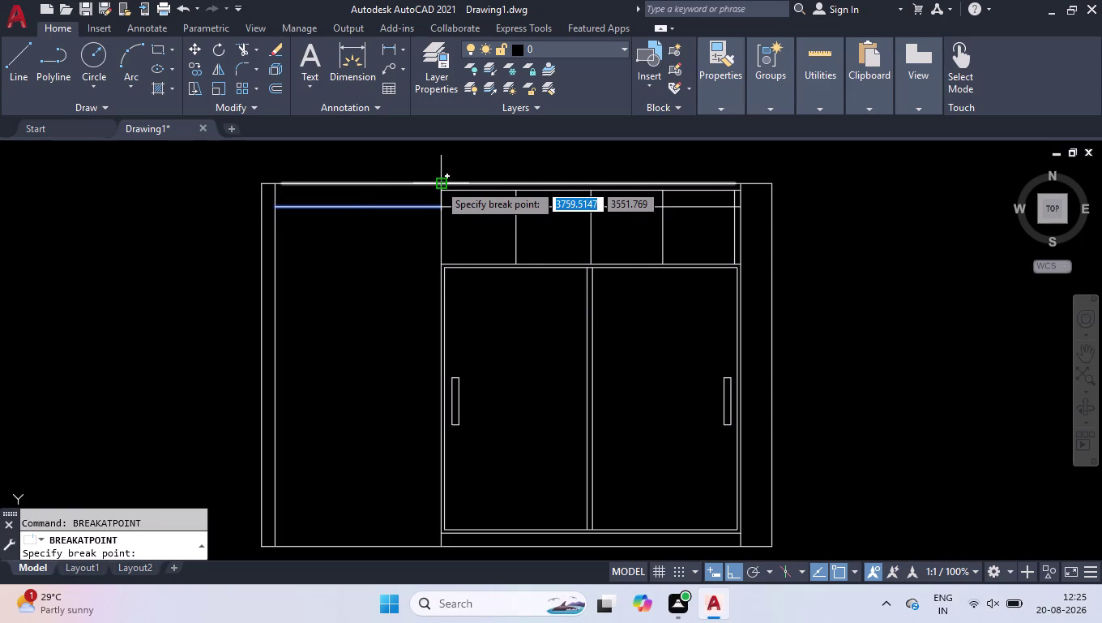
key(space)
key(space)
key(space)
click(414, 255)
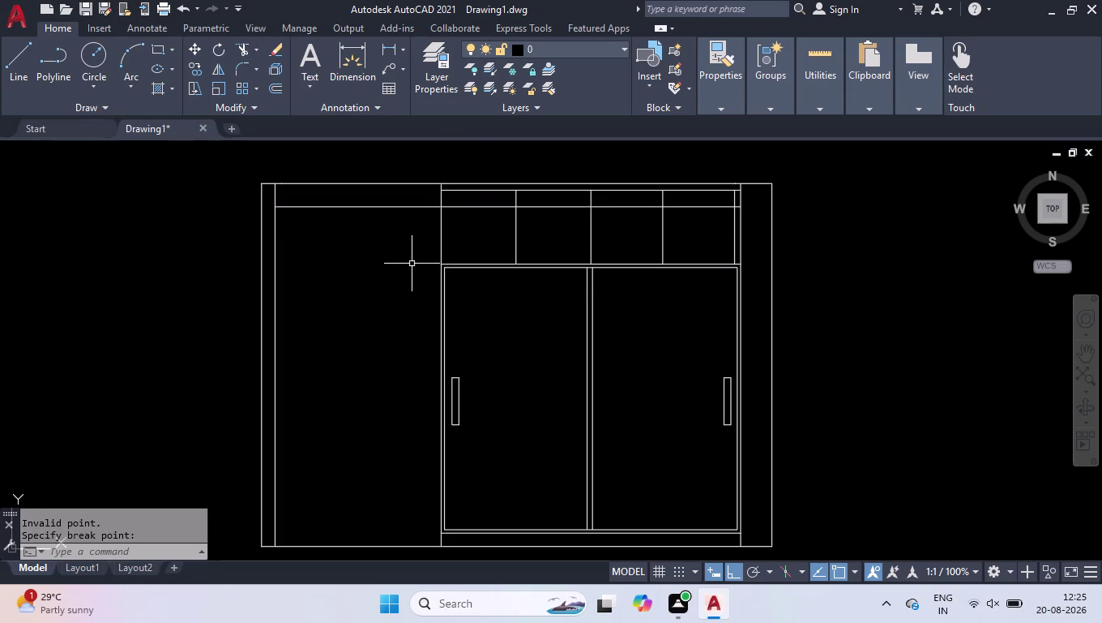
Break the topmost horizontal line at the loft section's left edge.
click(381, 186)
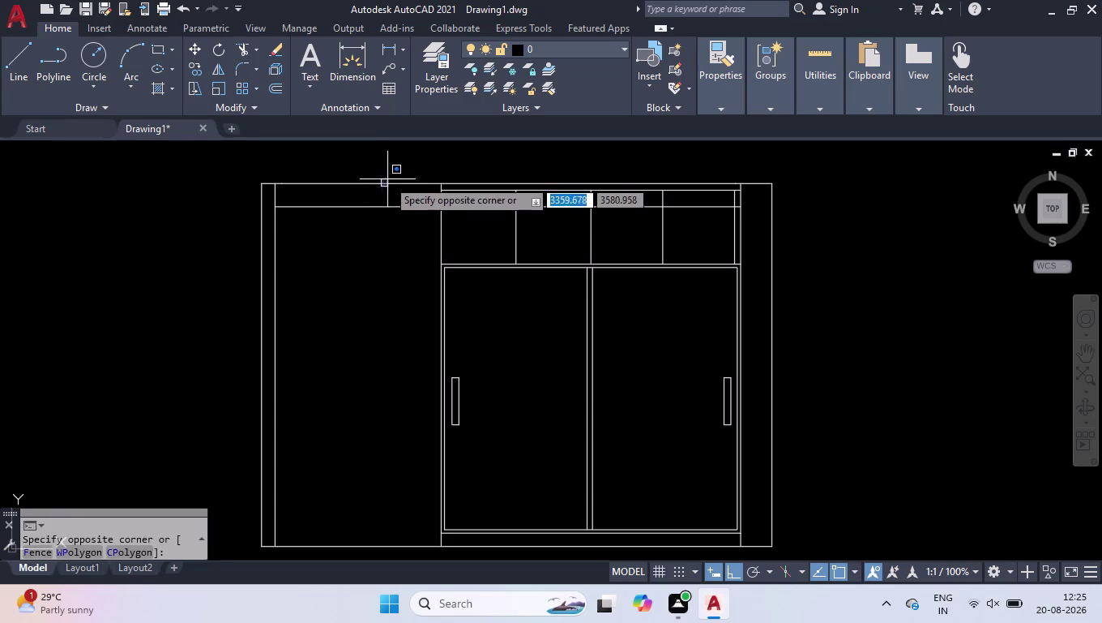
click(356, 173)
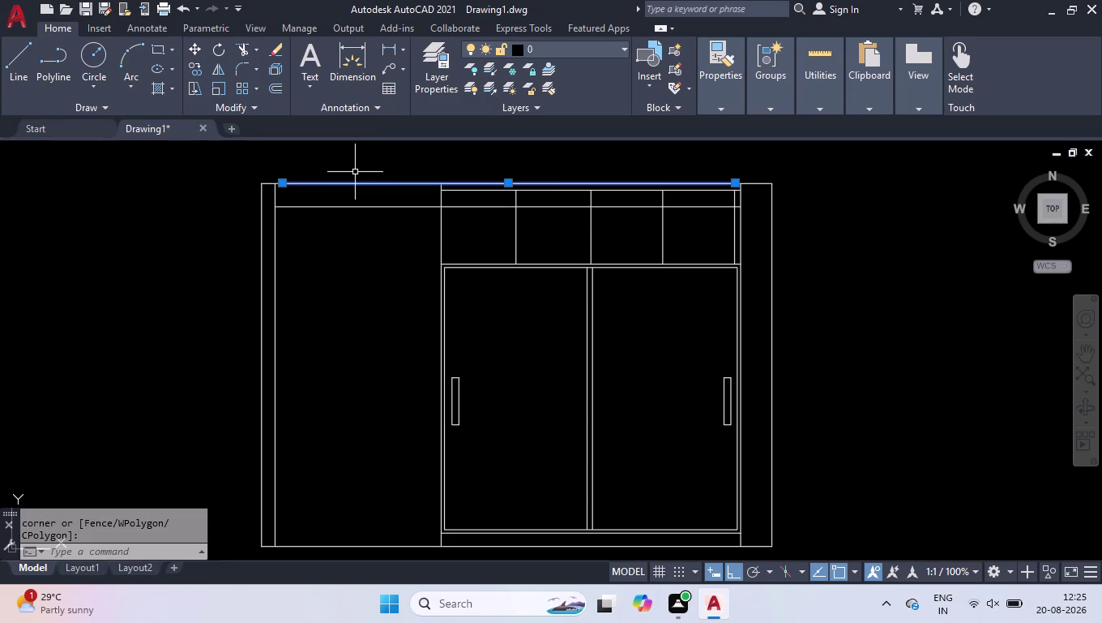
key(b)
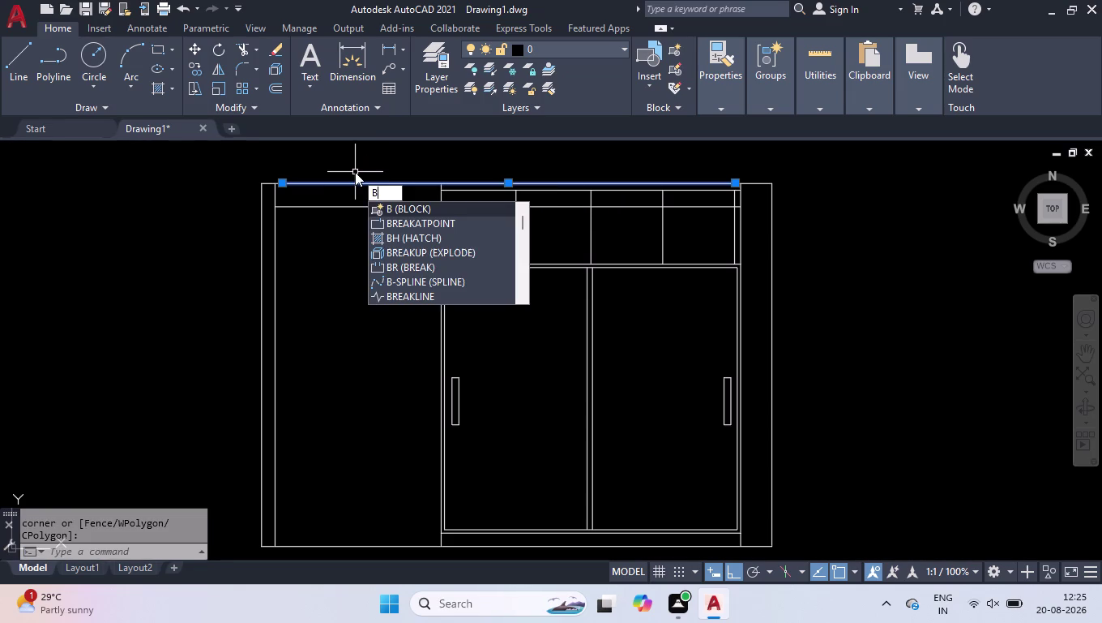
key(r)
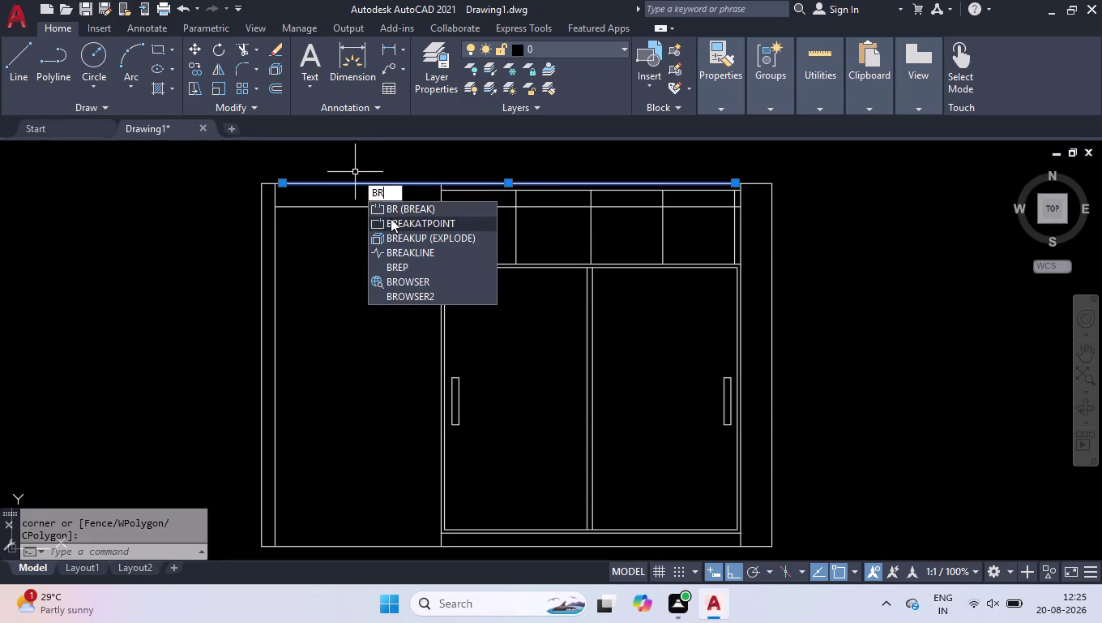
click(391, 219)
click(443, 181)
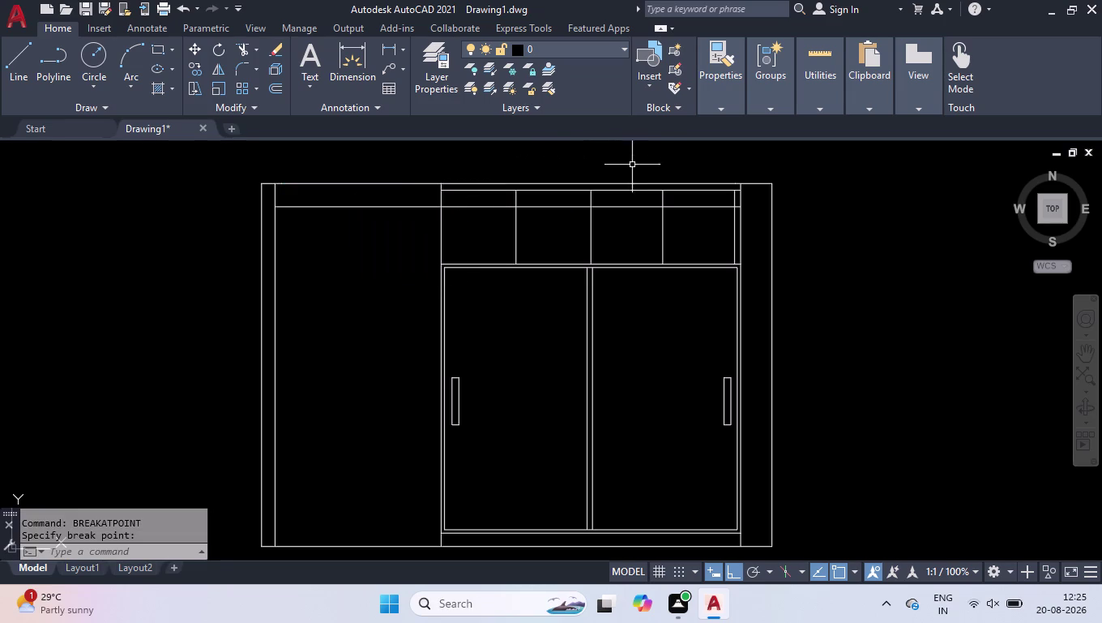
click(616, 204)
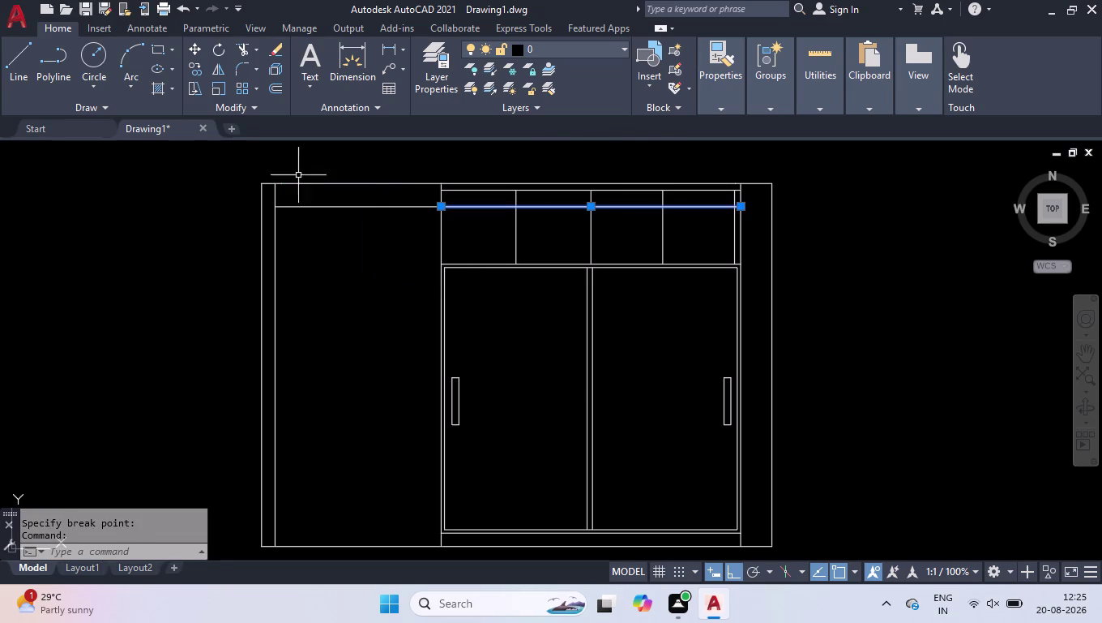
Select the top-left line pieces and the central door divider line.
click(376, 179)
click(337, 224)
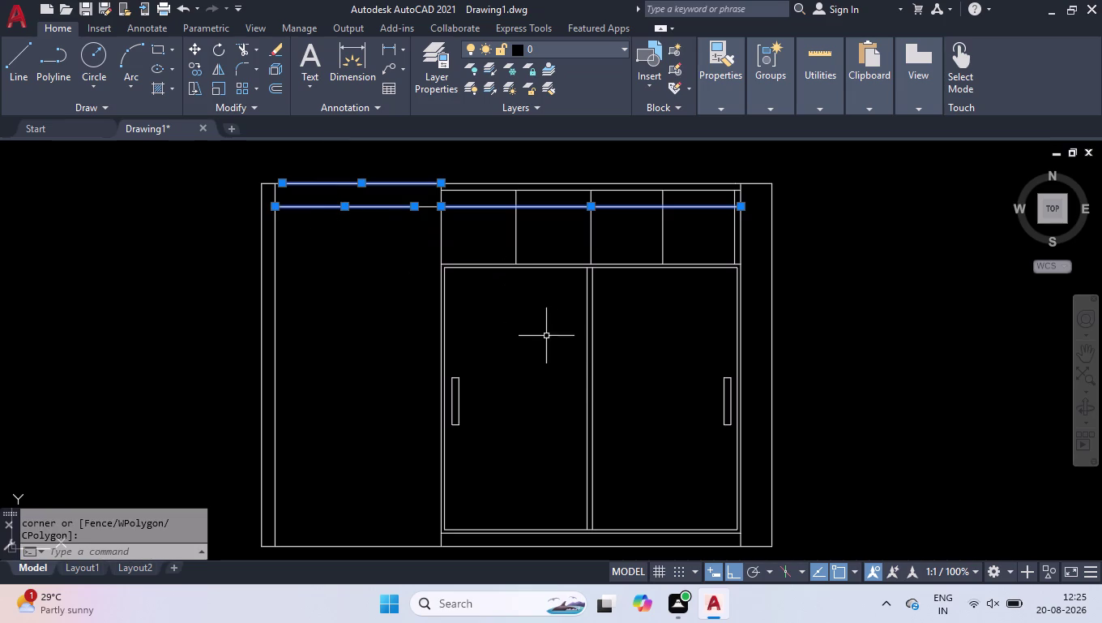
click(587, 371)
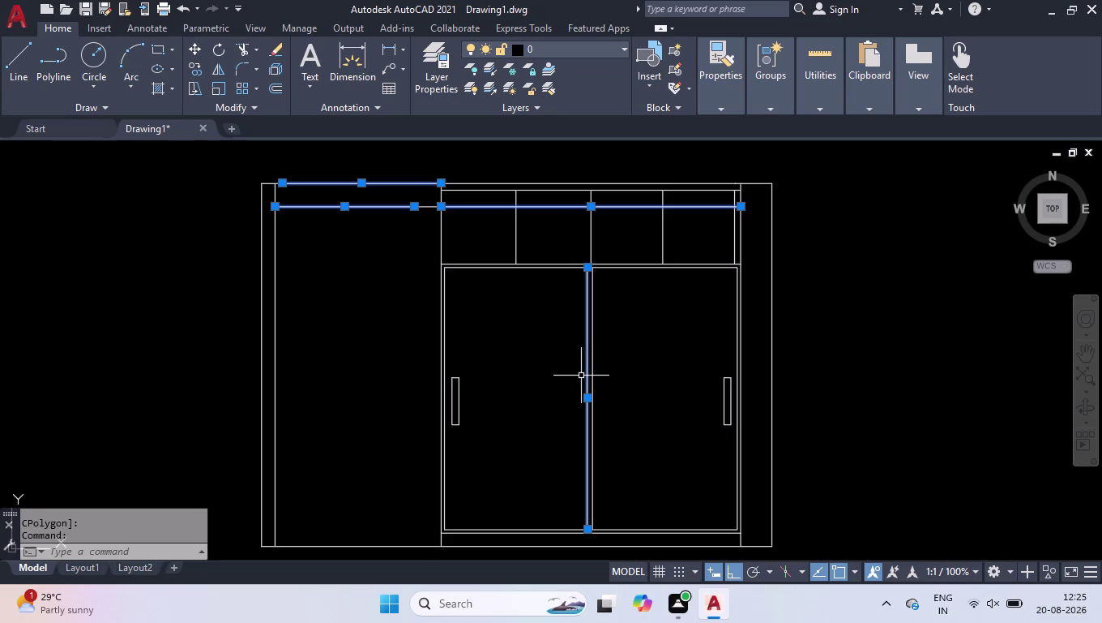
Give the selected lines colour 26 and the dashed ACAD_ISO02W100 linetype in Properties.
key(ctrl+1)
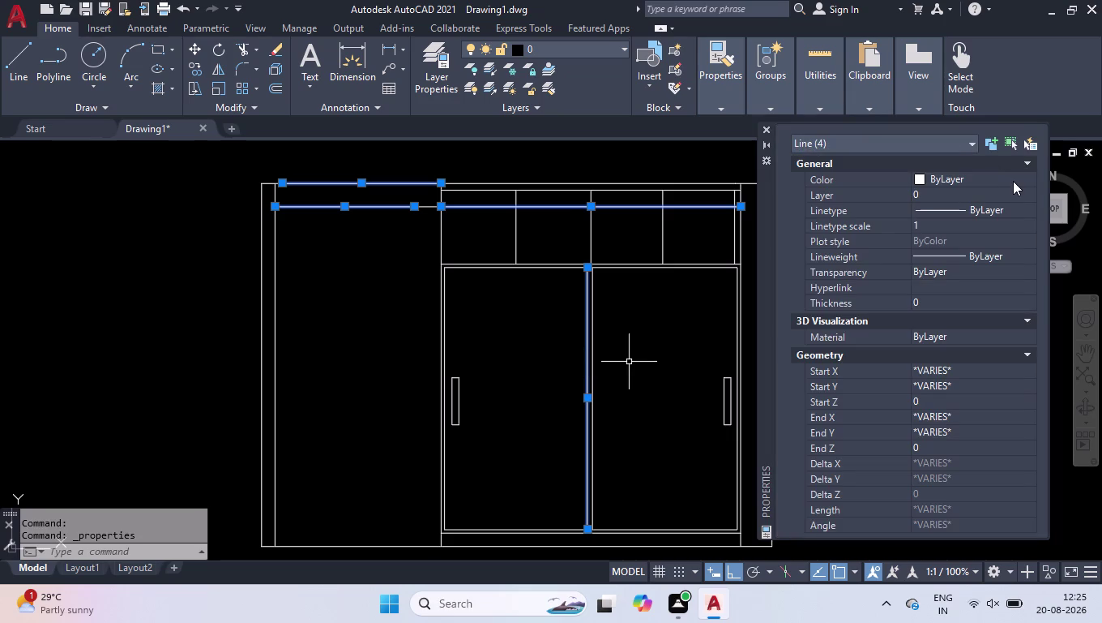
click(1013, 181)
click(1020, 179)
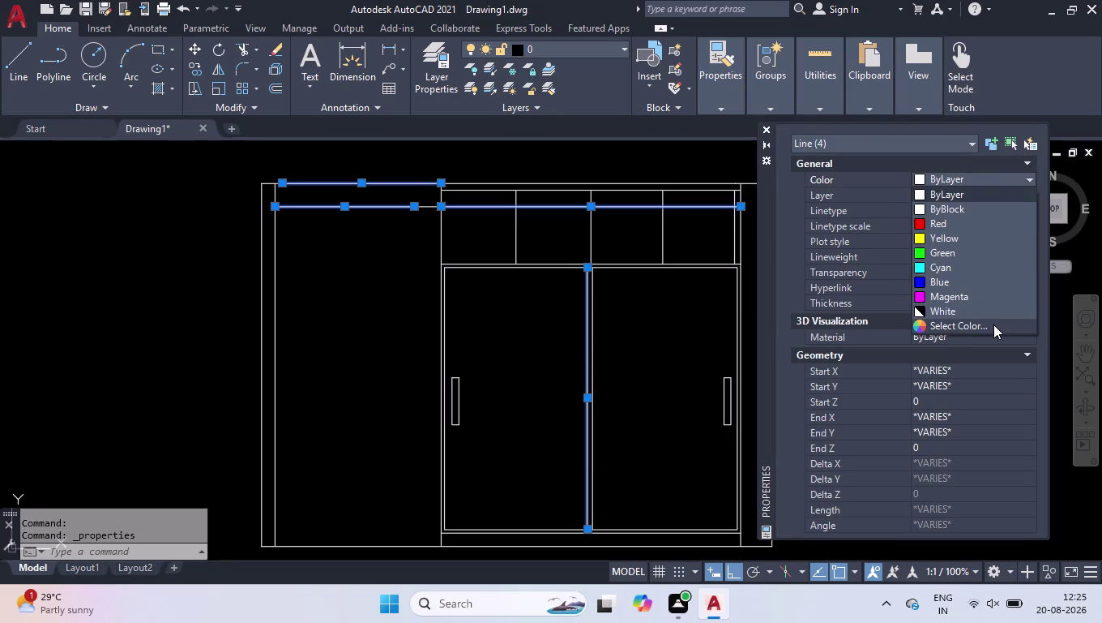
click(994, 325)
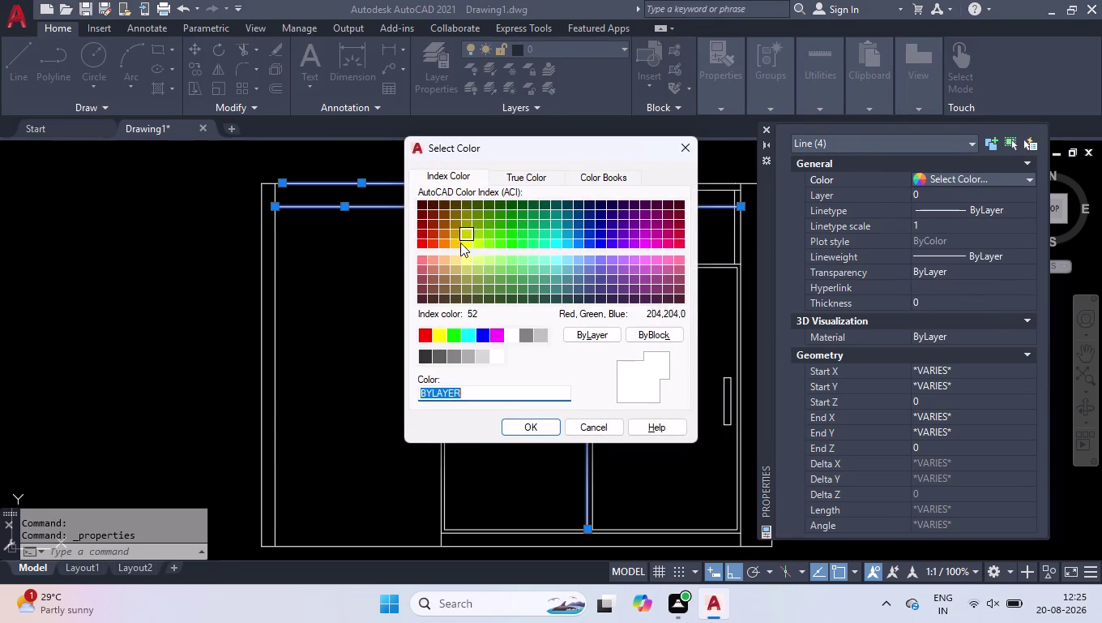
click(434, 218)
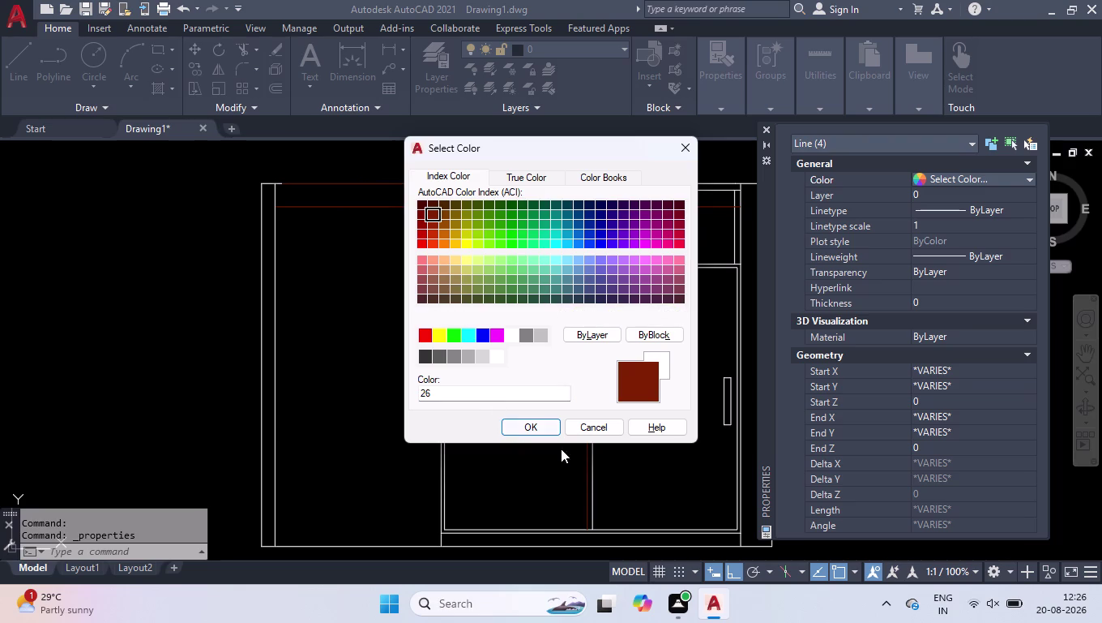
click(541, 421)
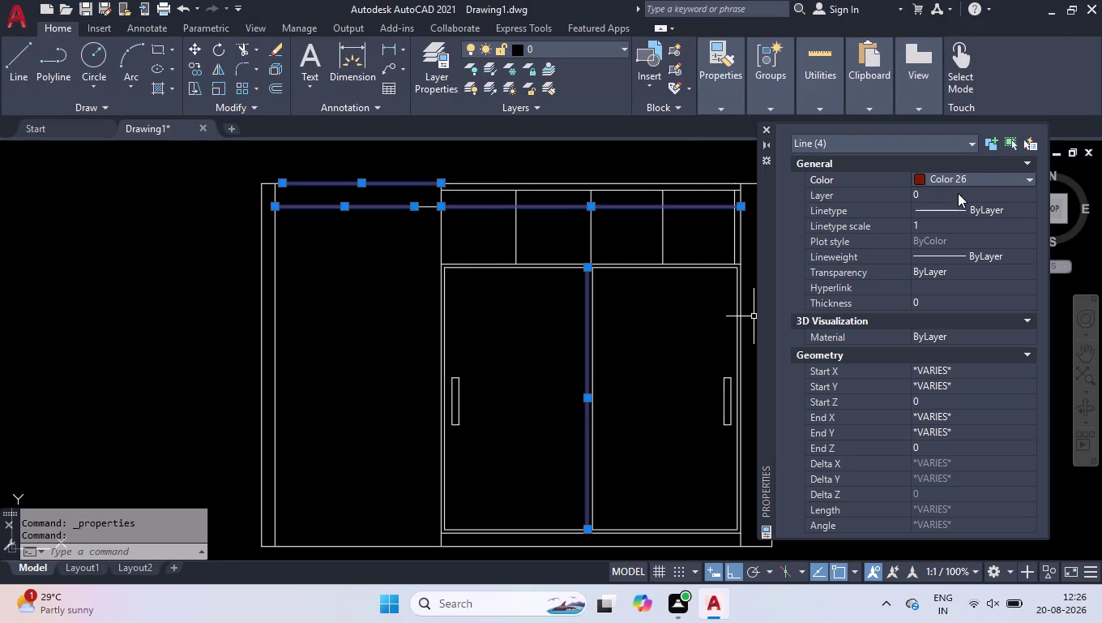
double_click(958, 207)
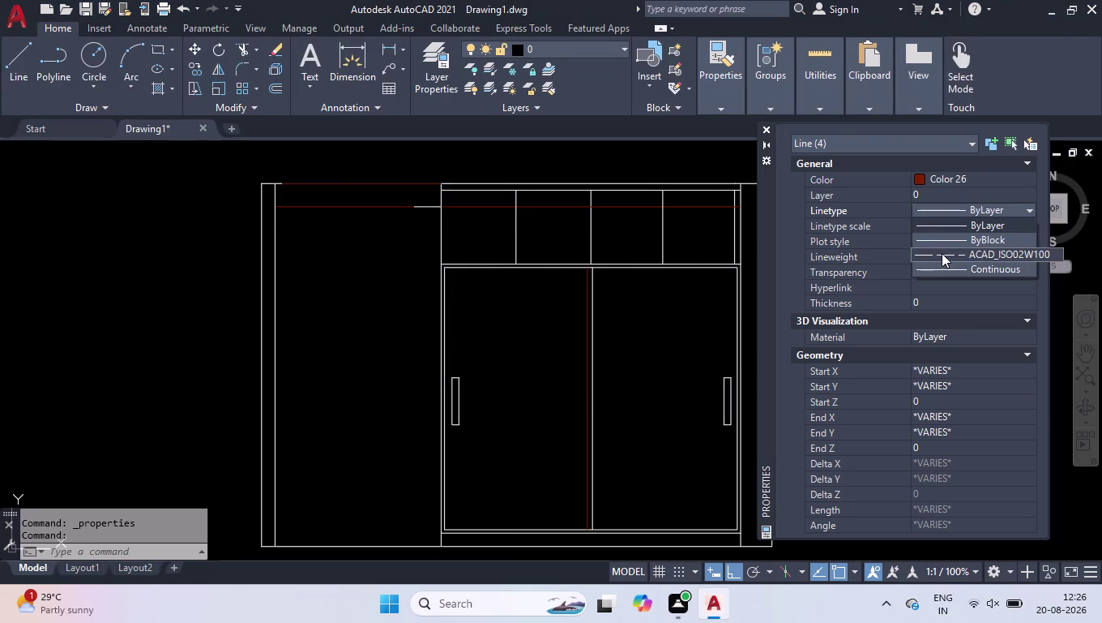
click(942, 253)
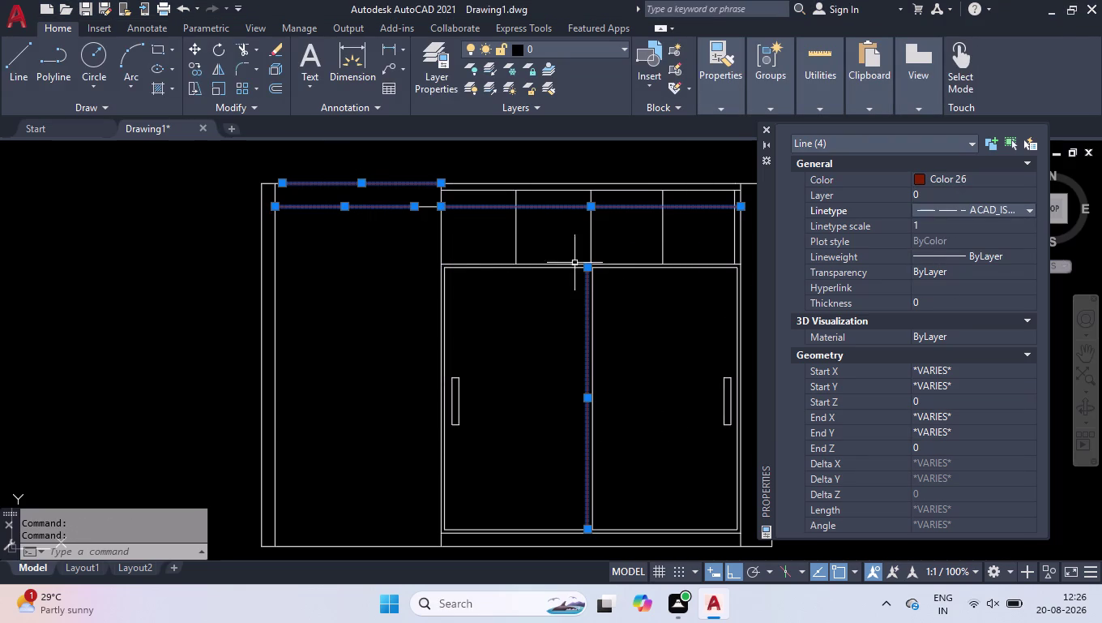
Add the short top line and apply colour 26 and the dashed linetype to all five lines.
click(427, 209)
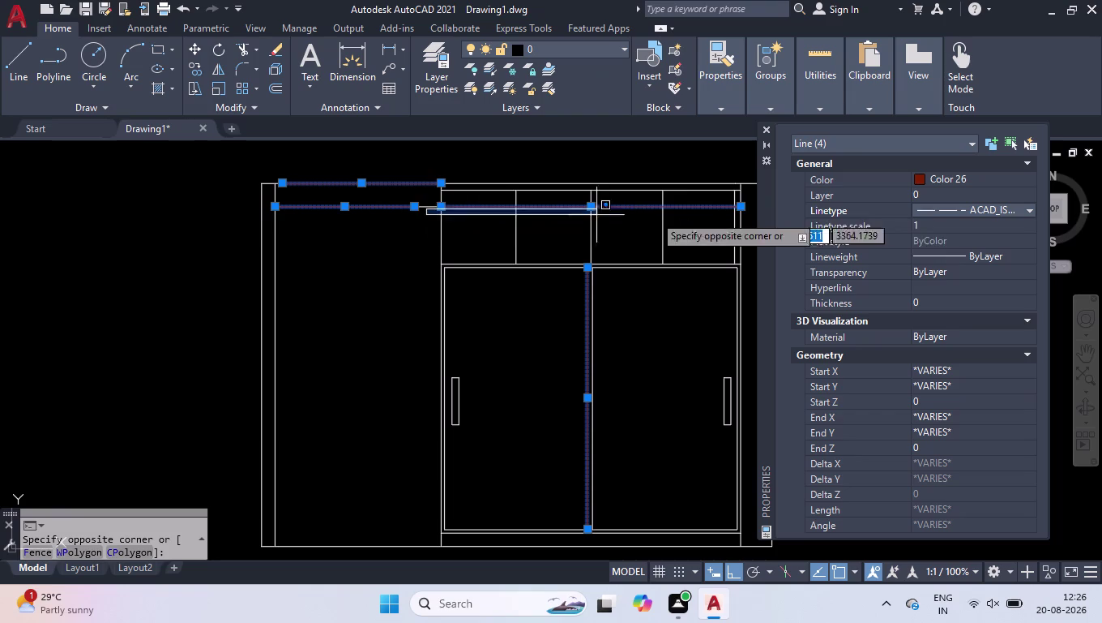
click(401, 186)
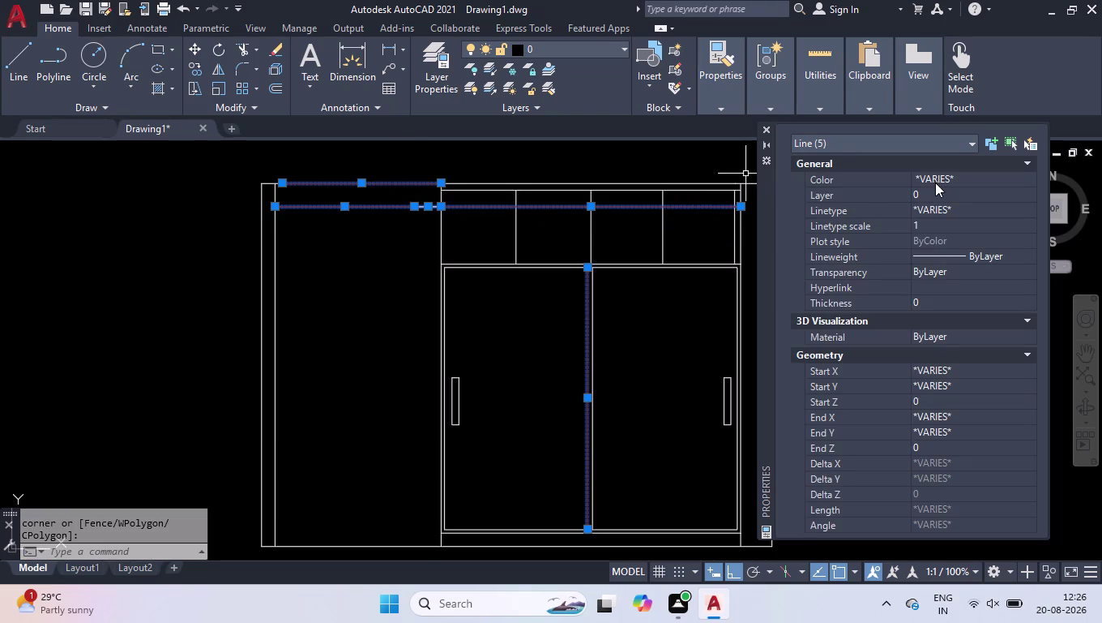
click(936, 181)
click(942, 175)
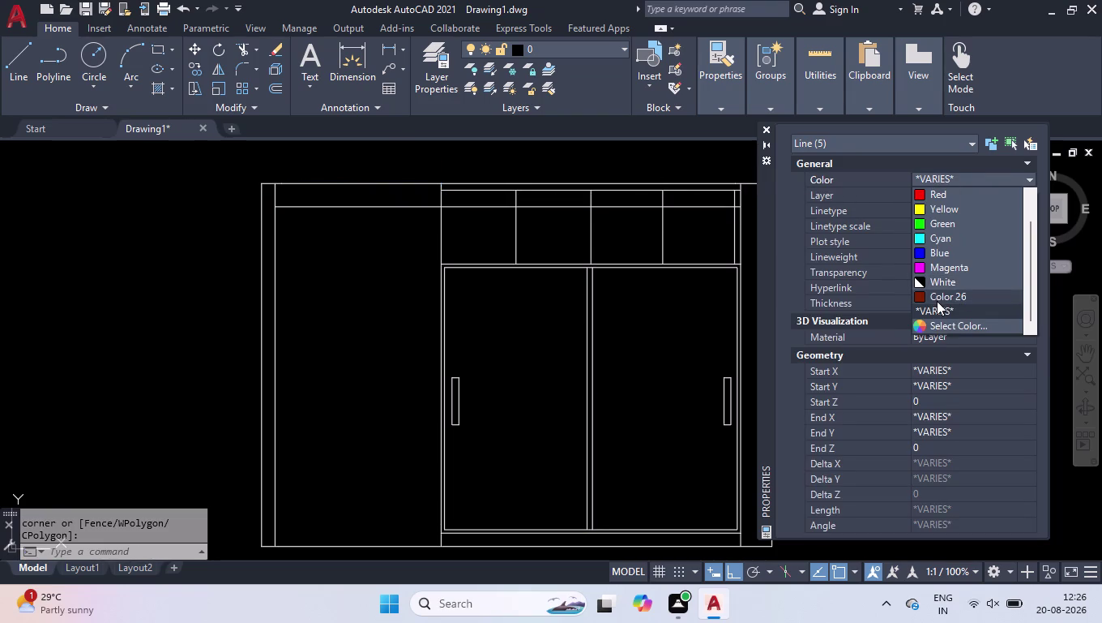
click(938, 301)
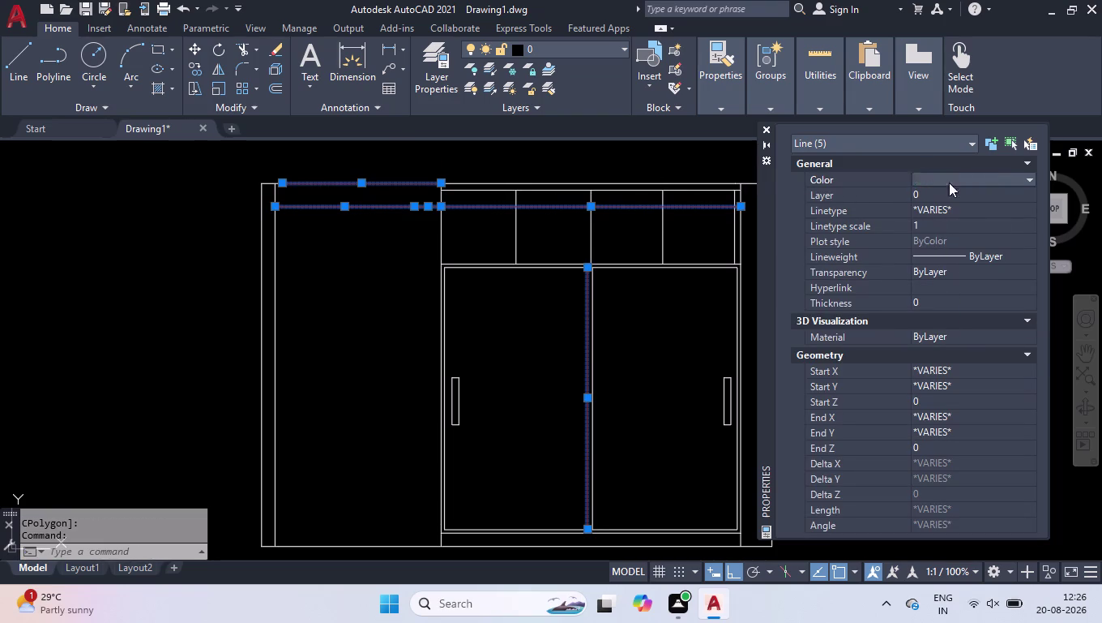
double_click(945, 205)
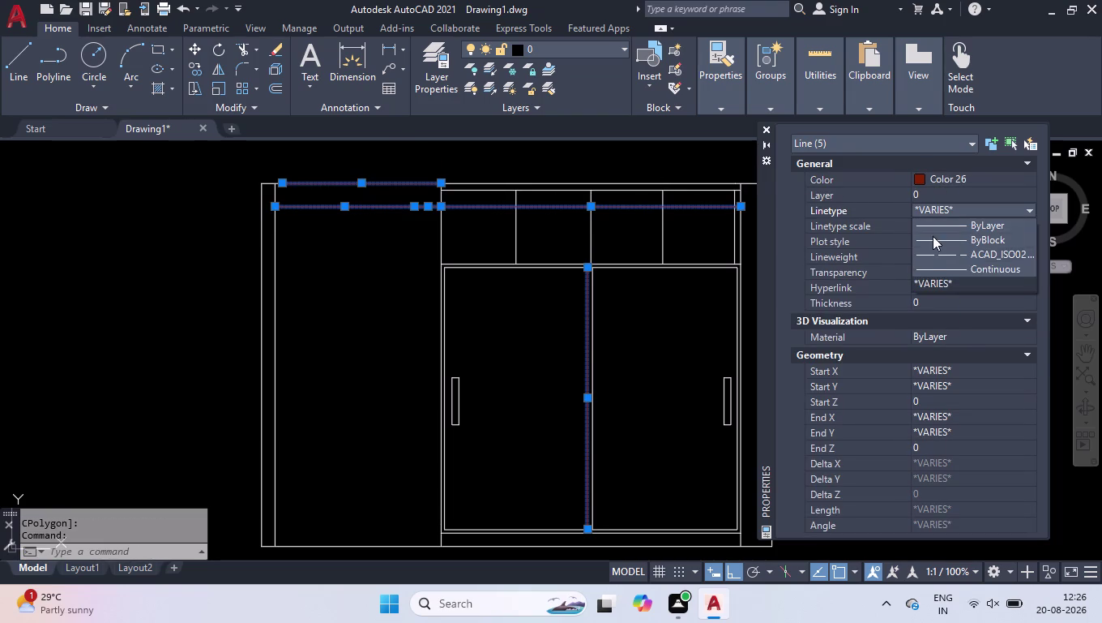
click(933, 253)
Set the lines' linetype scale to 3 and close the Properties palette.
click(946, 222)
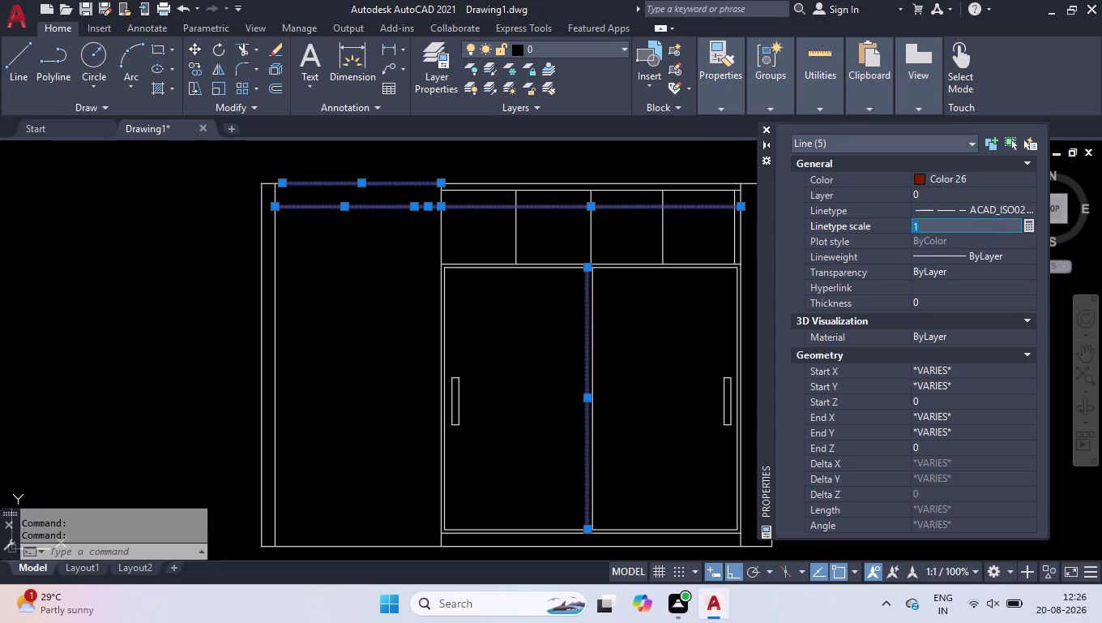
key(3)
key(Return)
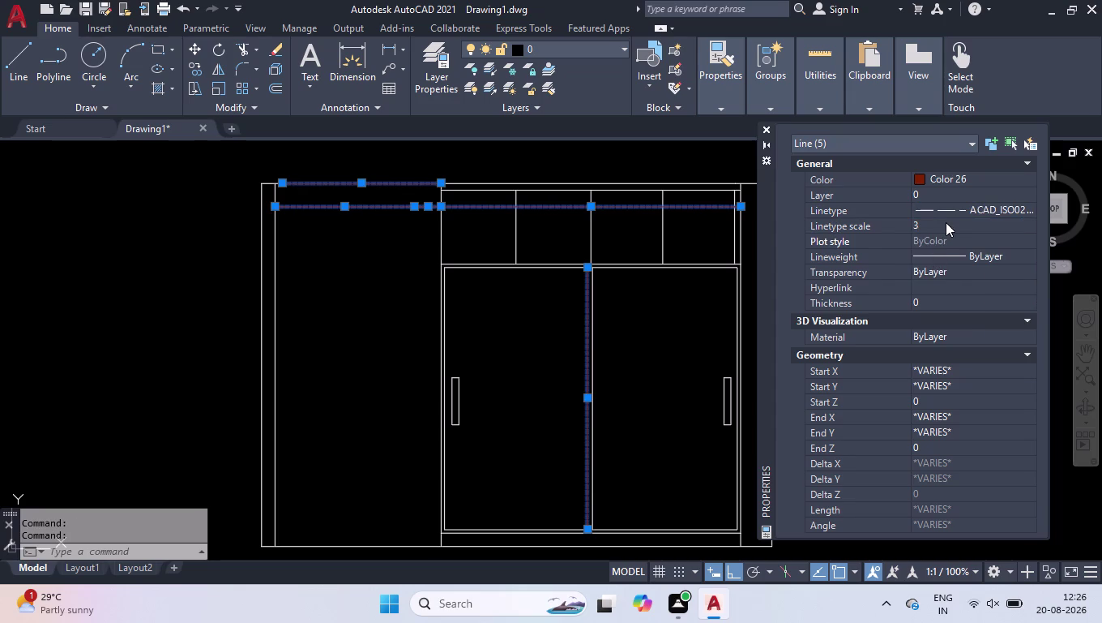
click(944, 222)
key(4)
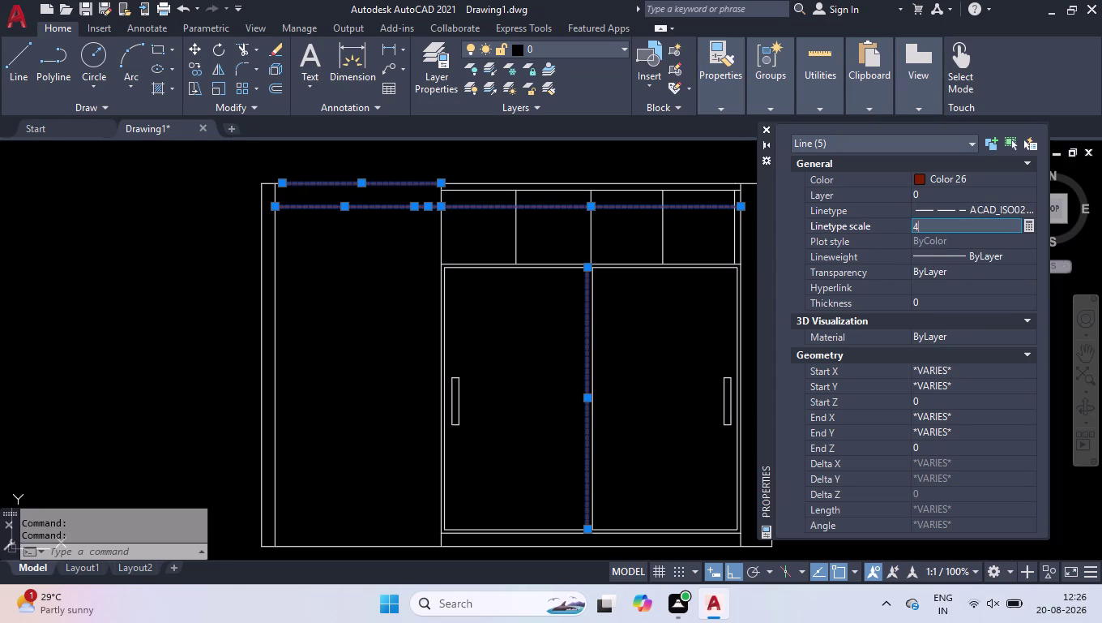
key(Return)
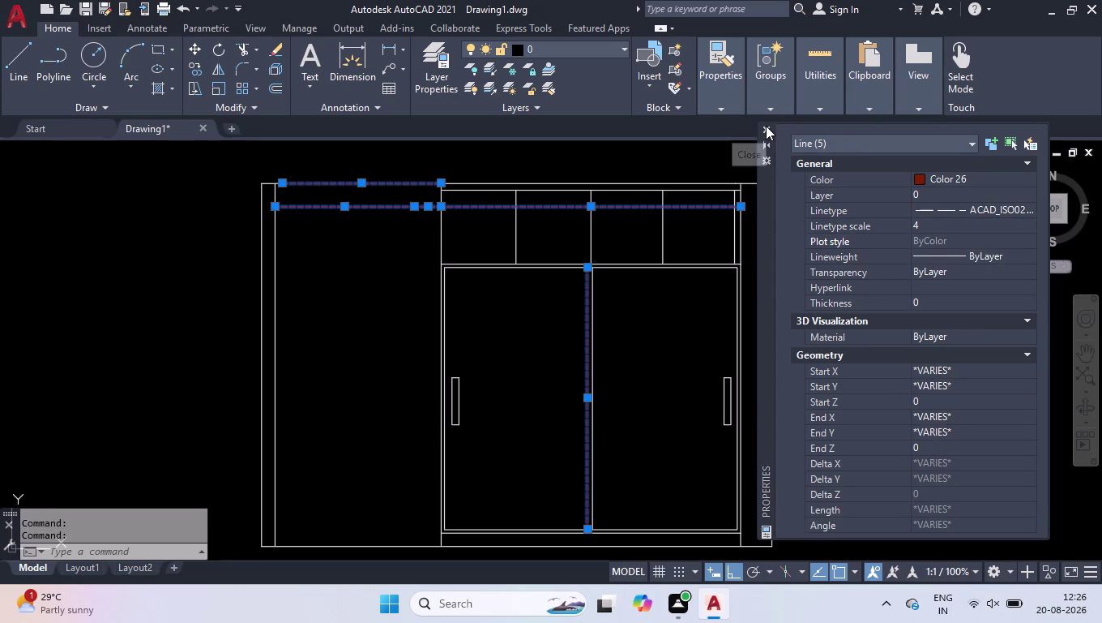
drag(951, 220, 860, 230)
key(3)
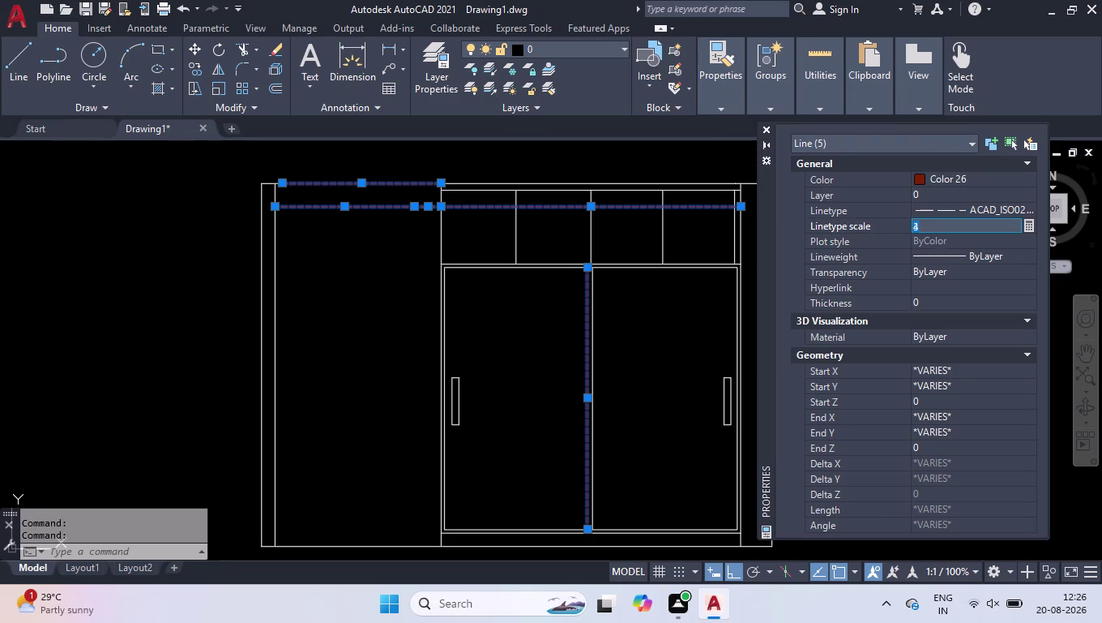
key(Return)
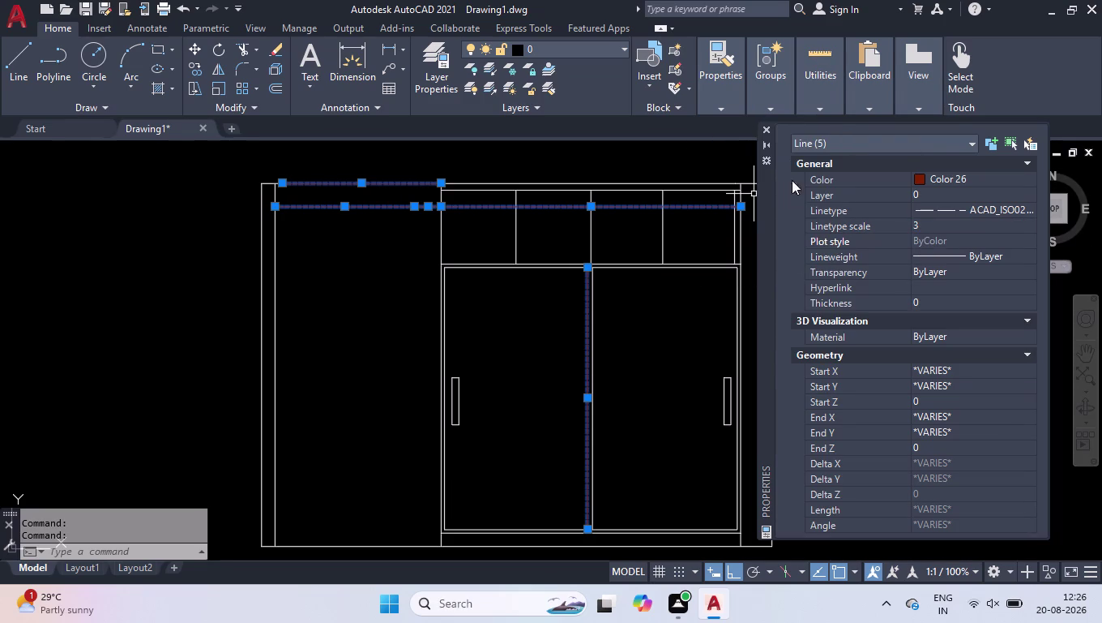
click(767, 133)
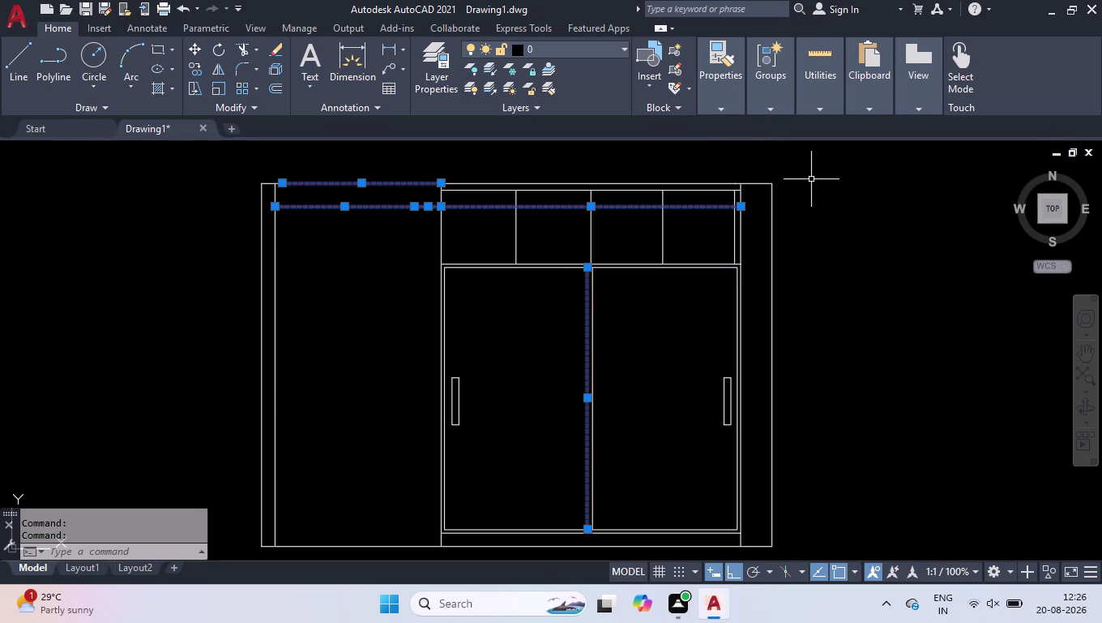
Clear the current line selection and dismiss a briefly started OPTIONS command.
drag(805, 165, 806, 173)
click(216, 452)
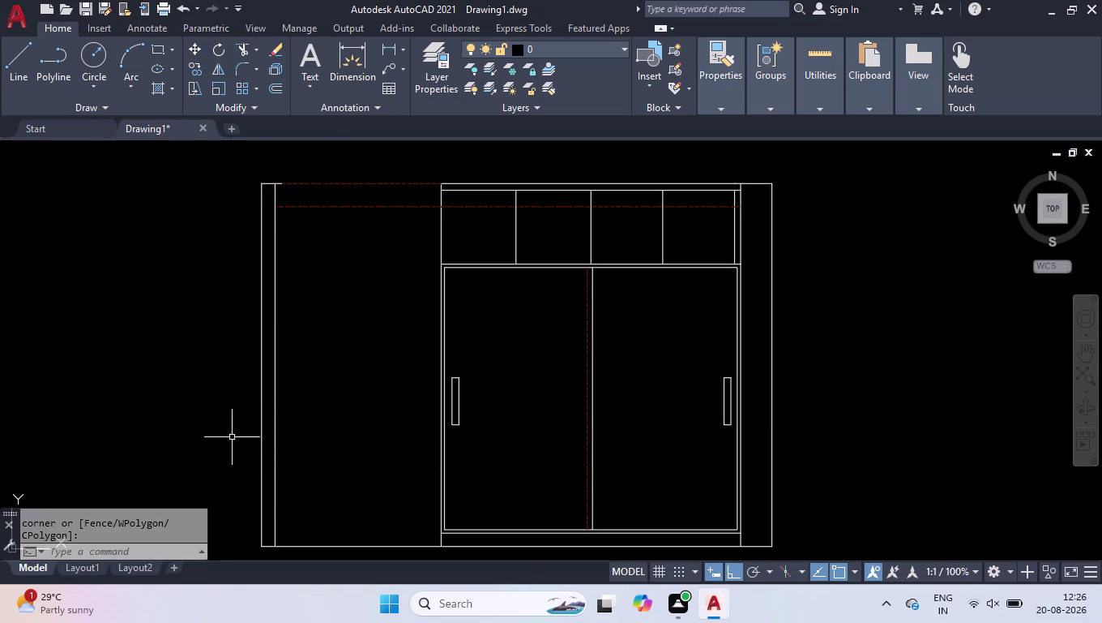
text(opt)
text(ion)
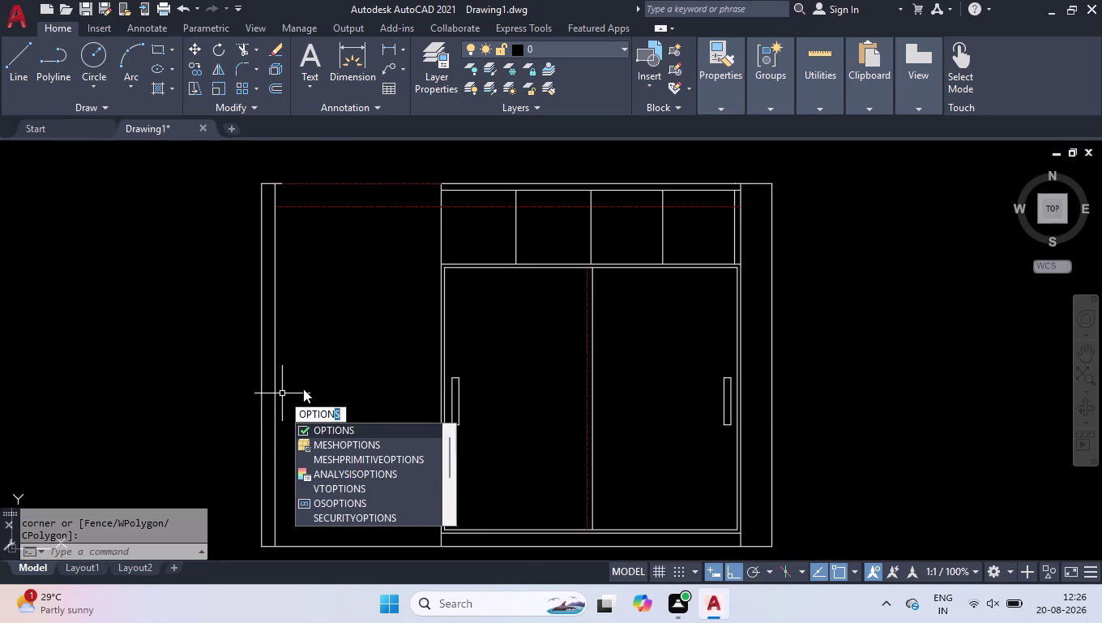
click(167, 339)
click(168, 351)
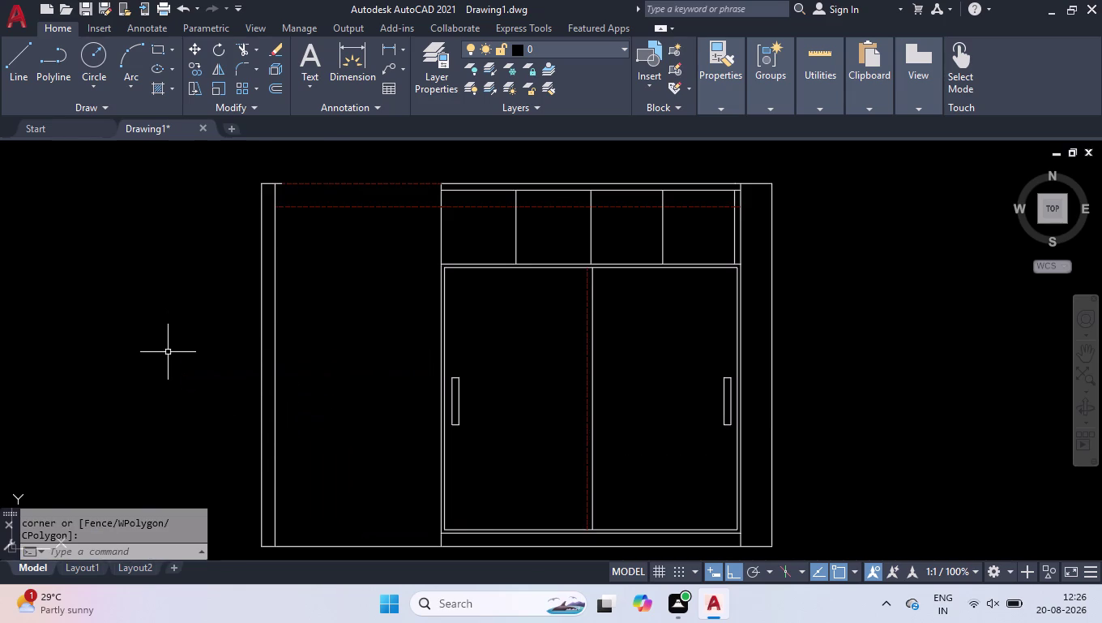
Select the top compartment lines, compartment divider, door edges and right panel edges.
click(610, 169)
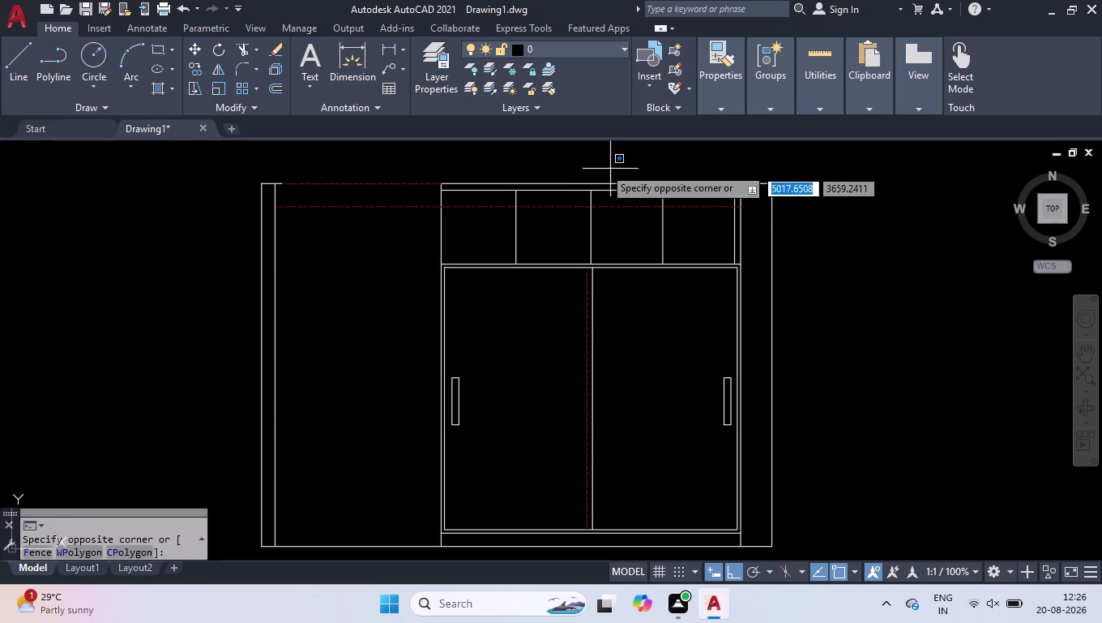
click(501, 195)
click(441, 195)
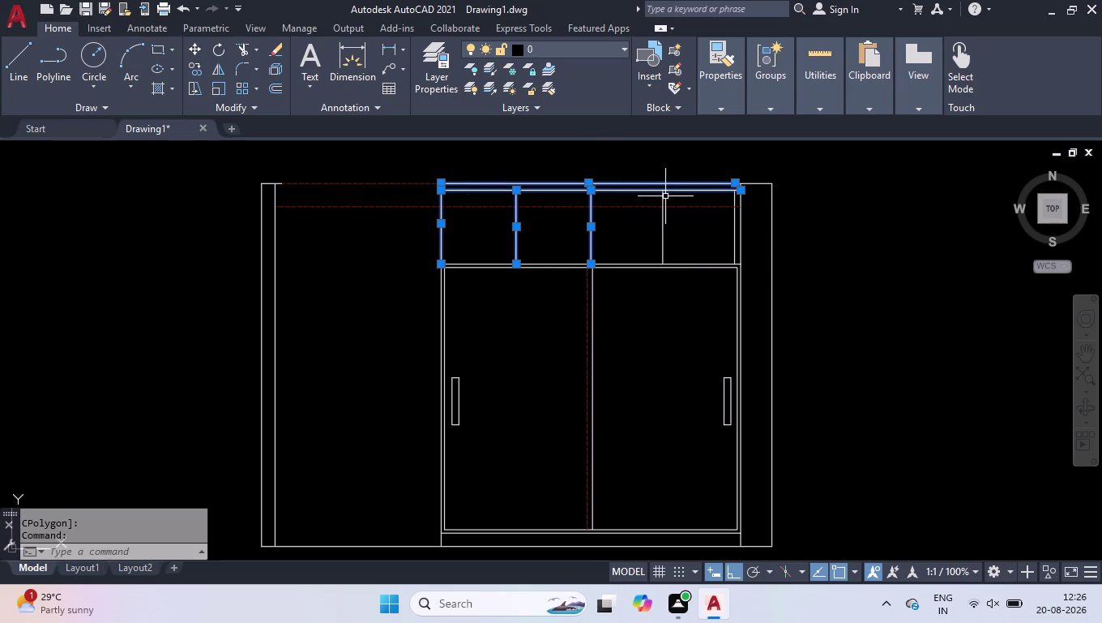
click(663, 197)
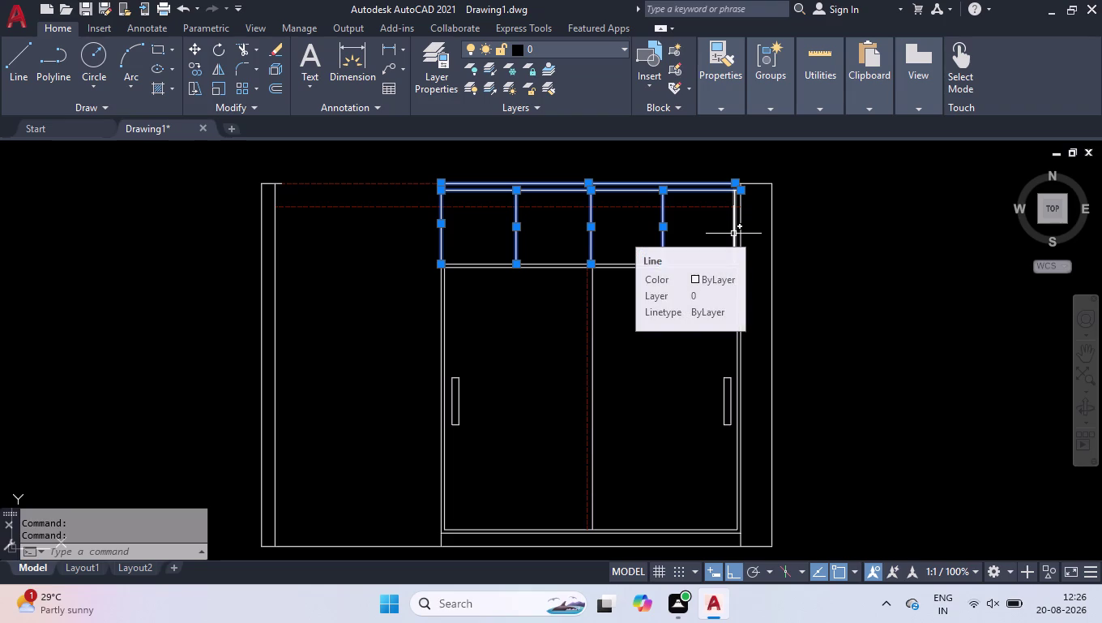
click(733, 233)
click(711, 259)
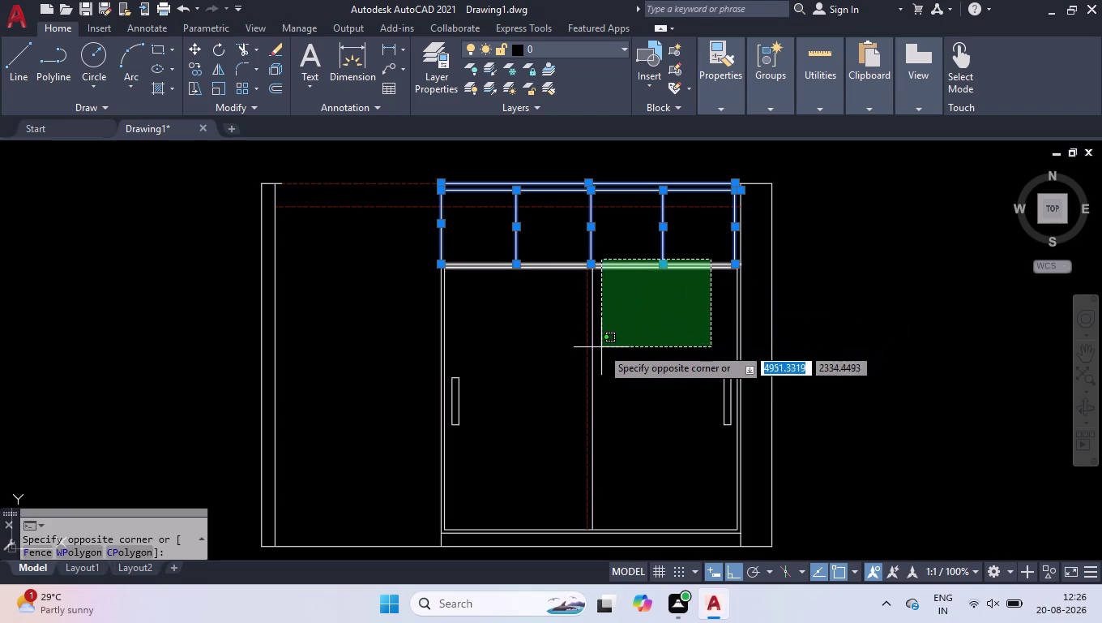
click(591, 353)
click(458, 339)
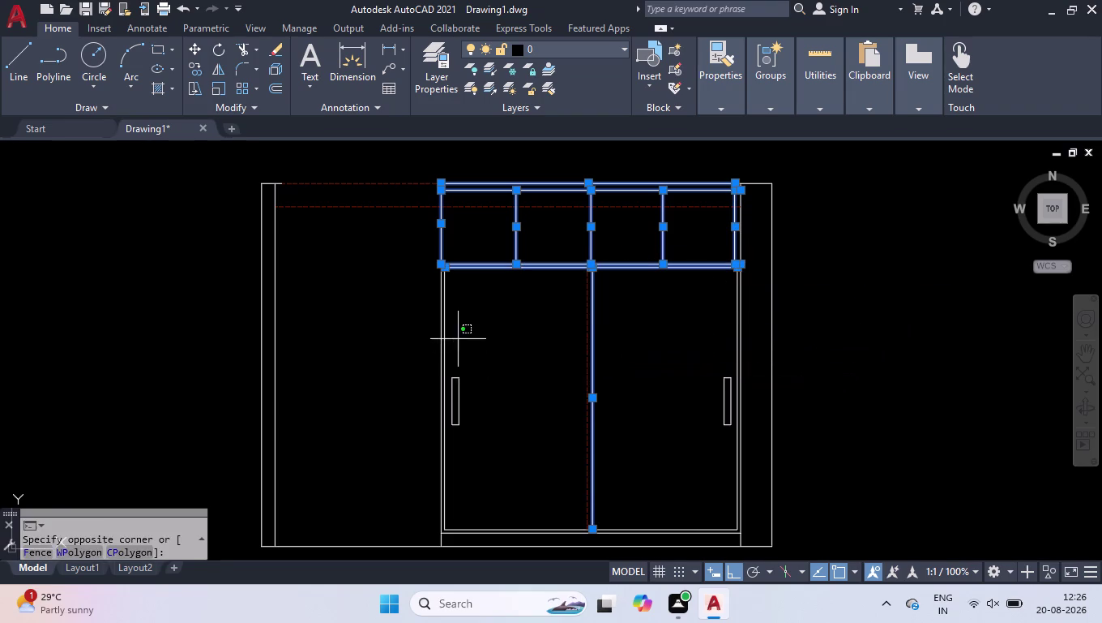
click(381, 358)
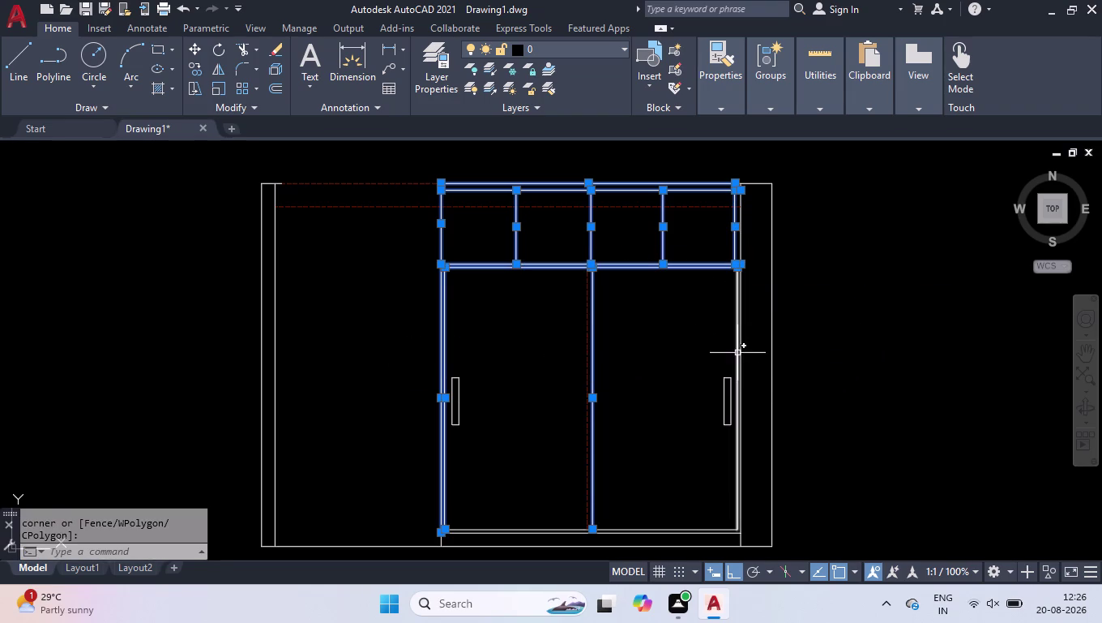
click(738, 353)
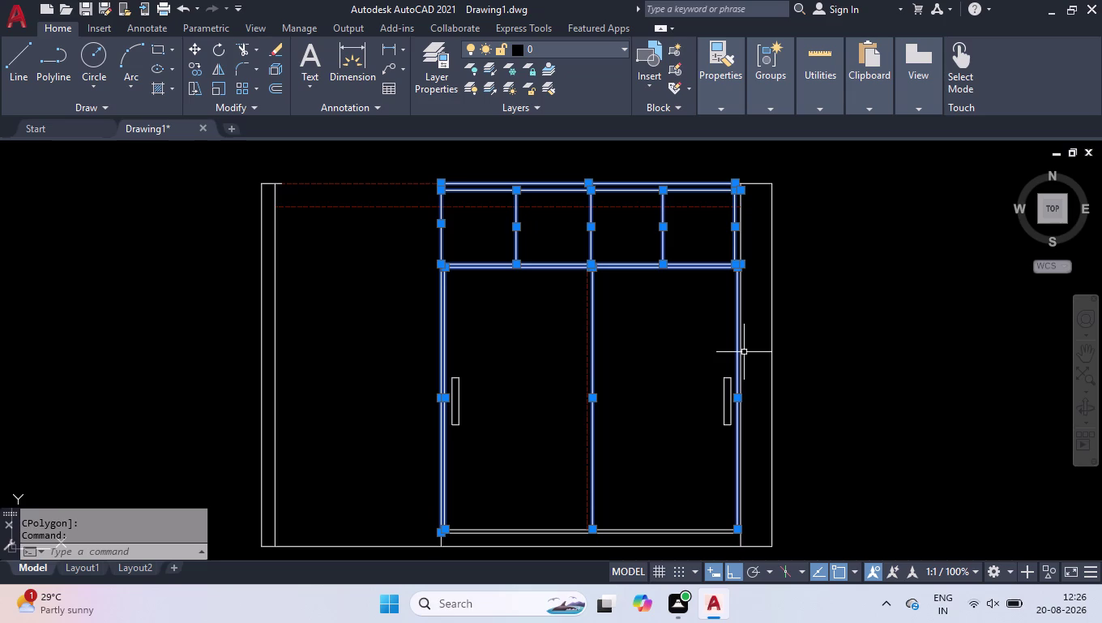
click(744, 352)
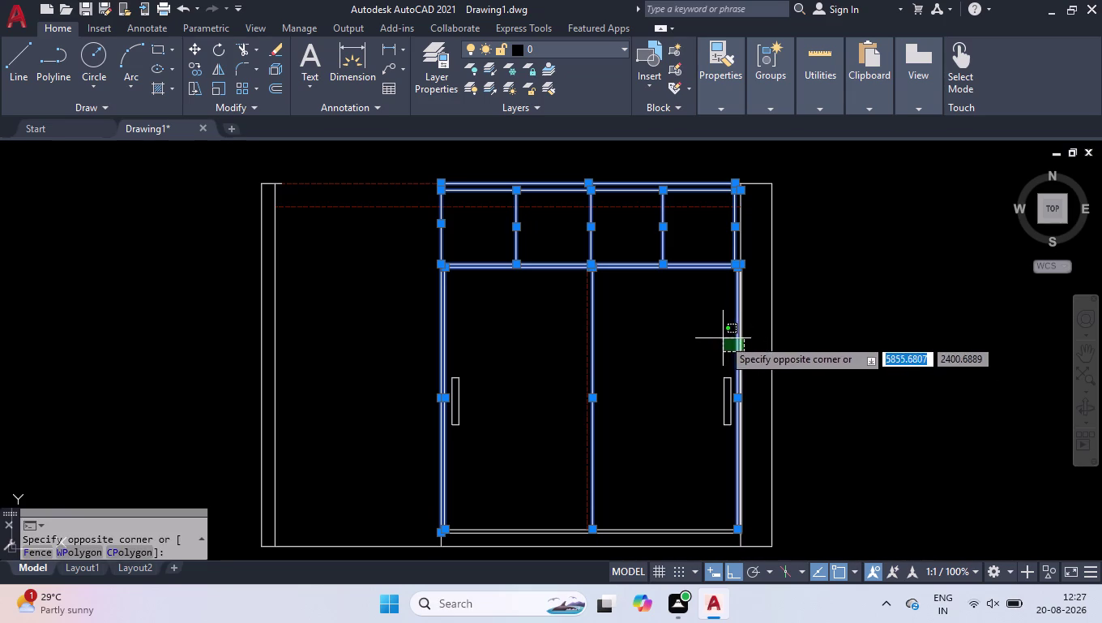
click(723, 338)
click(741, 223)
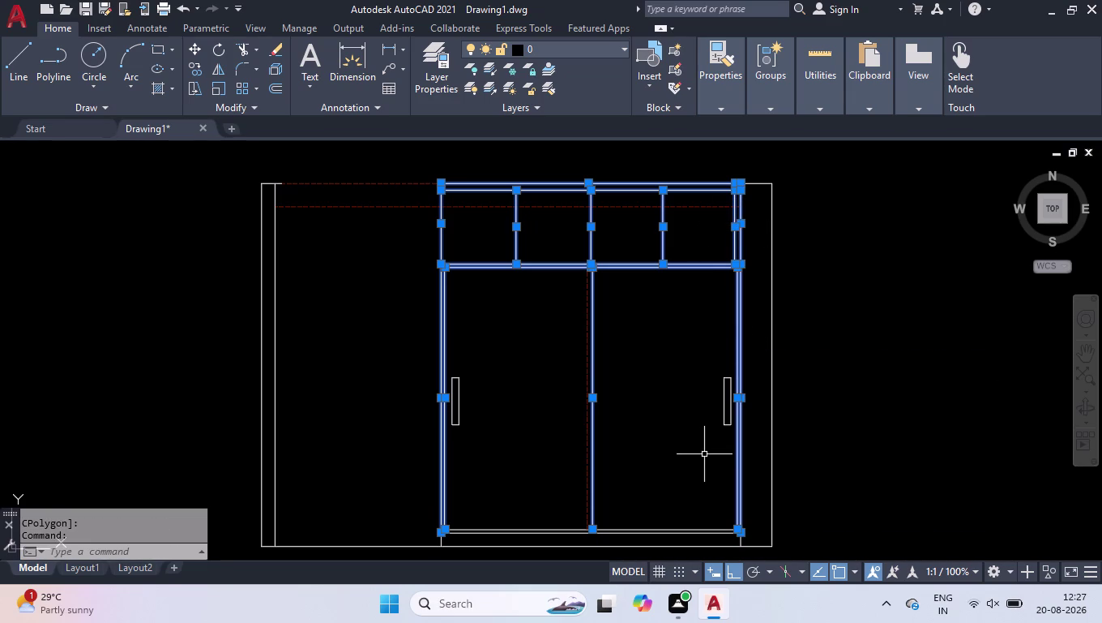
click(683, 488)
click(609, 541)
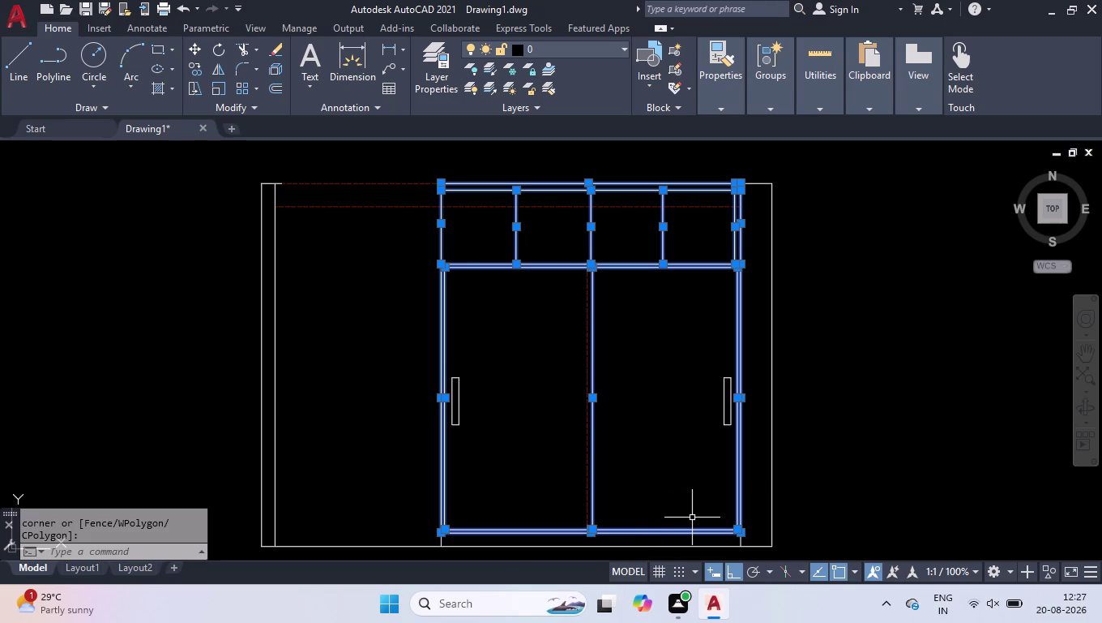
Add the lower-left and bottom-right edges, then show the 20 lines' properties.
scroll(down, 3)
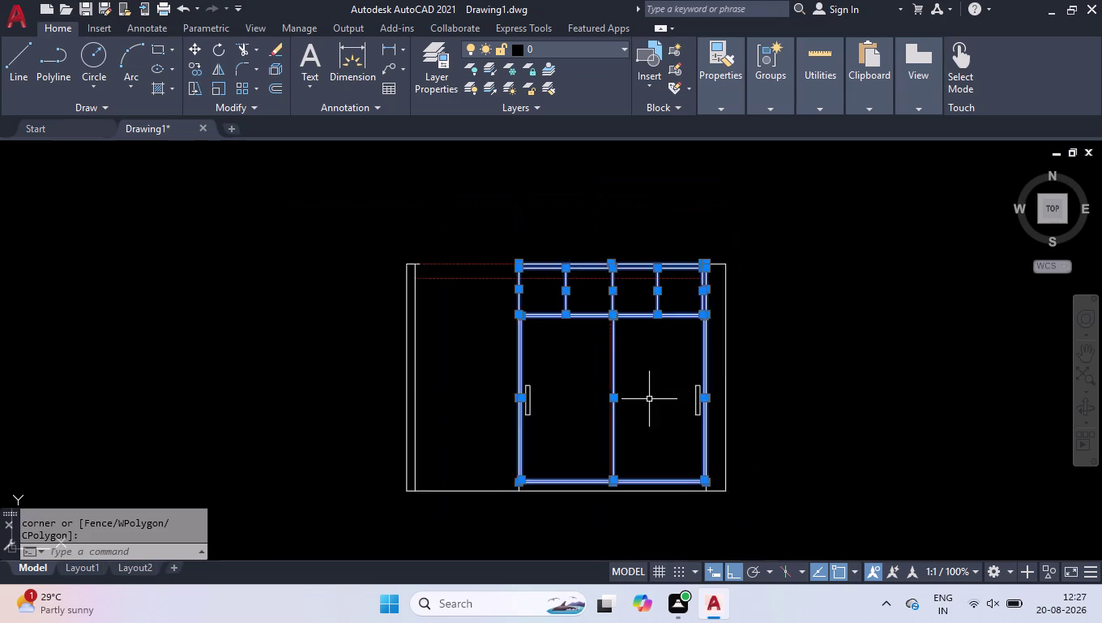
scroll(down, 3)
scroll(up, 3)
scroll(up, 3)
click(422, 344)
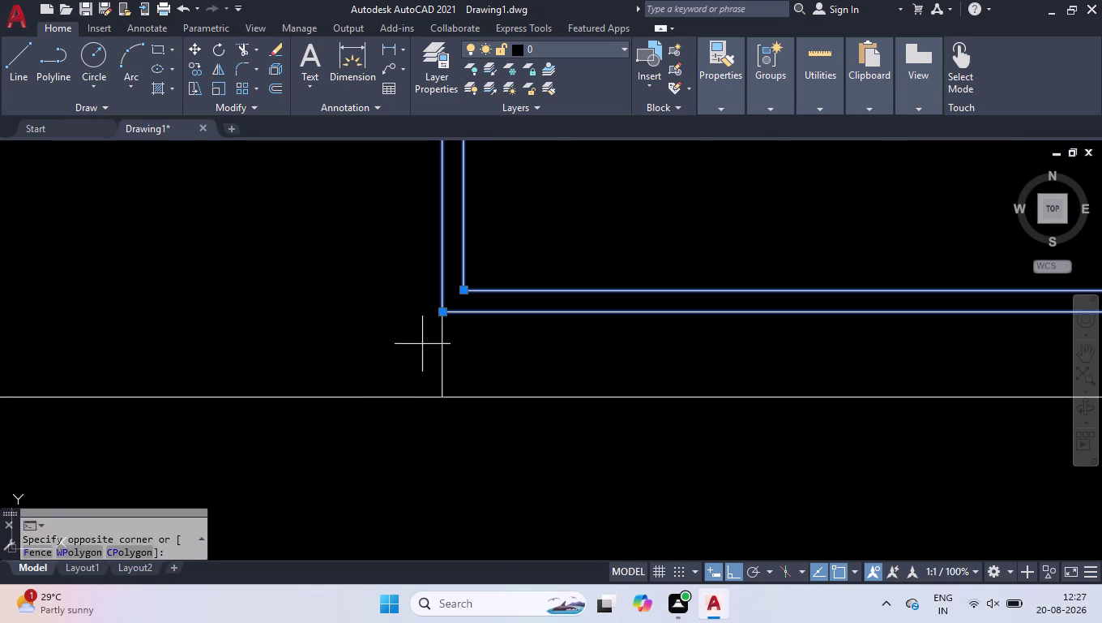
click(458, 345)
click(466, 334)
click(398, 371)
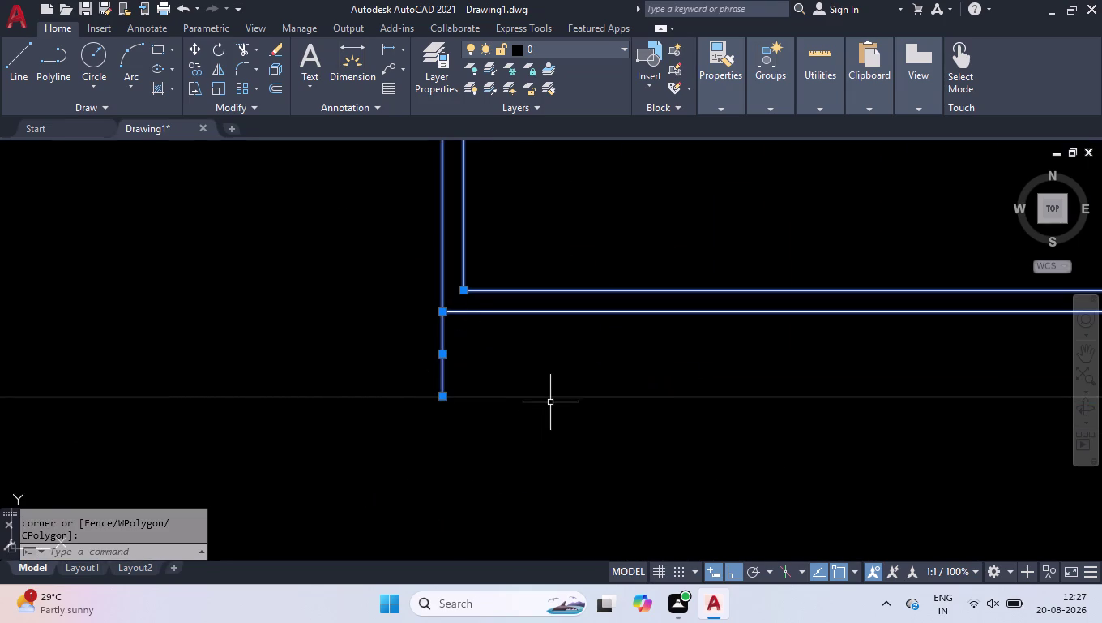
scroll(down, 3)
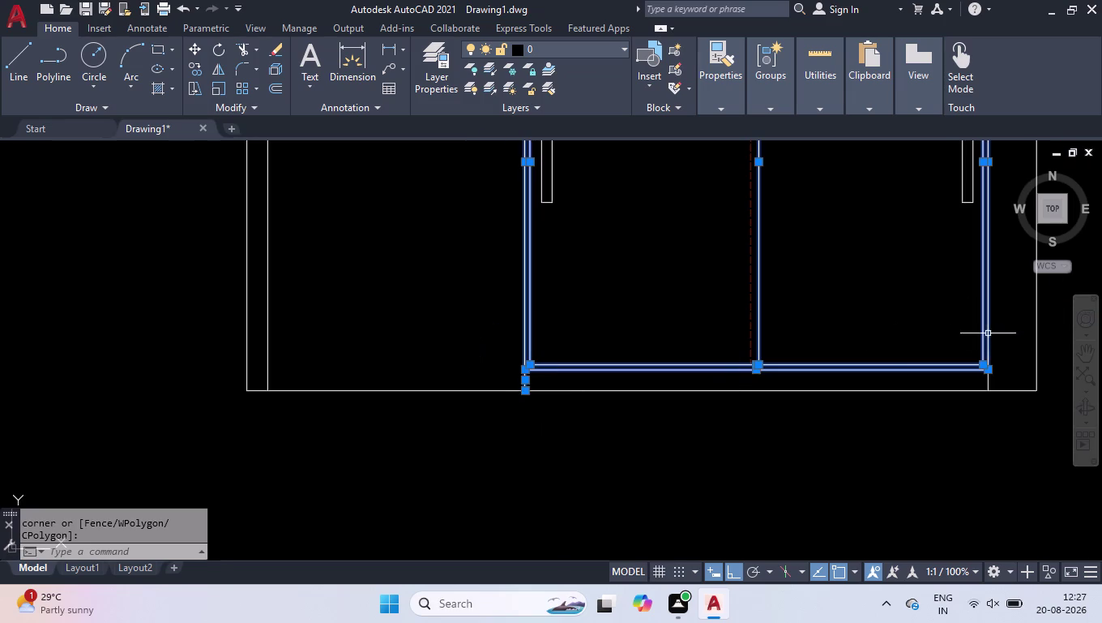
scroll(up, 3)
click(959, 411)
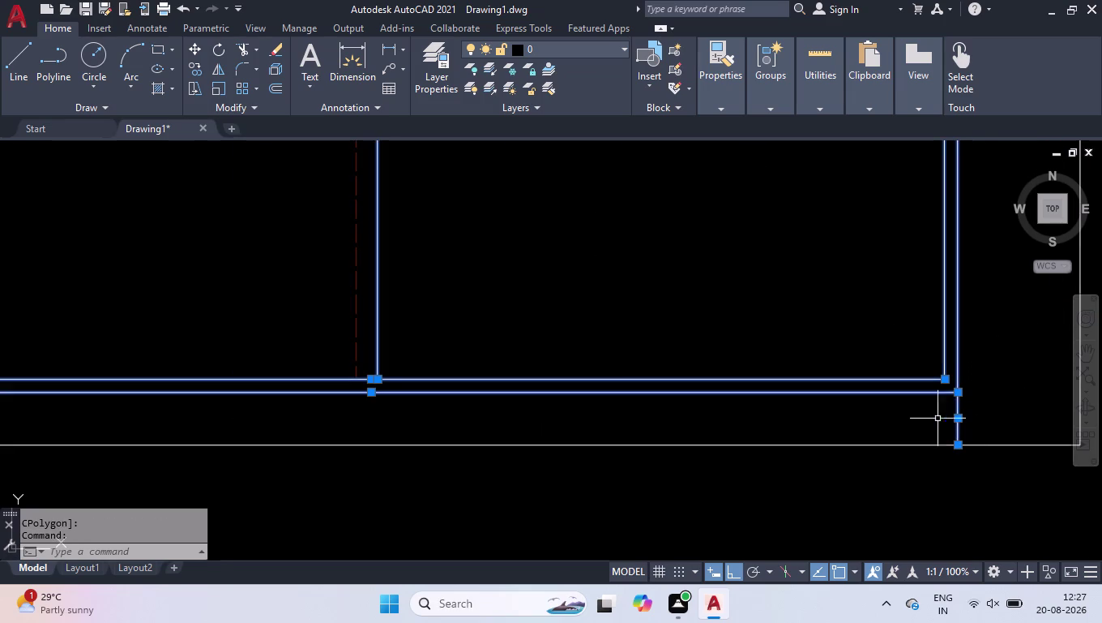
click(774, 445)
scroll(down, 3)
scroll(down, 3)
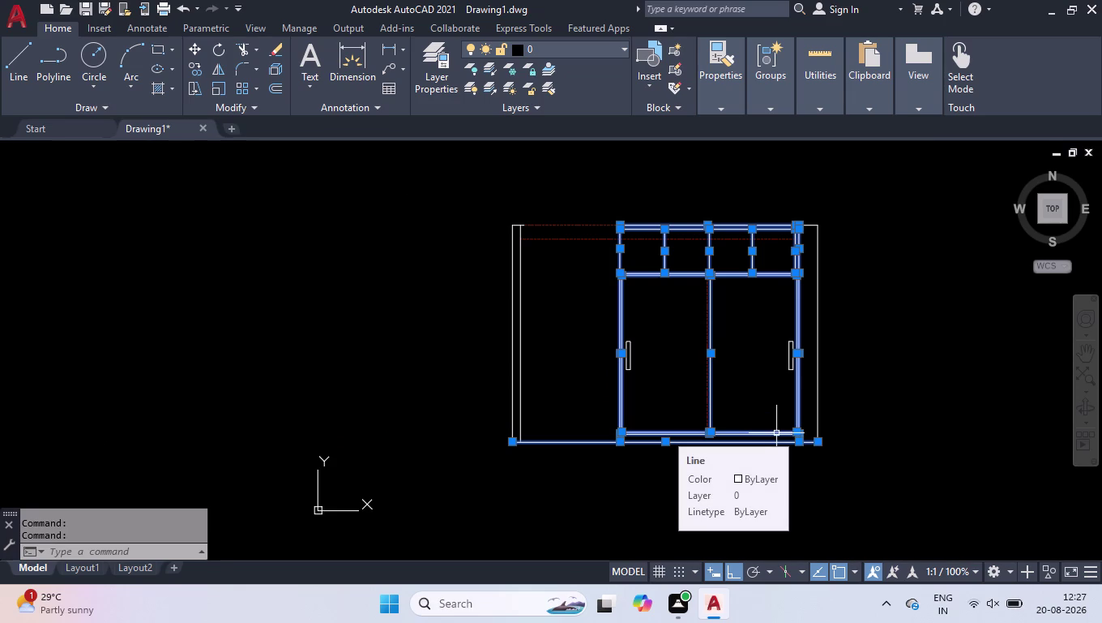
key(ctrl+1)
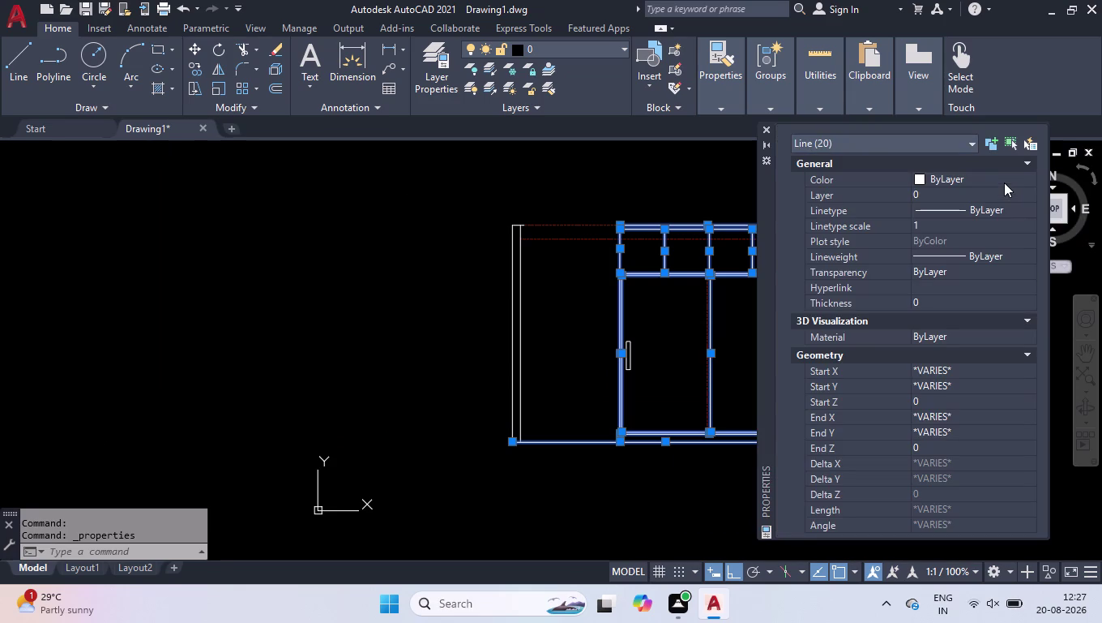
Set the twenty frame and door lines to index colour 40, close Properties and deselect.
double_click(1004, 182)
click(967, 324)
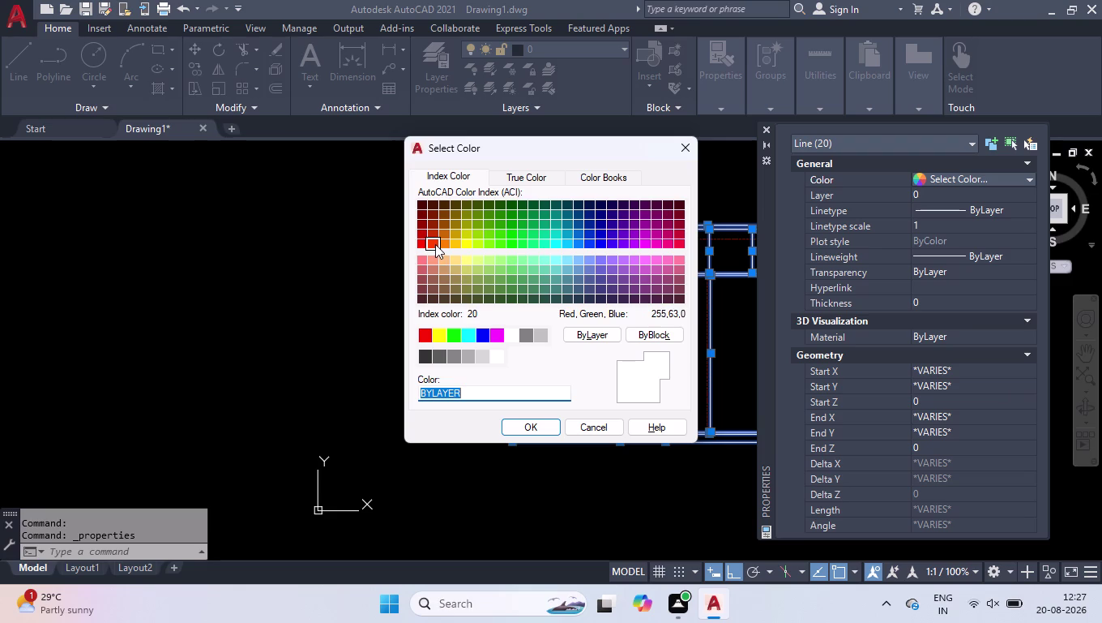
click(448, 243)
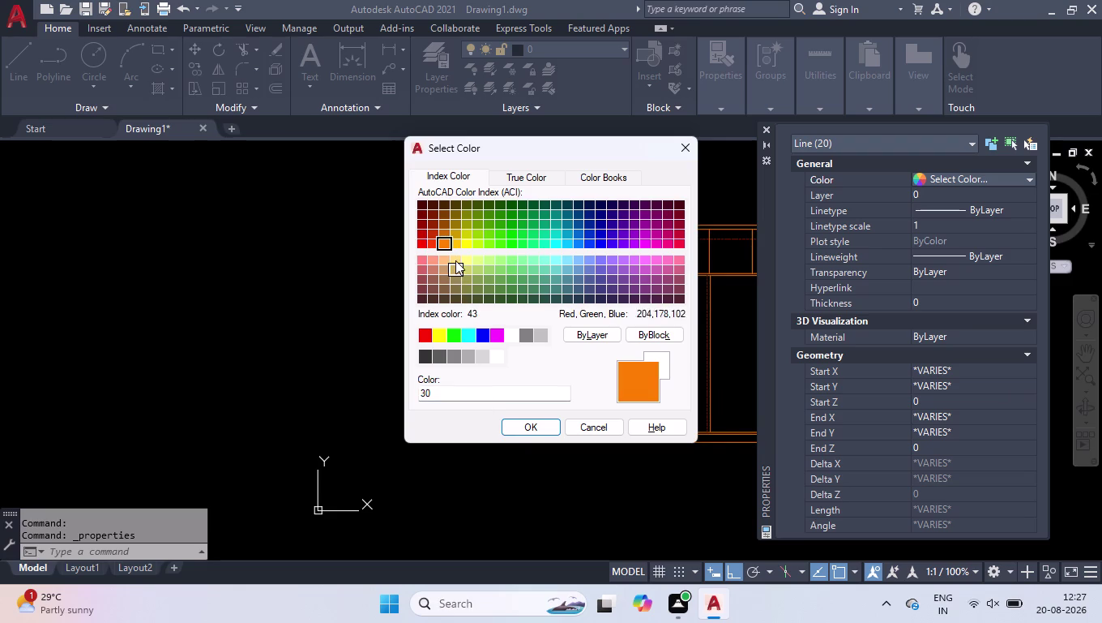
click(458, 242)
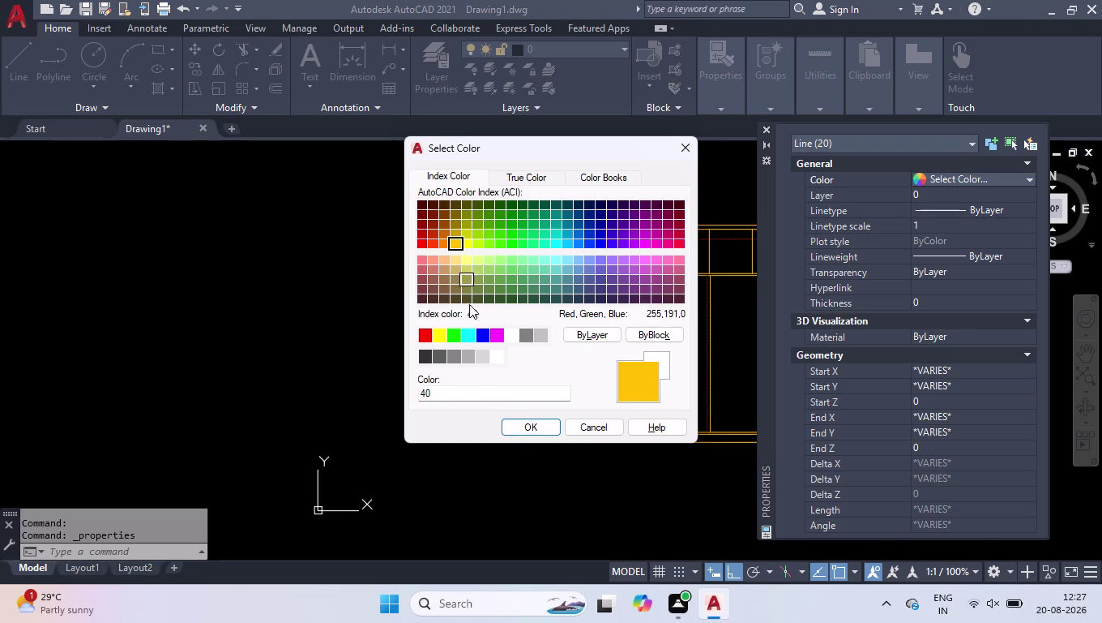
click(542, 426)
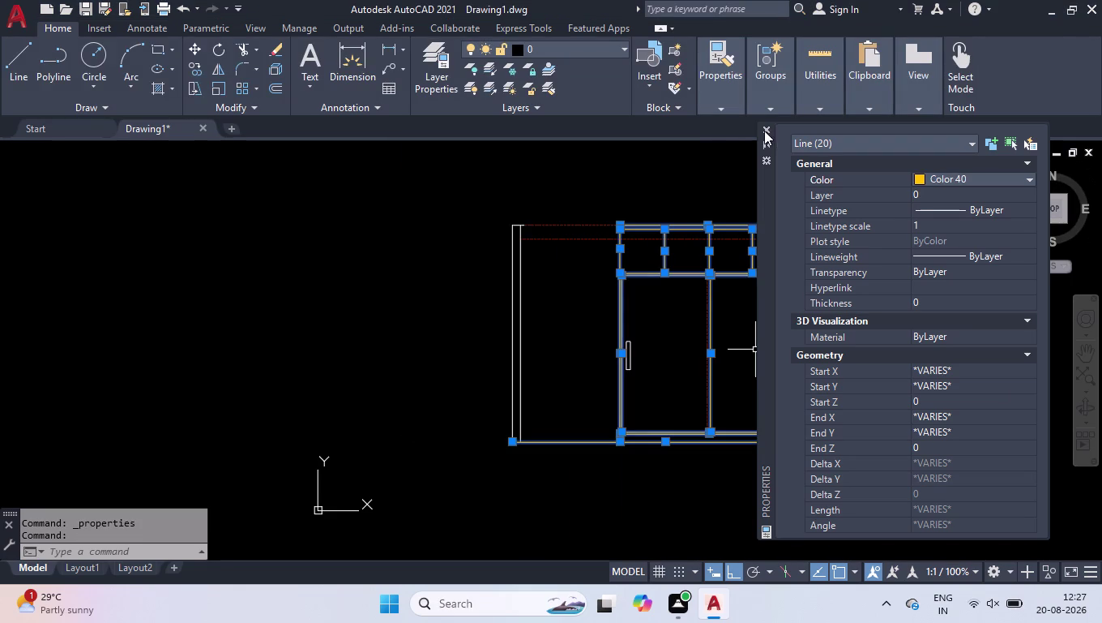
click(762, 130)
click(864, 176)
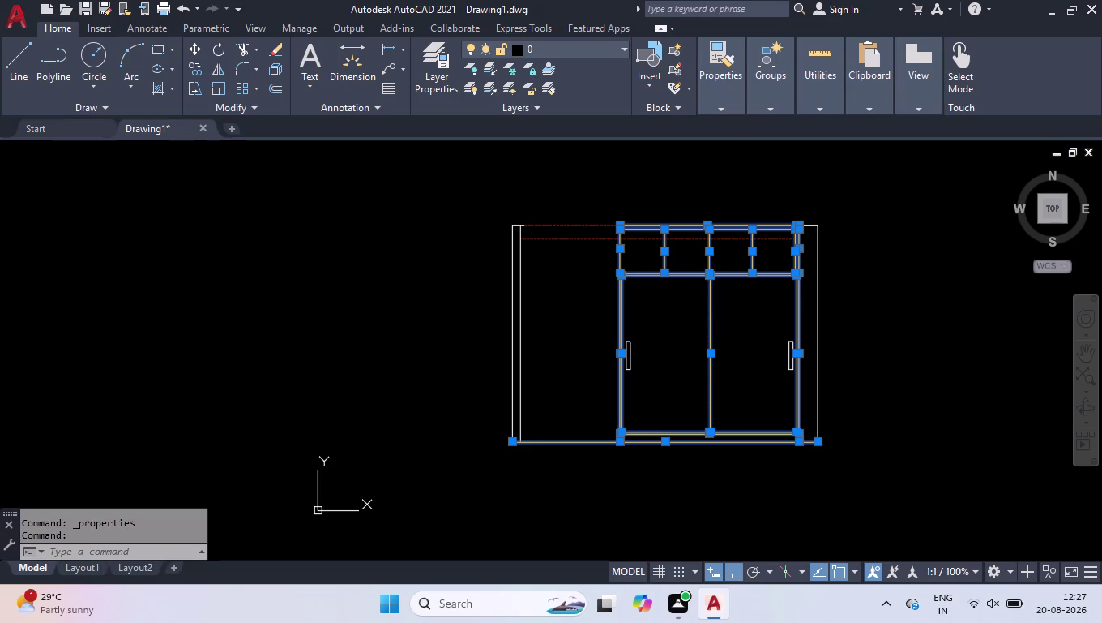
click(356, 497)
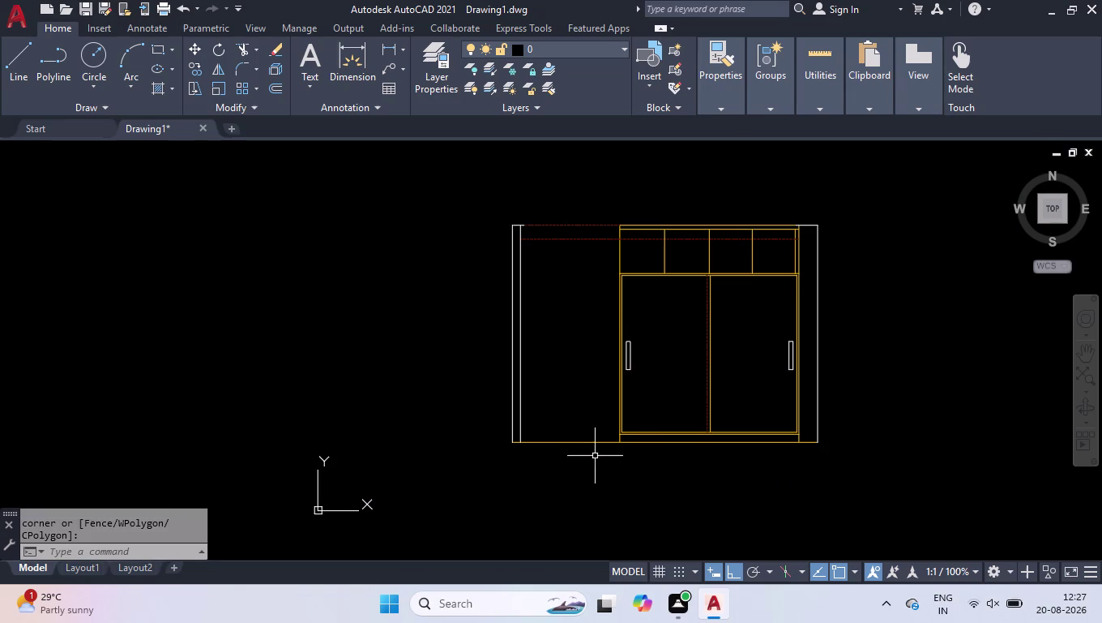
scroll(up, 3)
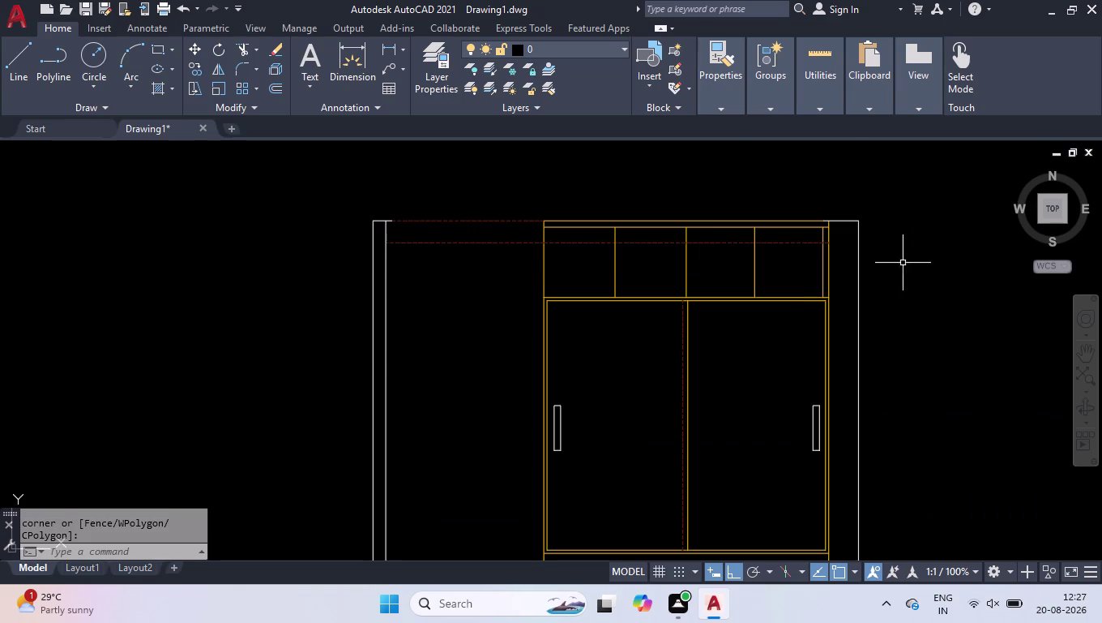
scroll(up, 3)
scroll(up, 3)
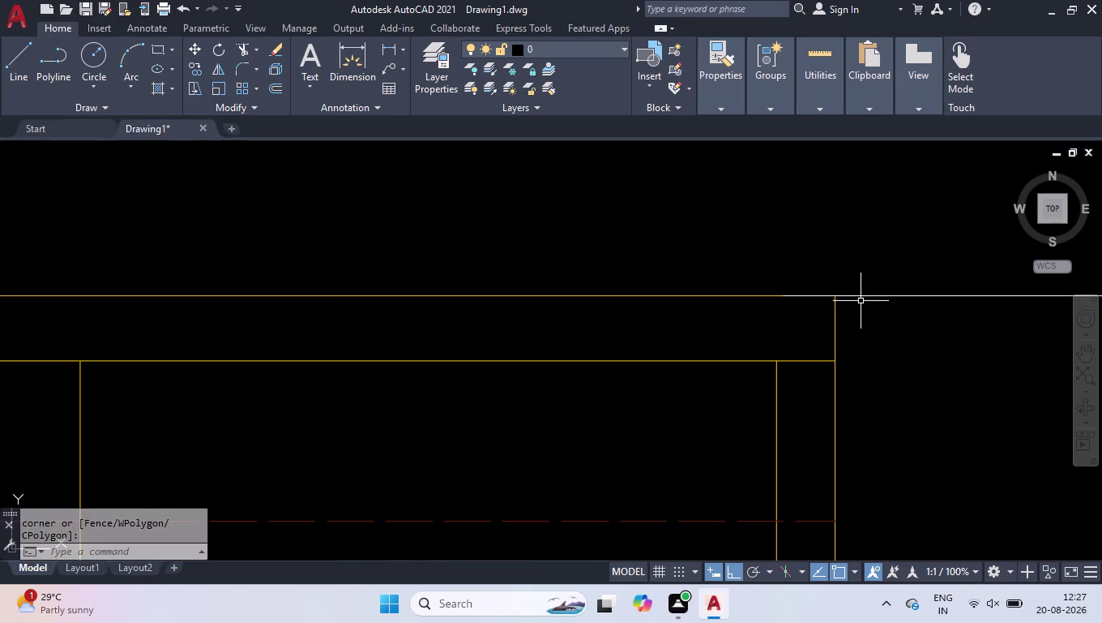
scroll(up, 3)
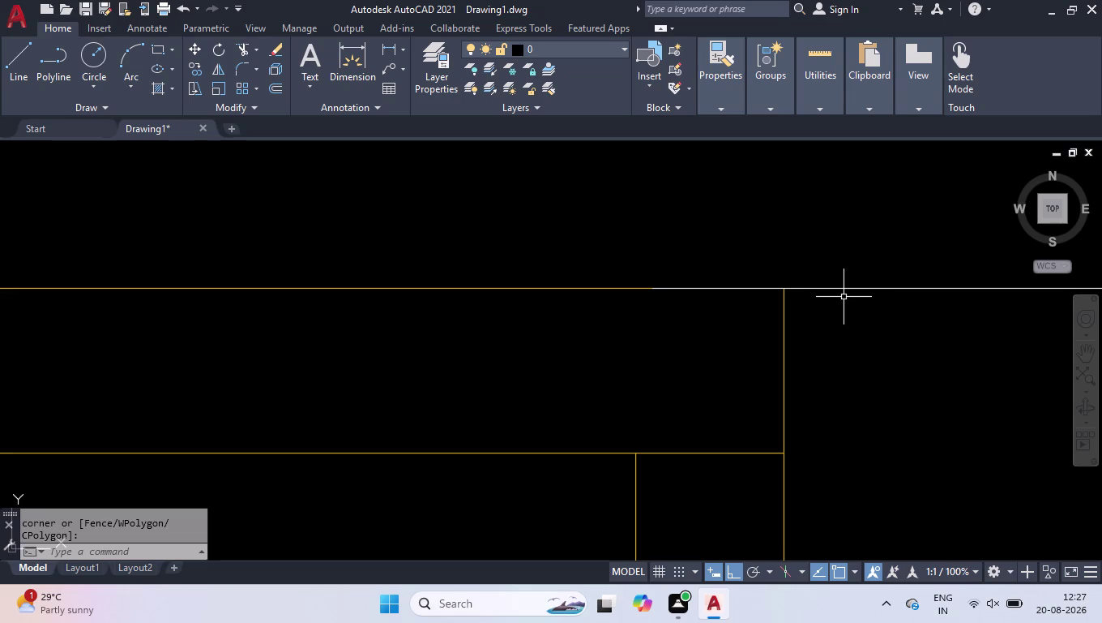
Cancel a TR attempt, then EXTEND the top yellow edge to the right upright.
text(tr)
key(Return)
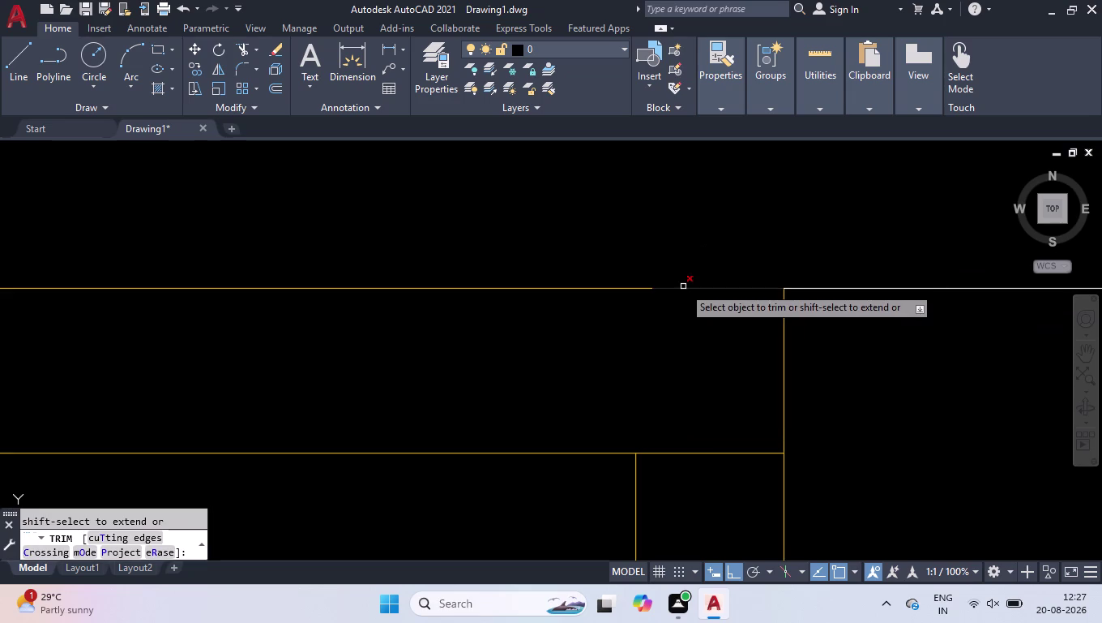
click(684, 286)
key(Return)
text(ex)
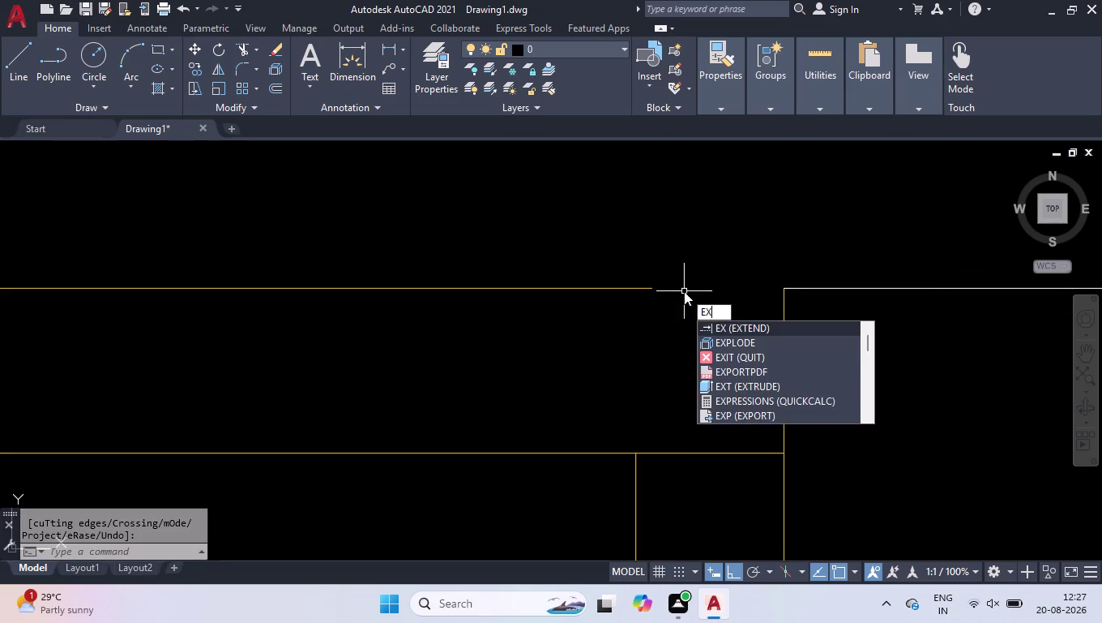
key(Return)
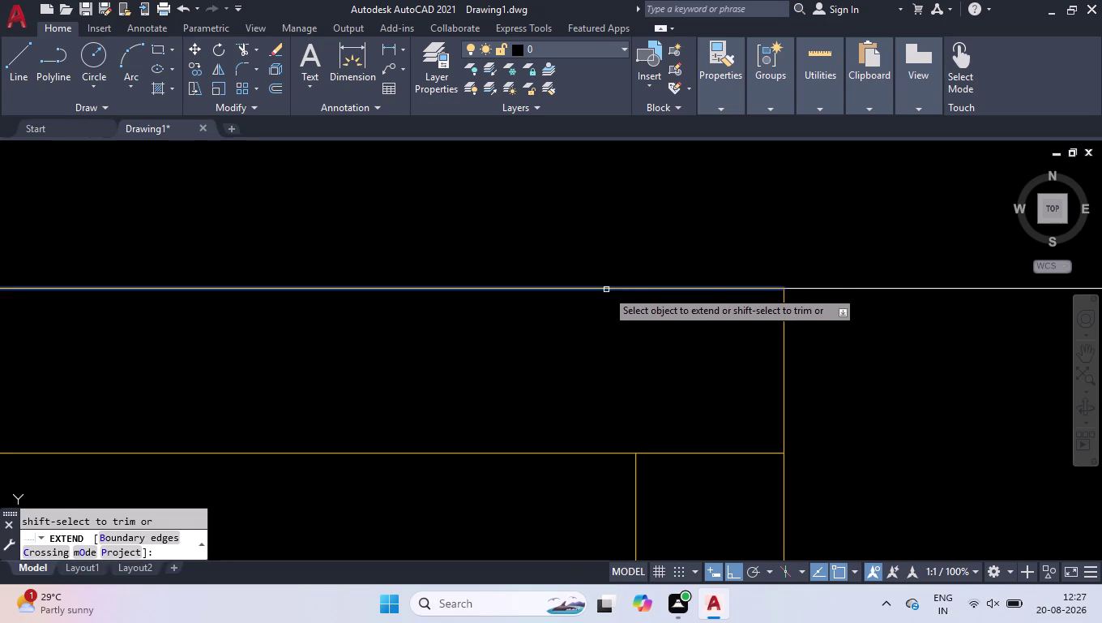
click(650, 288)
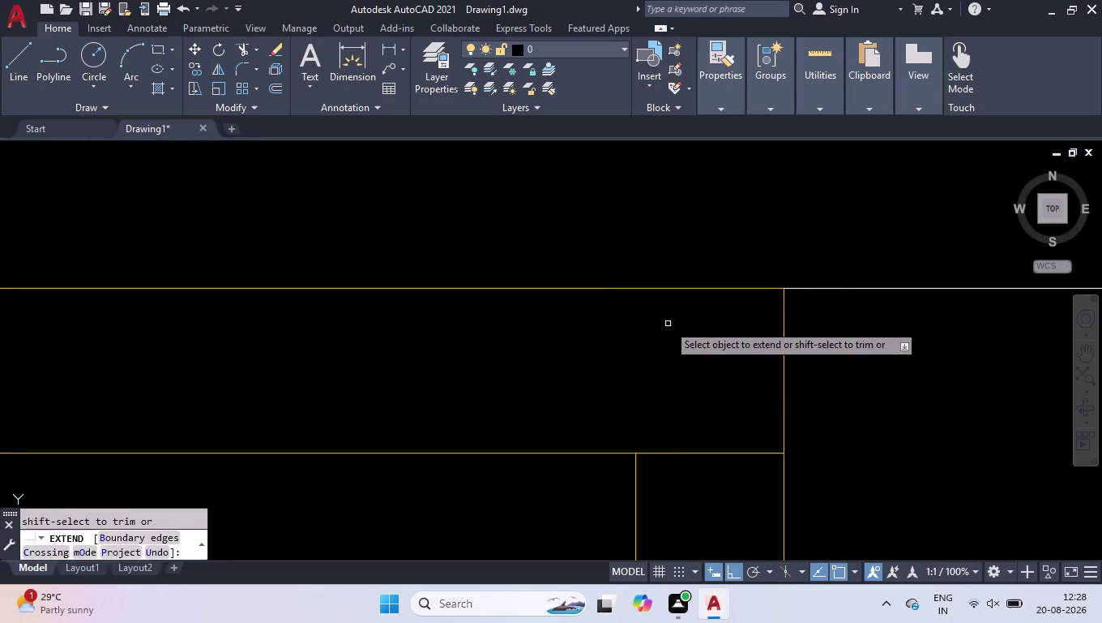
scroll(down, 3)
key(space)
scroll(down, 3)
scroll(down, 3)
scroll(down, 3)
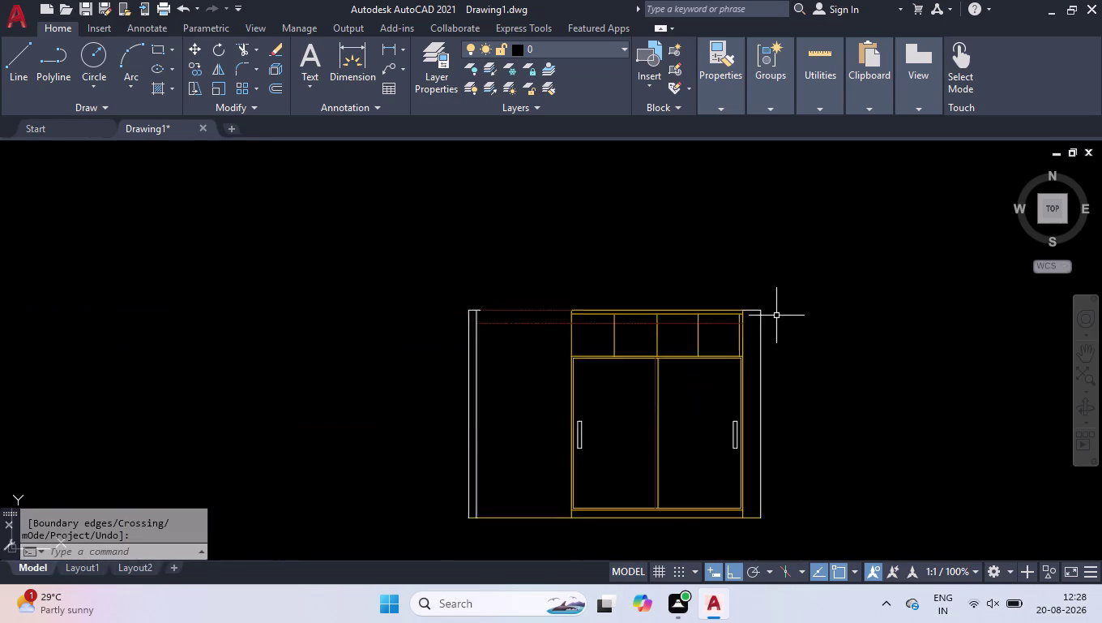
scroll(up, 3)
Trim the left panel's bottom lines using a fence with TR.
text(tr)
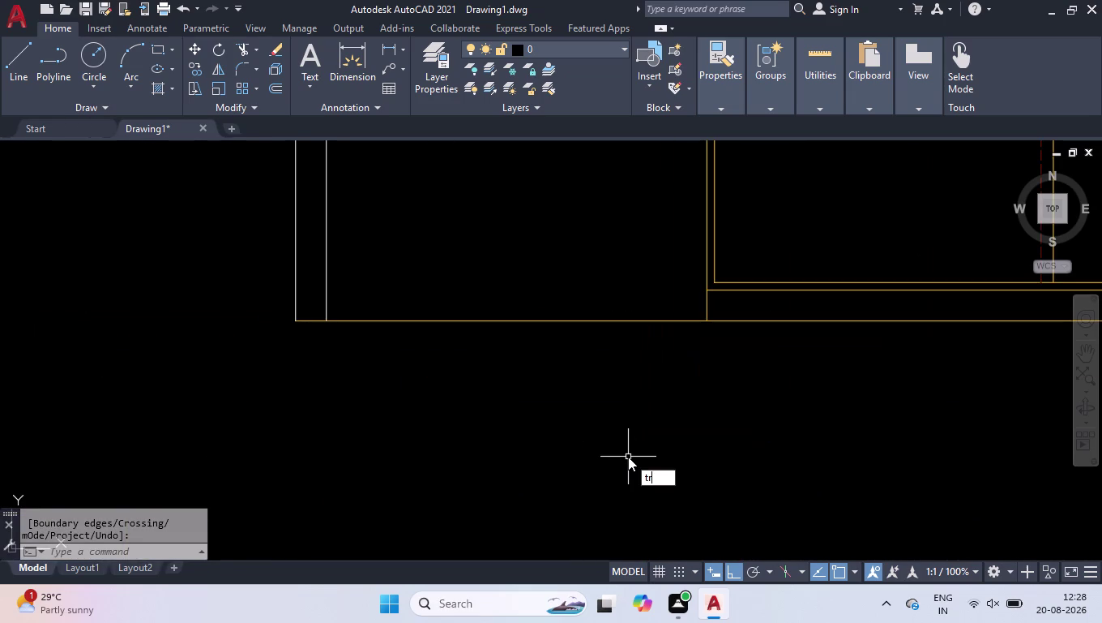
key(Return)
click(595, 289)
click(478, 369)
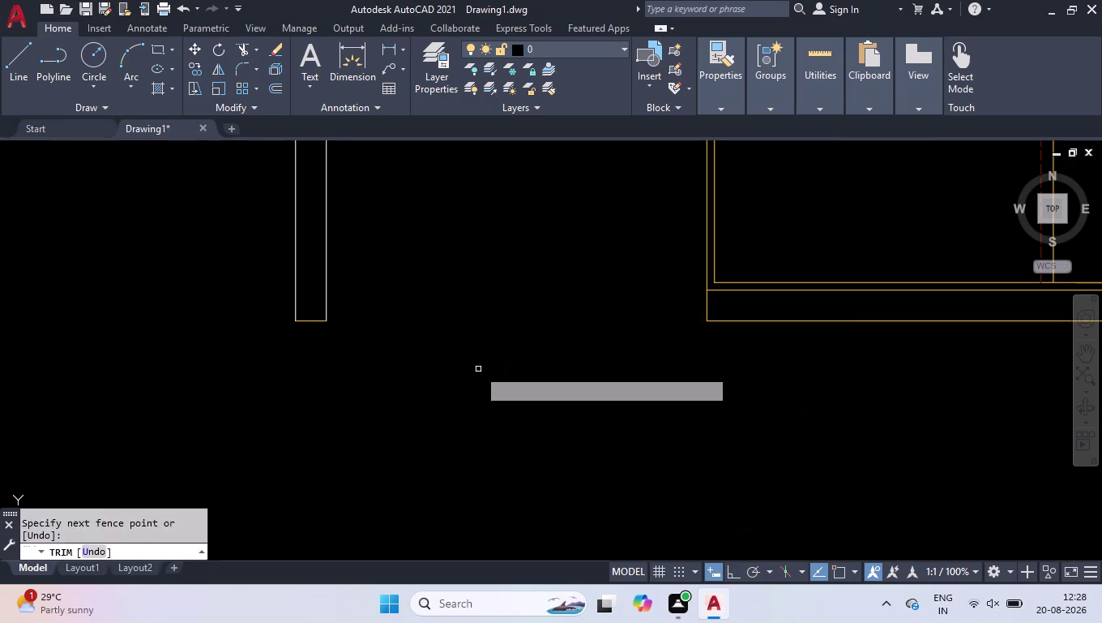
click(308, 320)
key(Return)
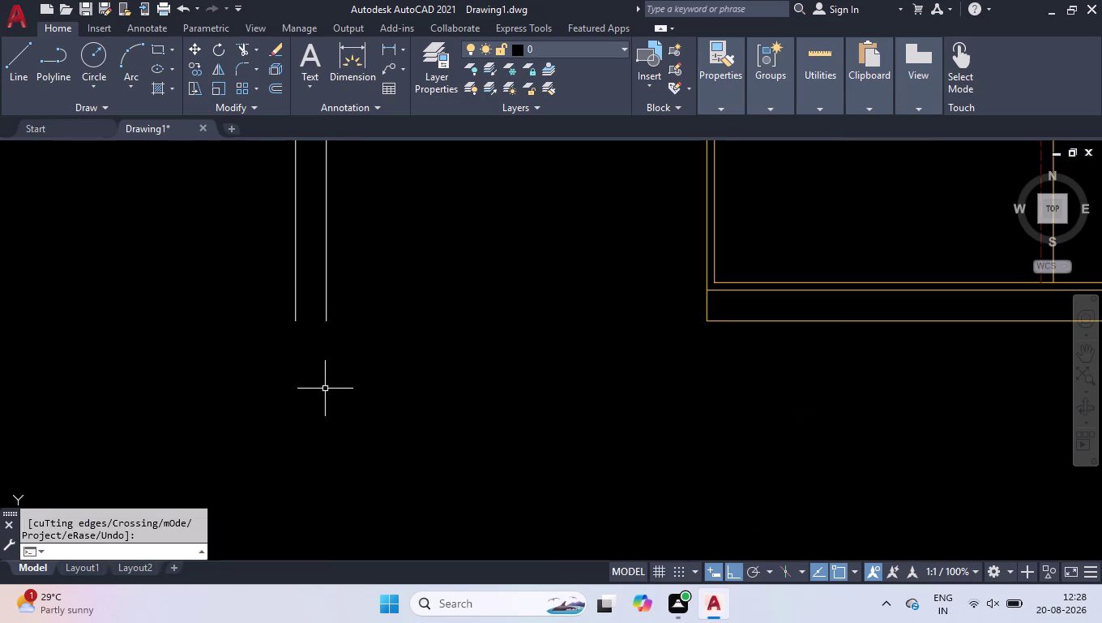
Draw a base line from the left upright's bottom to the wardrobe's bottom corner.
key(l)
key(Return)
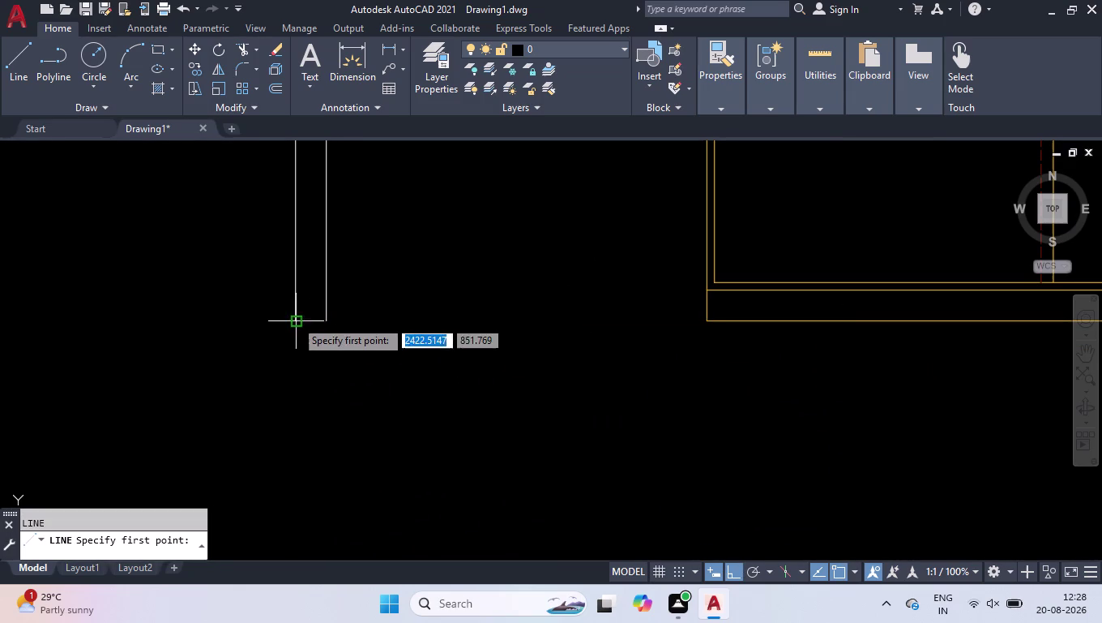
click(292, 320)
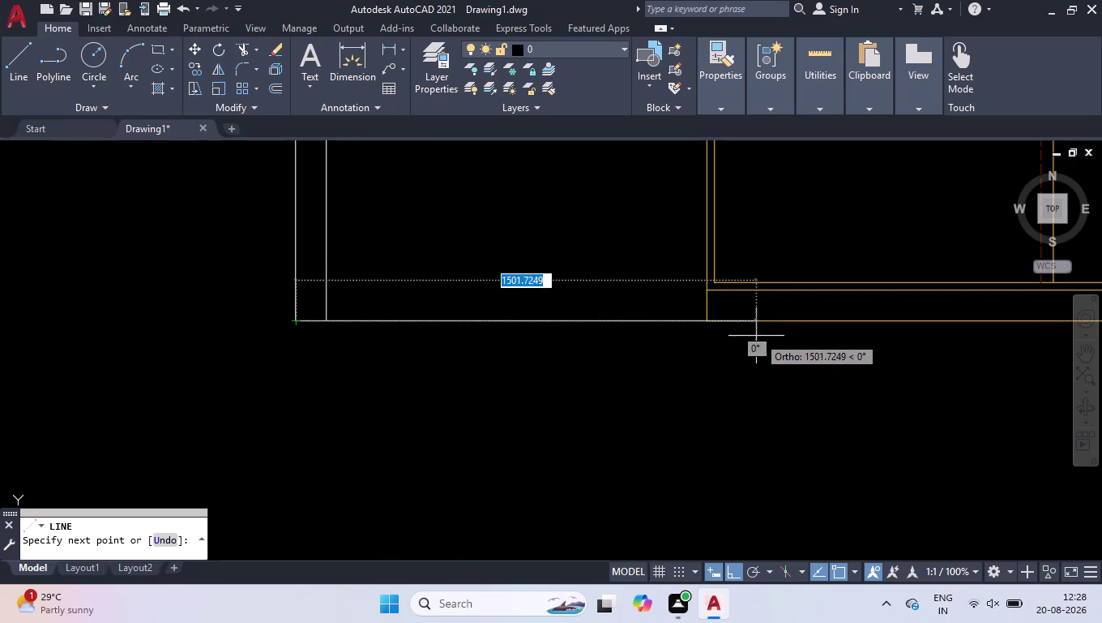
click(710, 319)
key(space)
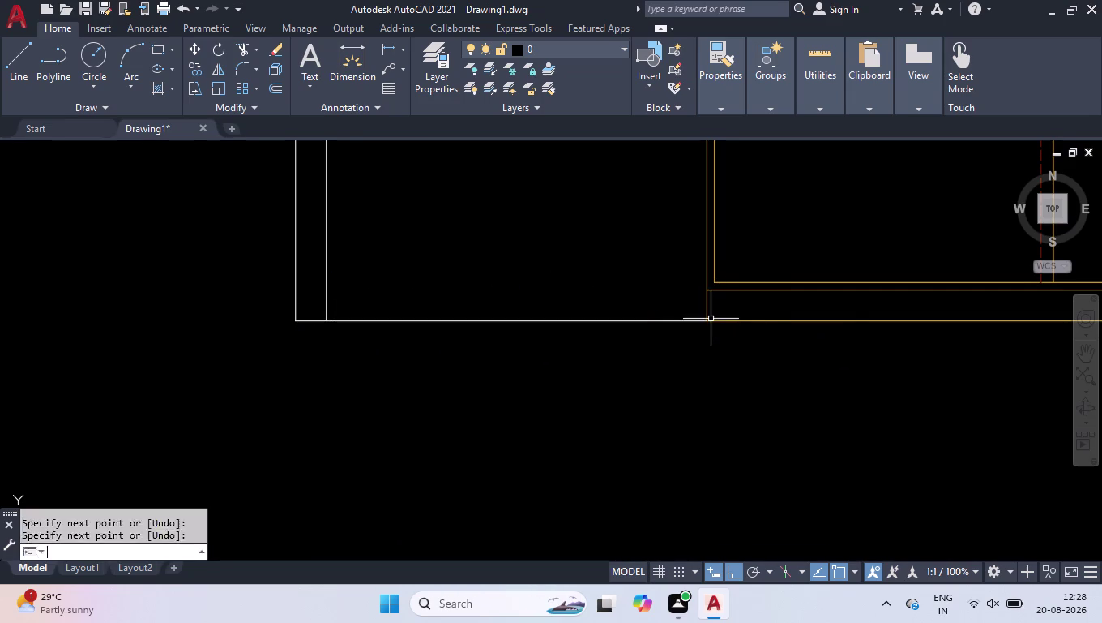
scroll(down, 3)
scroll(down, 3)
scroll(down, 3)
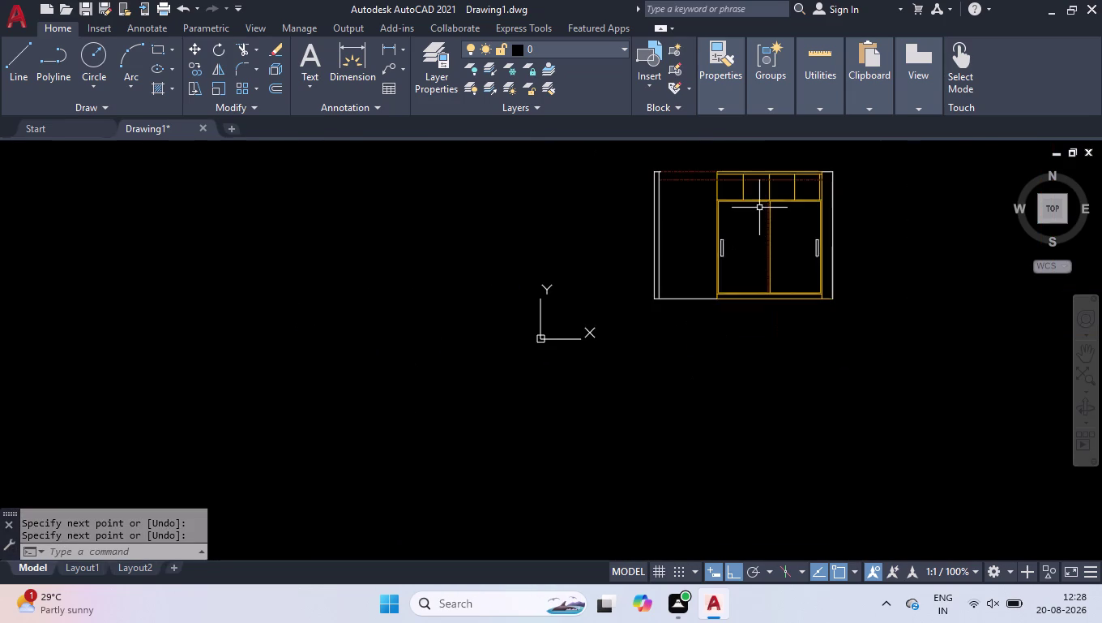
scroll(up, 3)
scroll(up, 3)
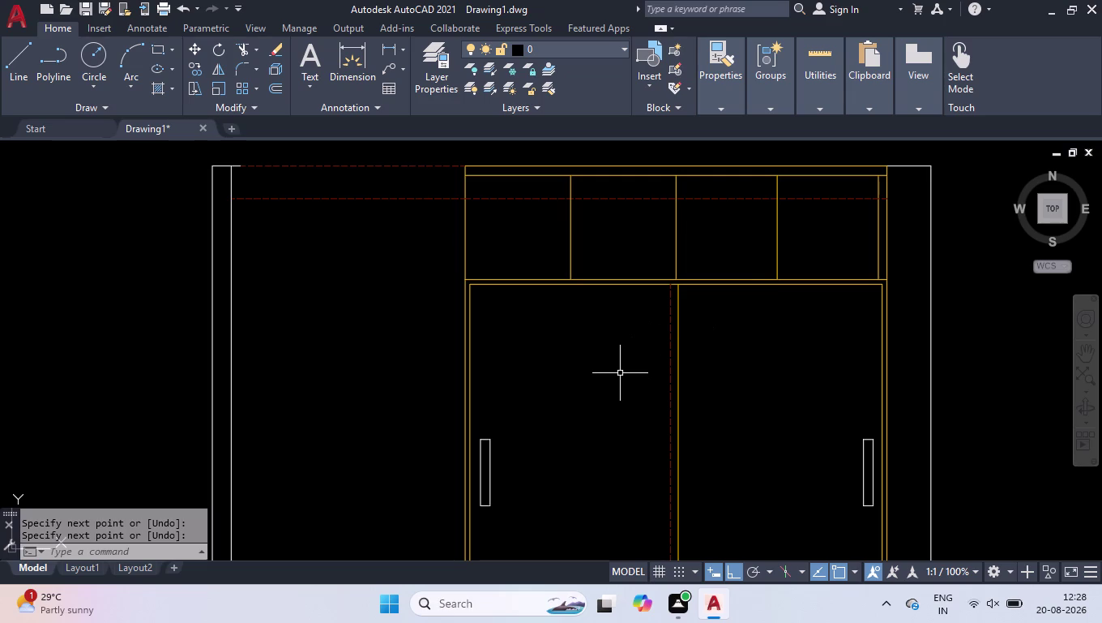
Set the 2D model space uniform background to White in Options > Display > Colors.
text(option)
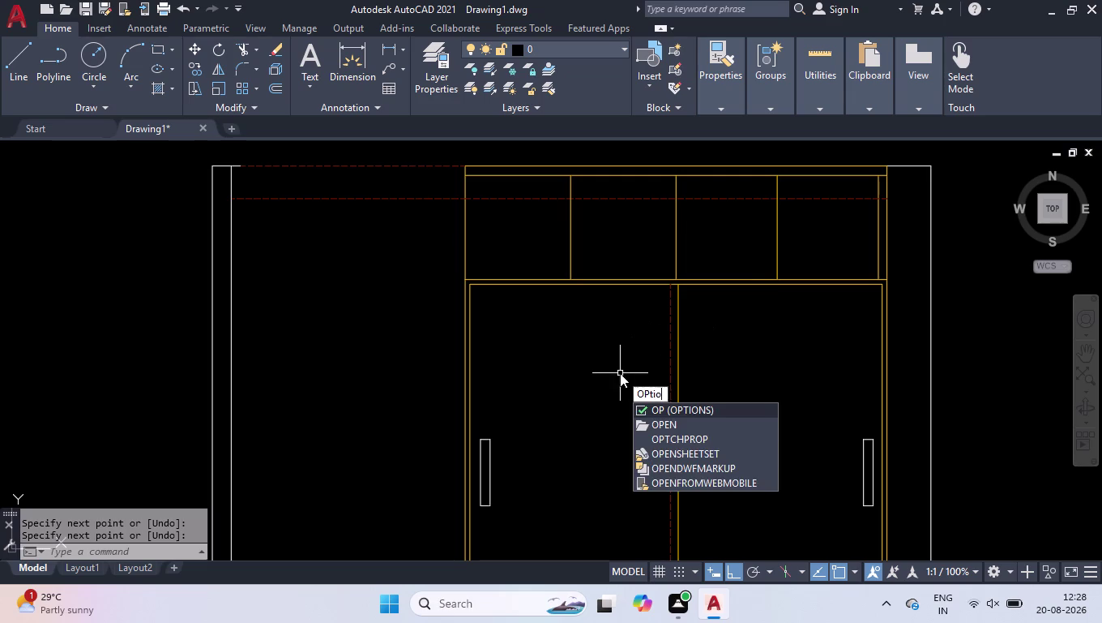
key(Return)
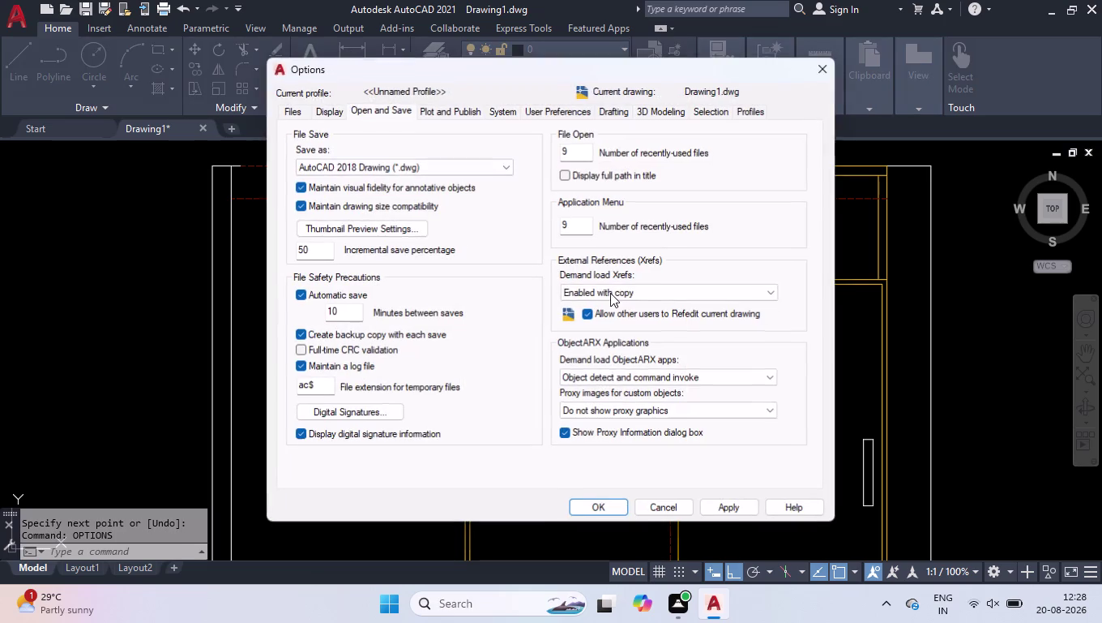
click(325, 108)
click(376, 346)
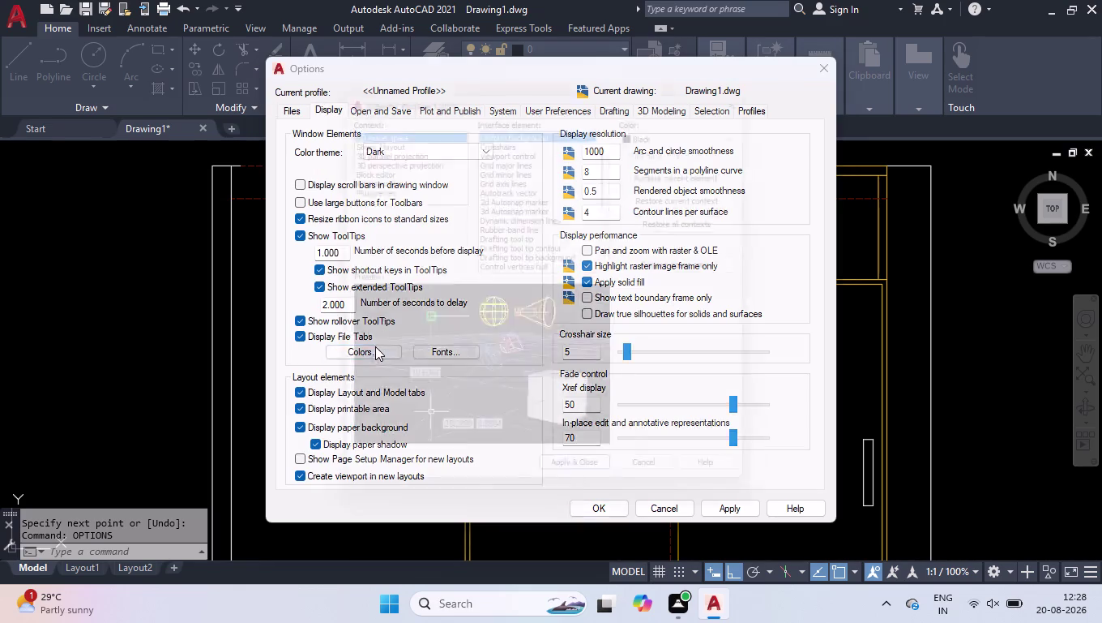
click(692, 122)
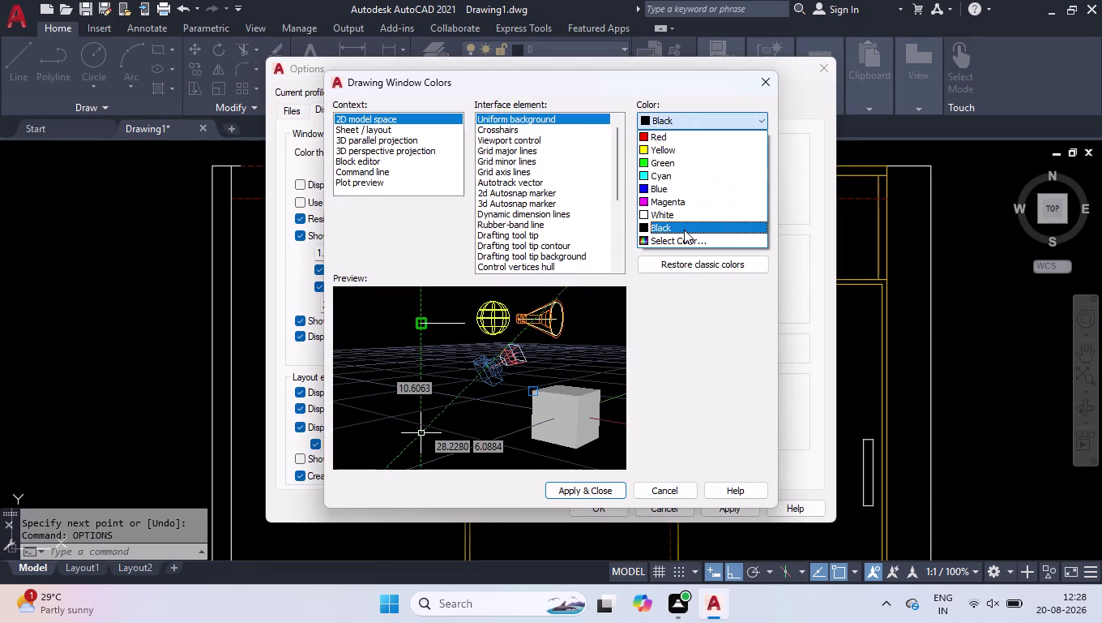
click(685, 215)
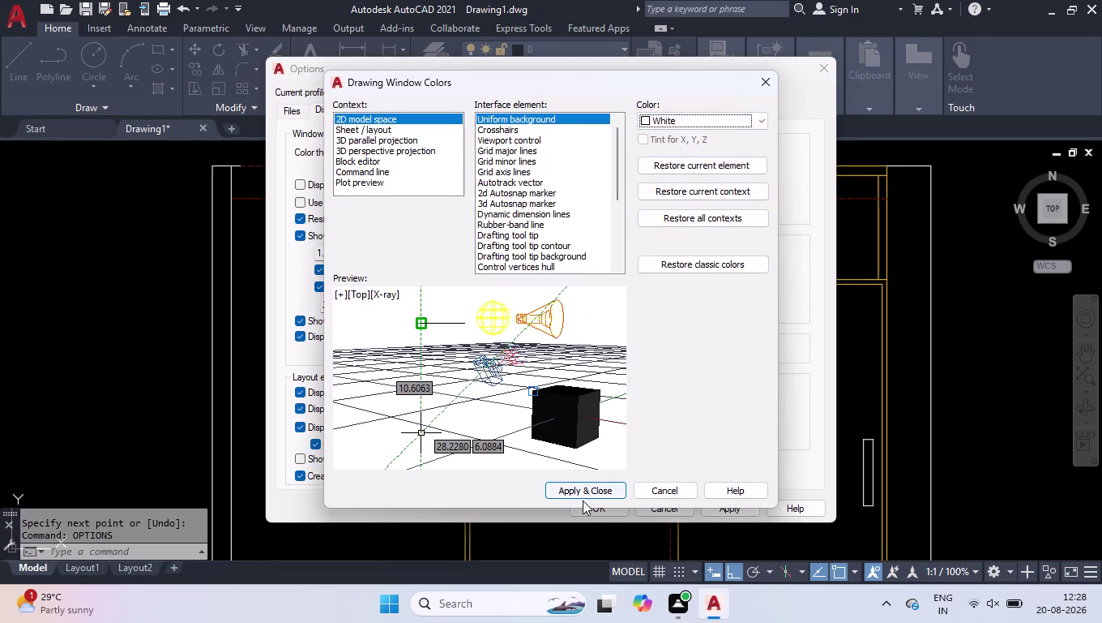
click(587, 489)
click(723, 511)
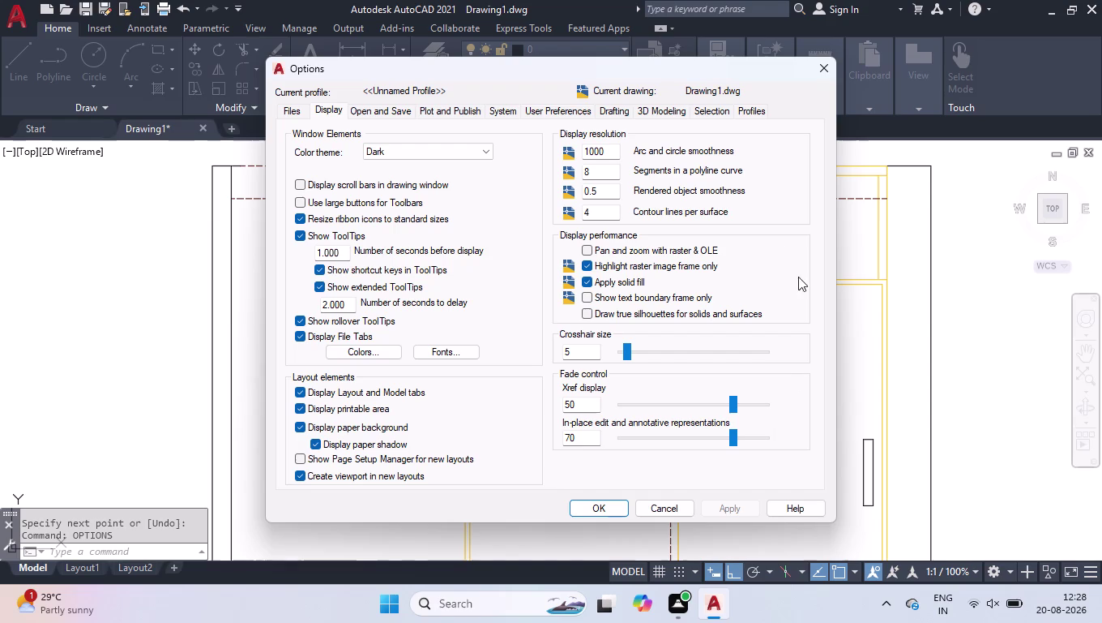
click(620, 510)
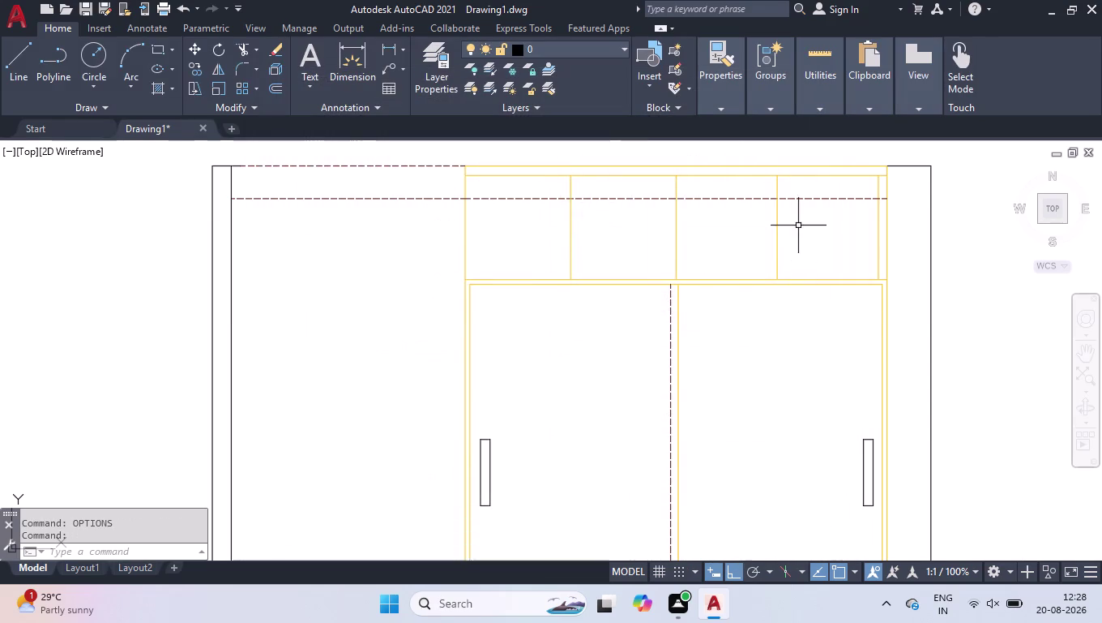
Place a 1115 linear dimension from the wardrobe's left top corner to the middle partition.
scroll(down, 3)
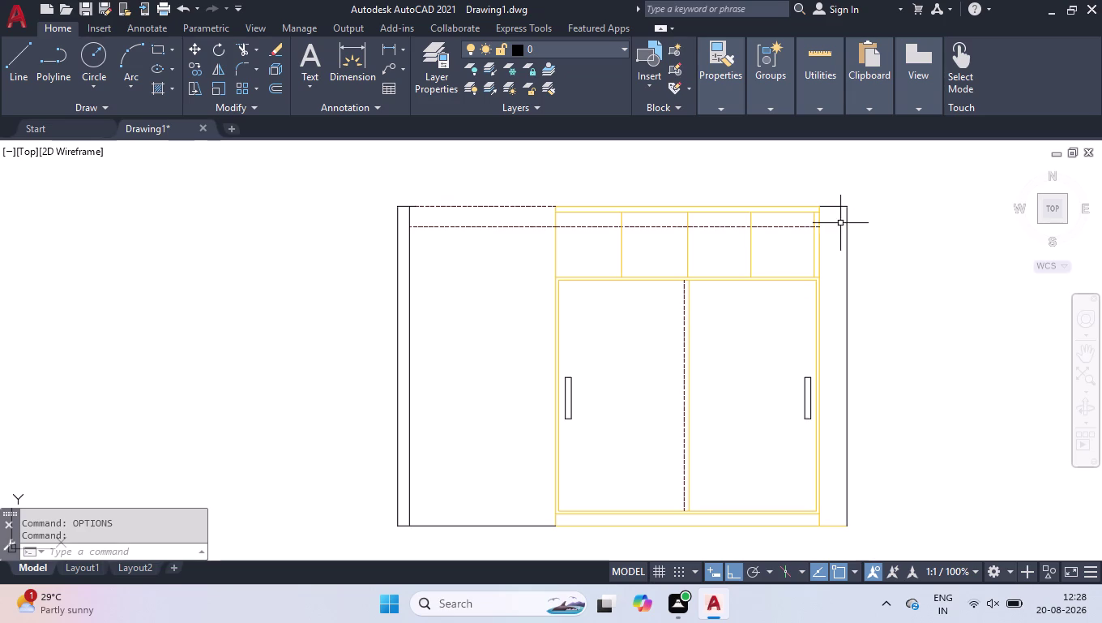
text(dli)
key(Return)
scroll(up, 3)
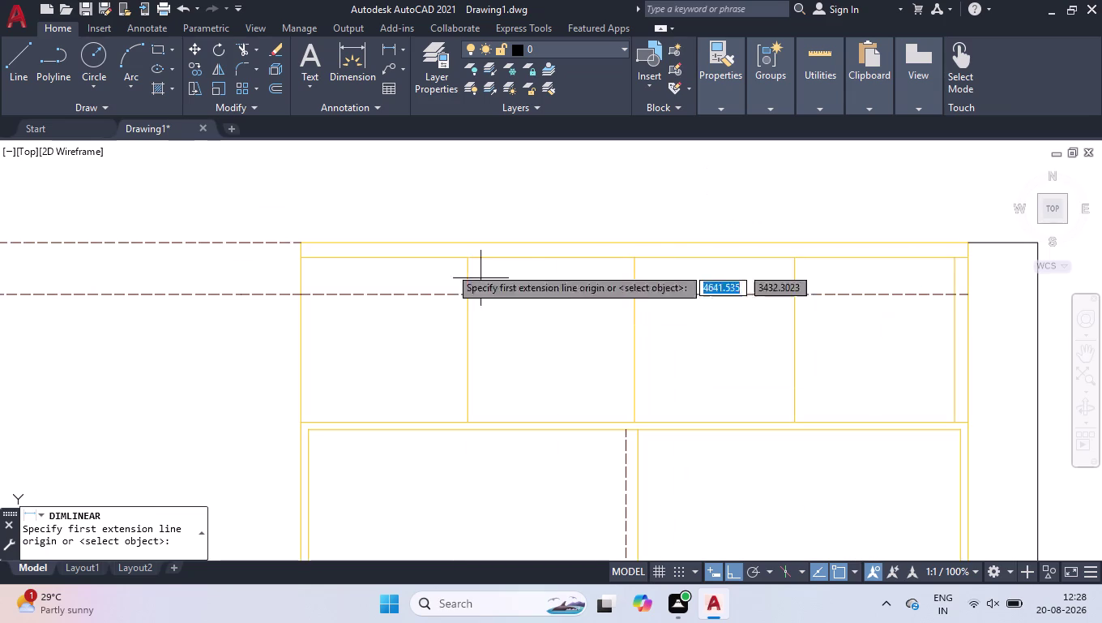
click(301, 256)
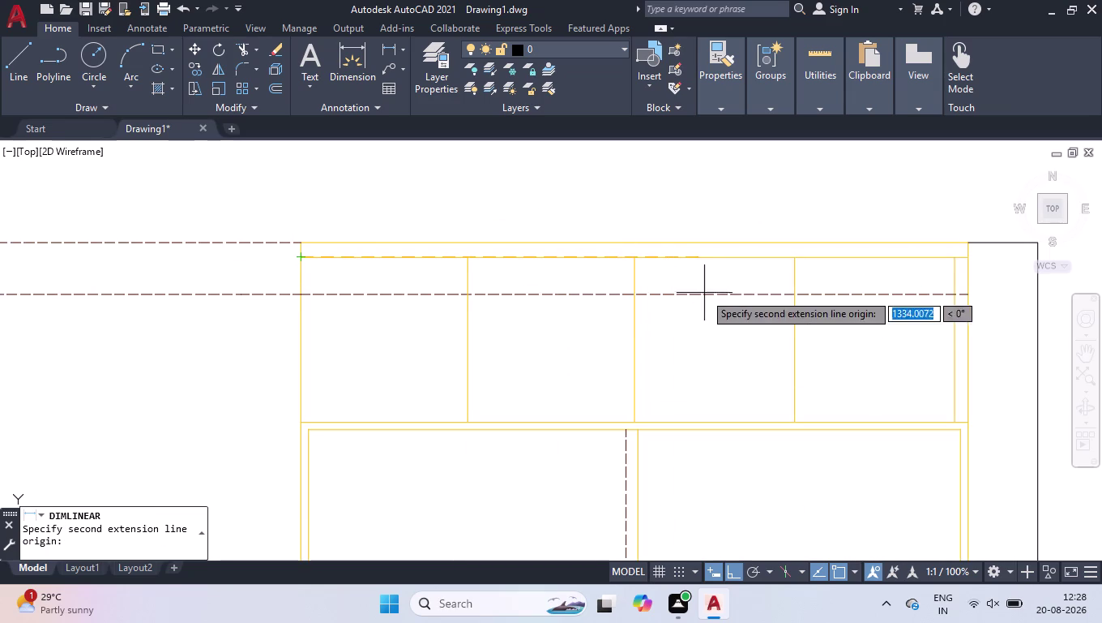
click(638, 261)
click(640, 215)
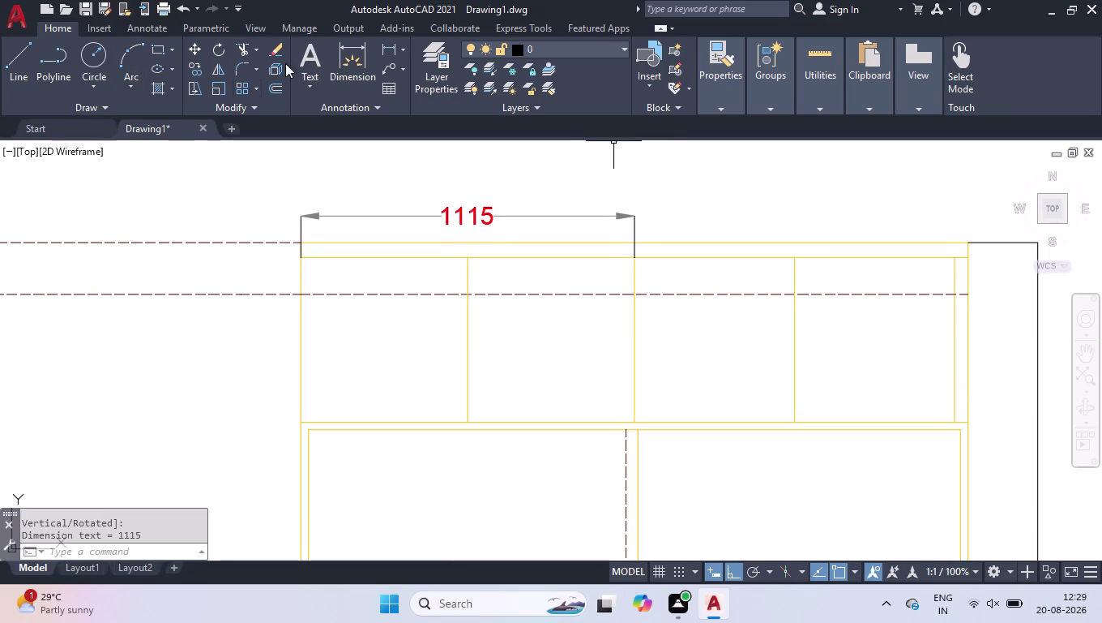
Continue the dimension chain along the top with 1070 and 45.
click(153, 22)
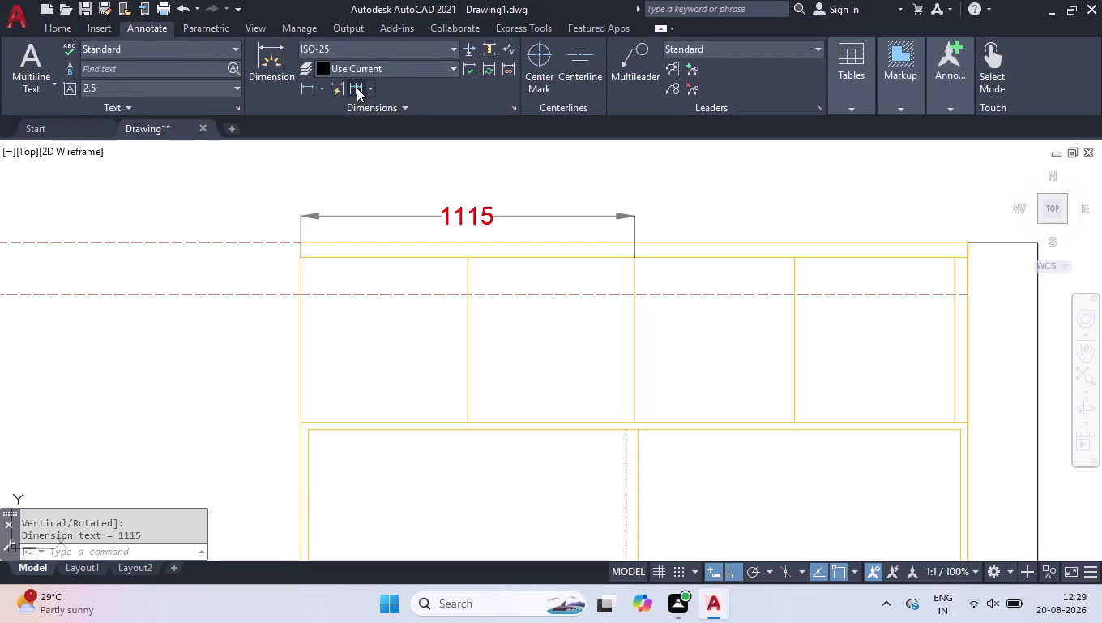
click(356, 86)
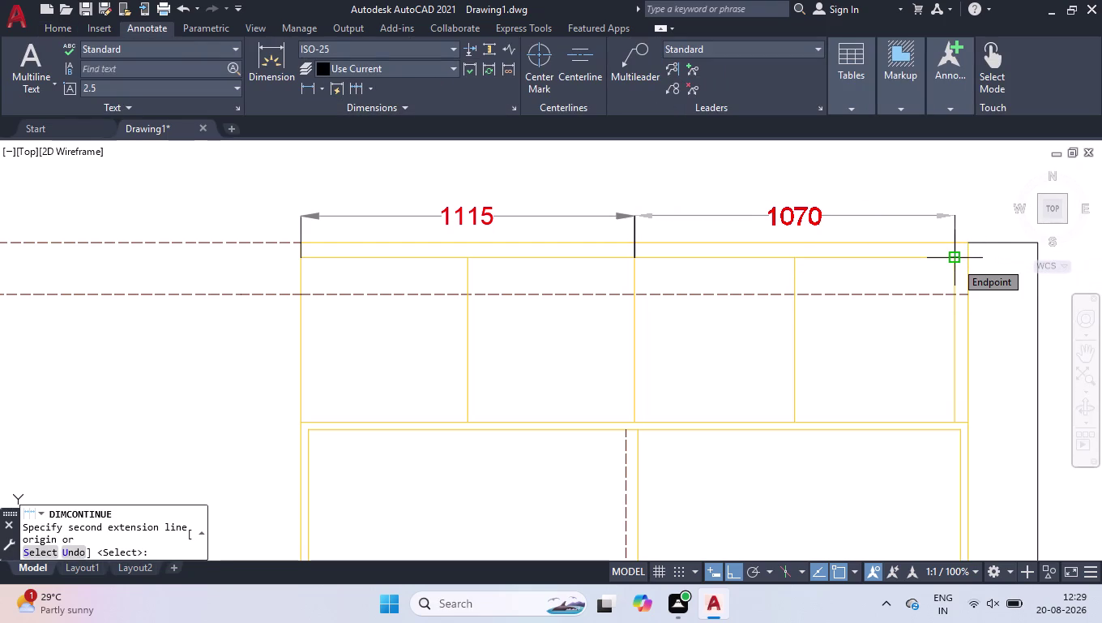
click(955, 261)
click(967, 262)
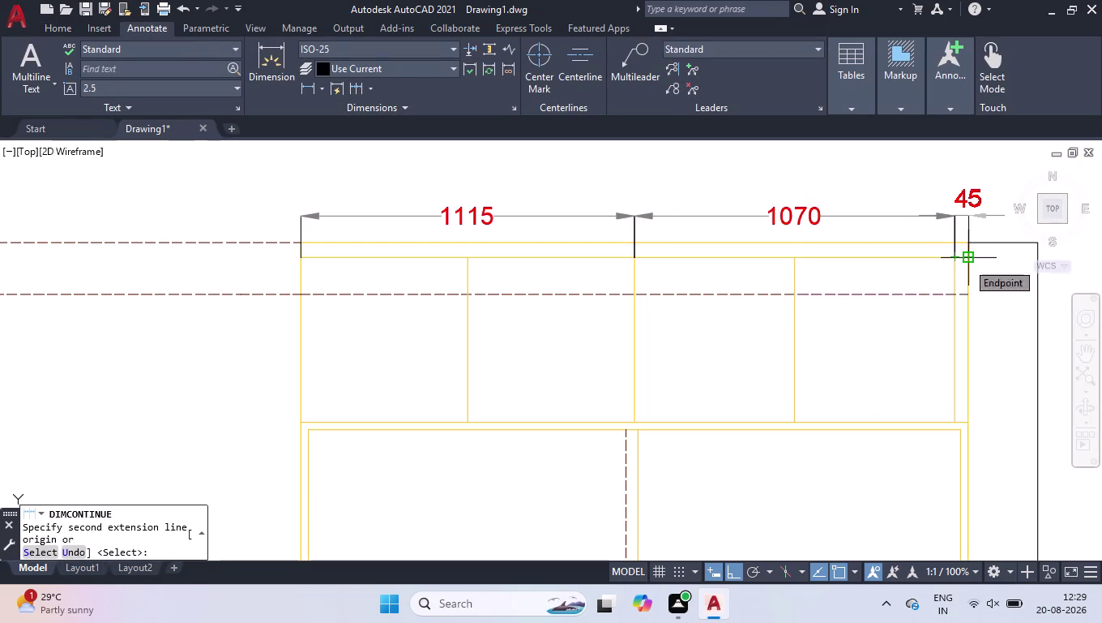
key(Return)
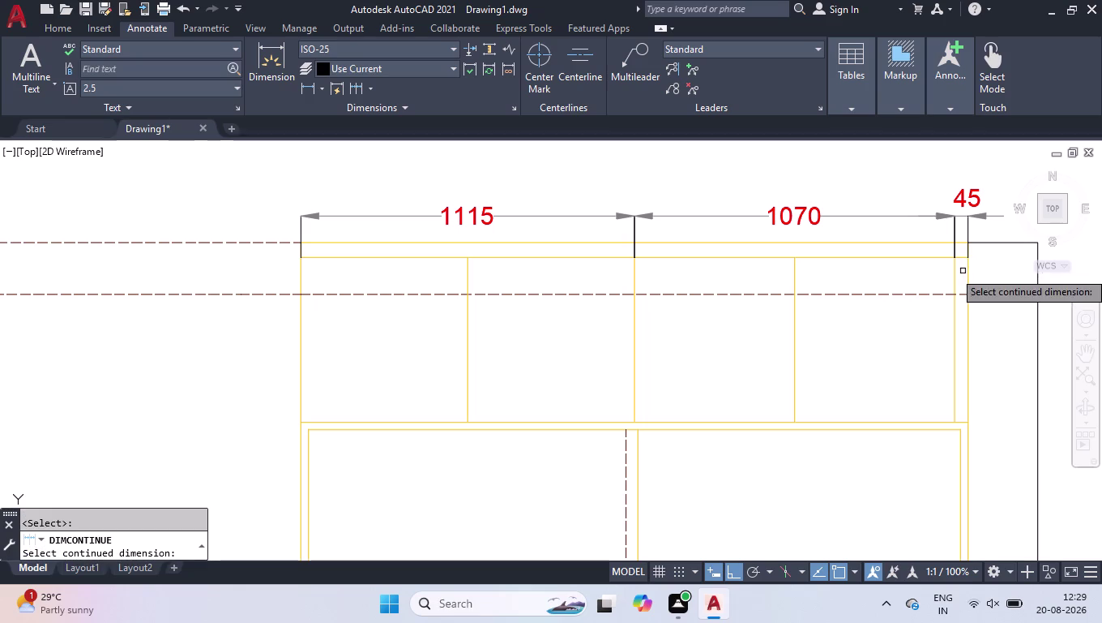
key(space)
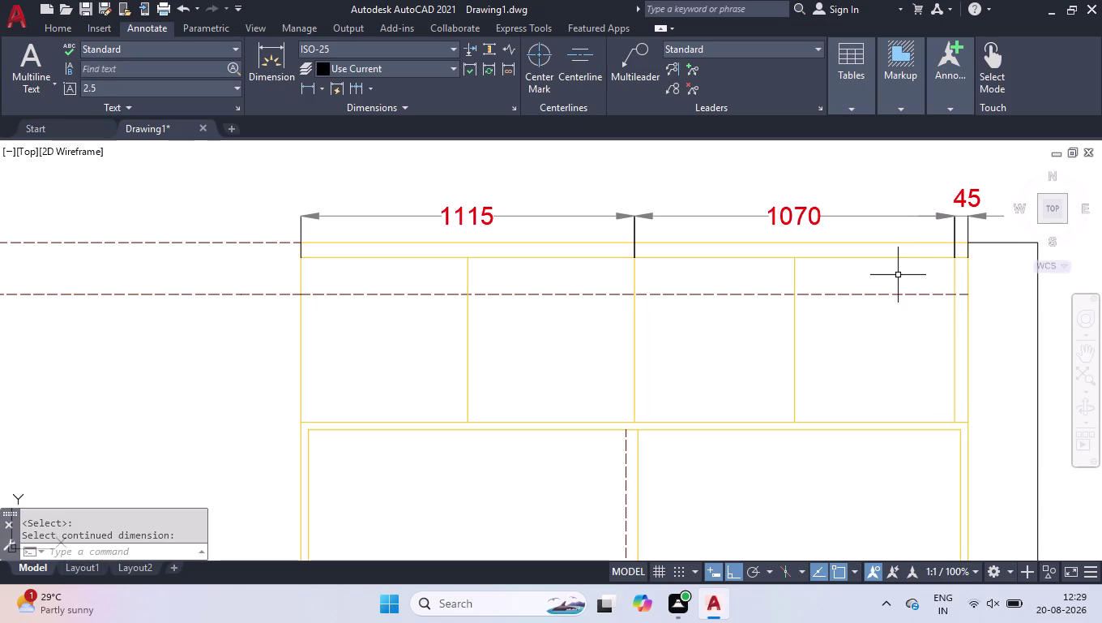
scroll(down, 3)
scroll(down, 3)
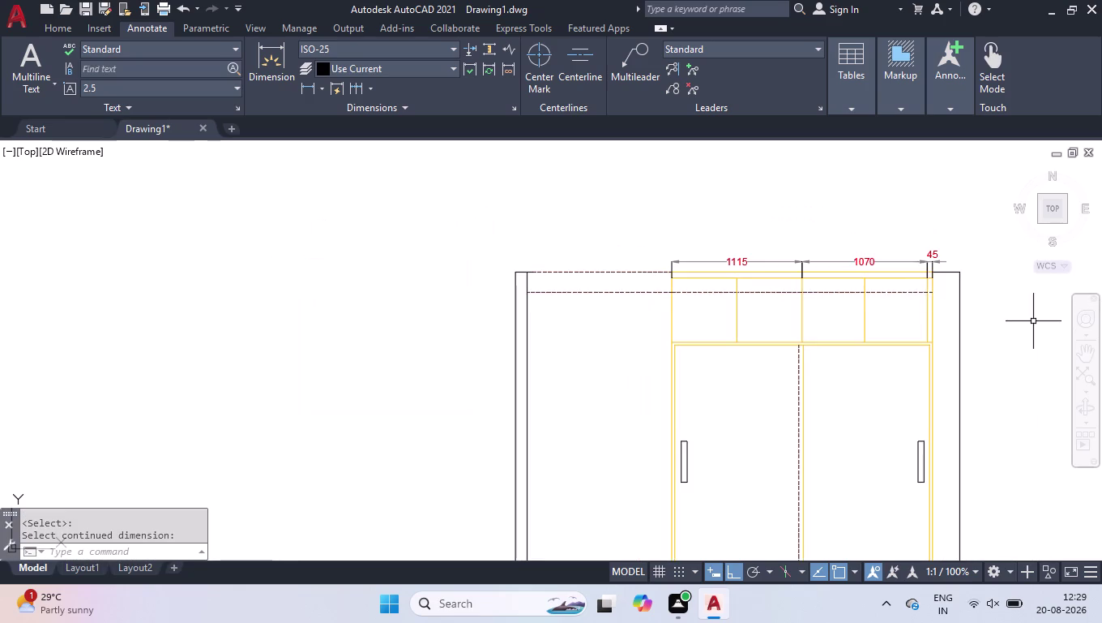
scroll(up, 3)
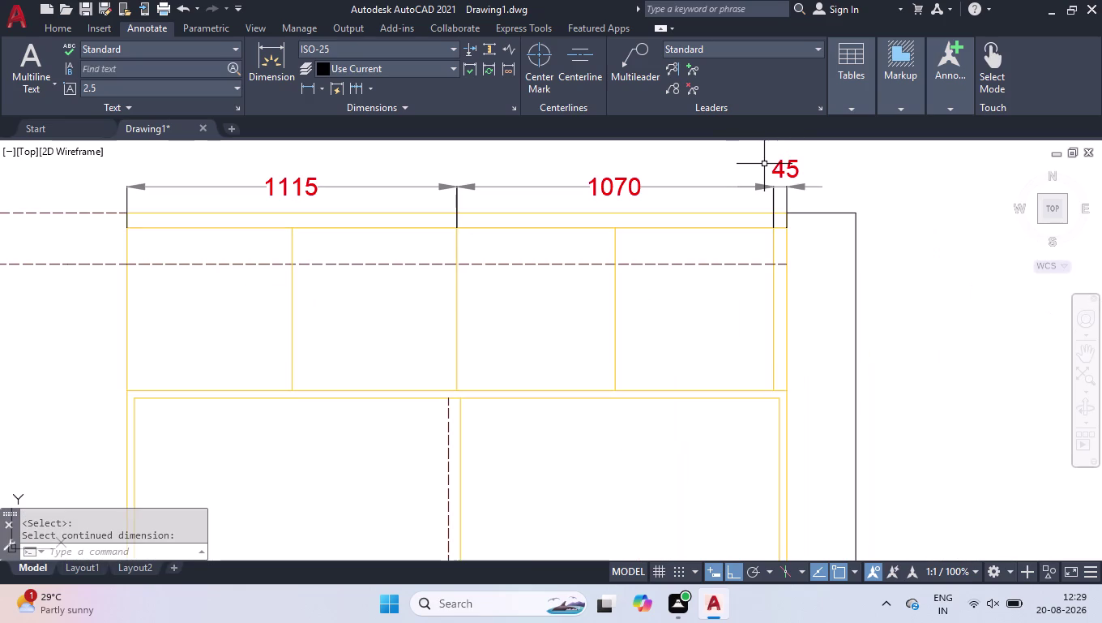
Modify the ISO-25 dimension style to use fixed-length extension lines of length 2.
key(d)
key(Return)
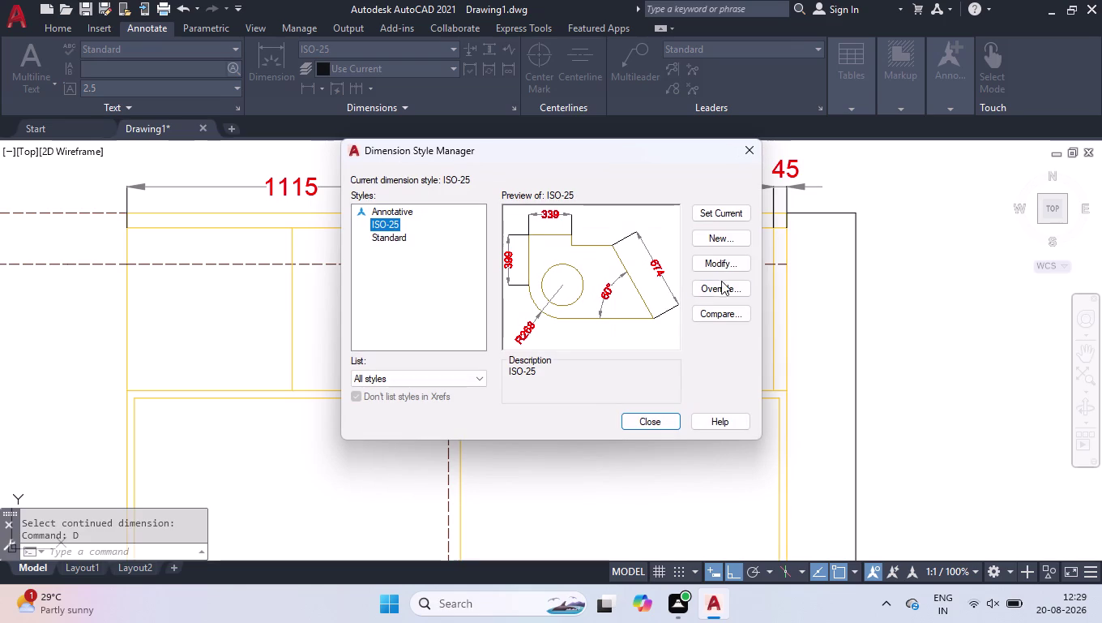
click(714, 257)
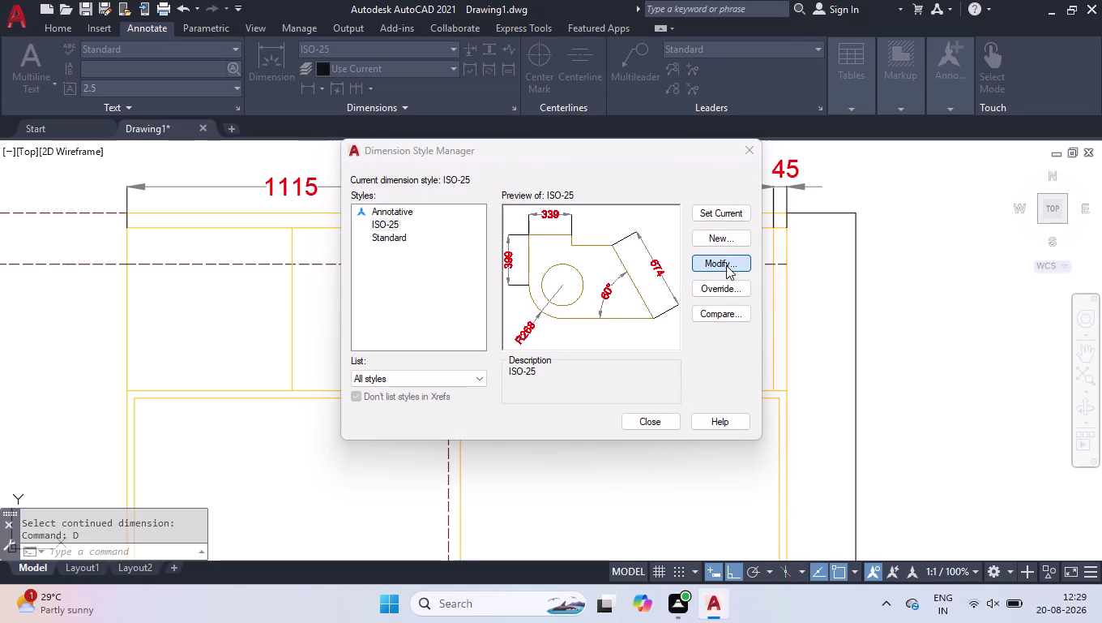
click(625, 170)
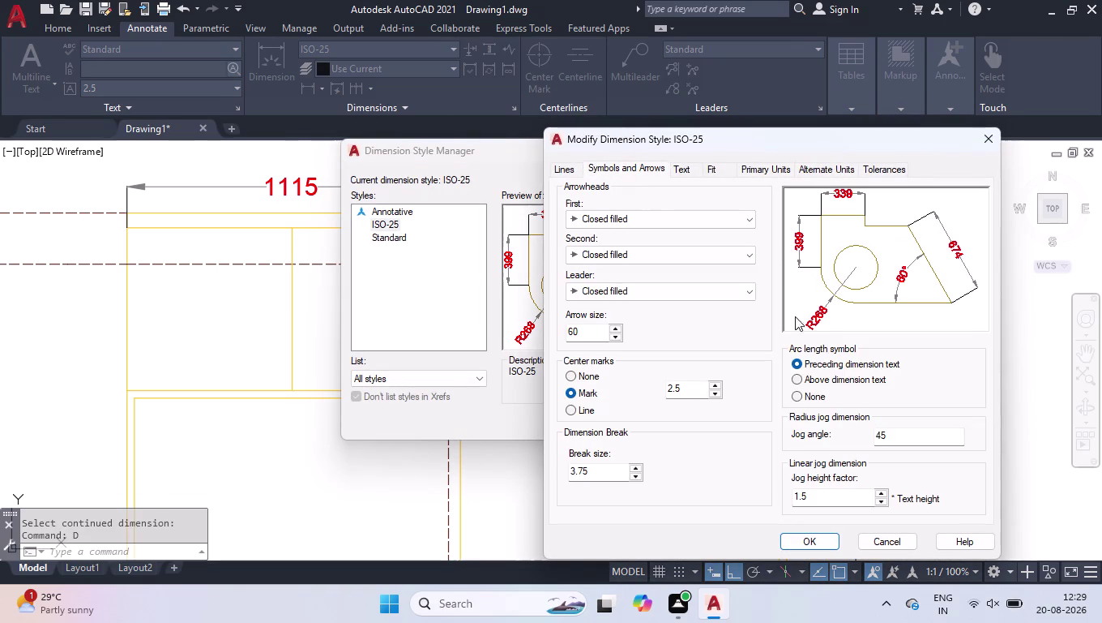
click(568, 173)
click(809, 434)
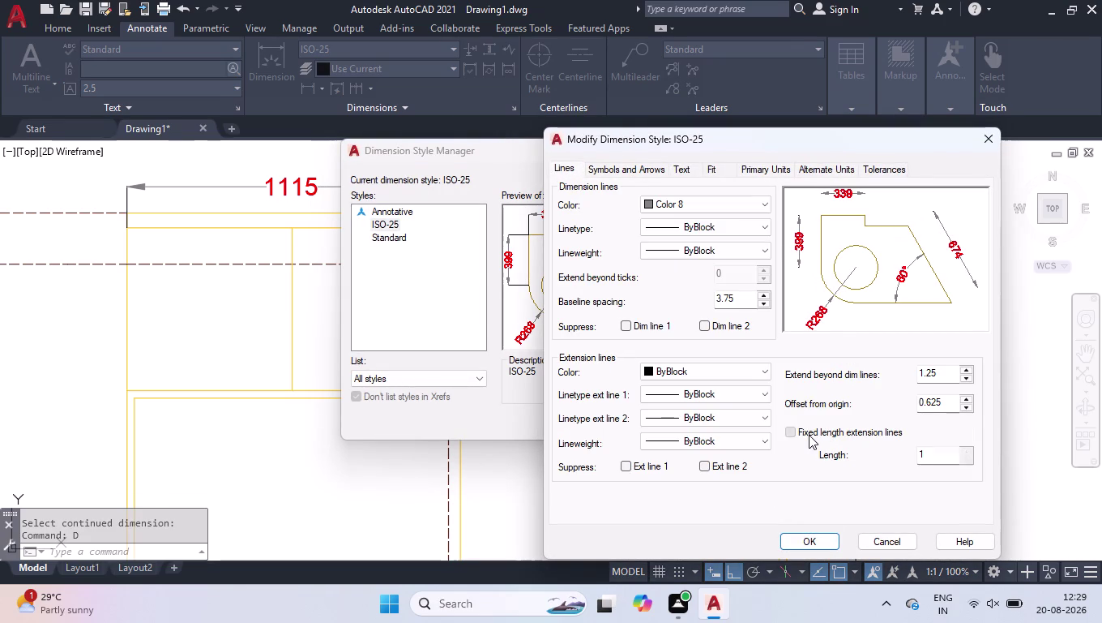
click(926, 455)
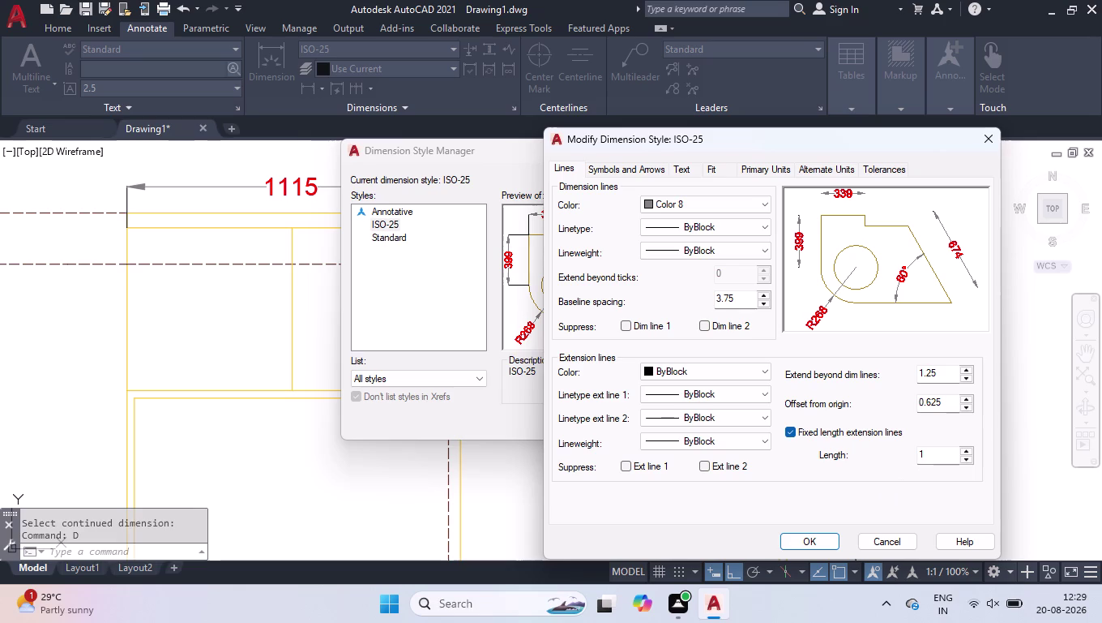
key(2)
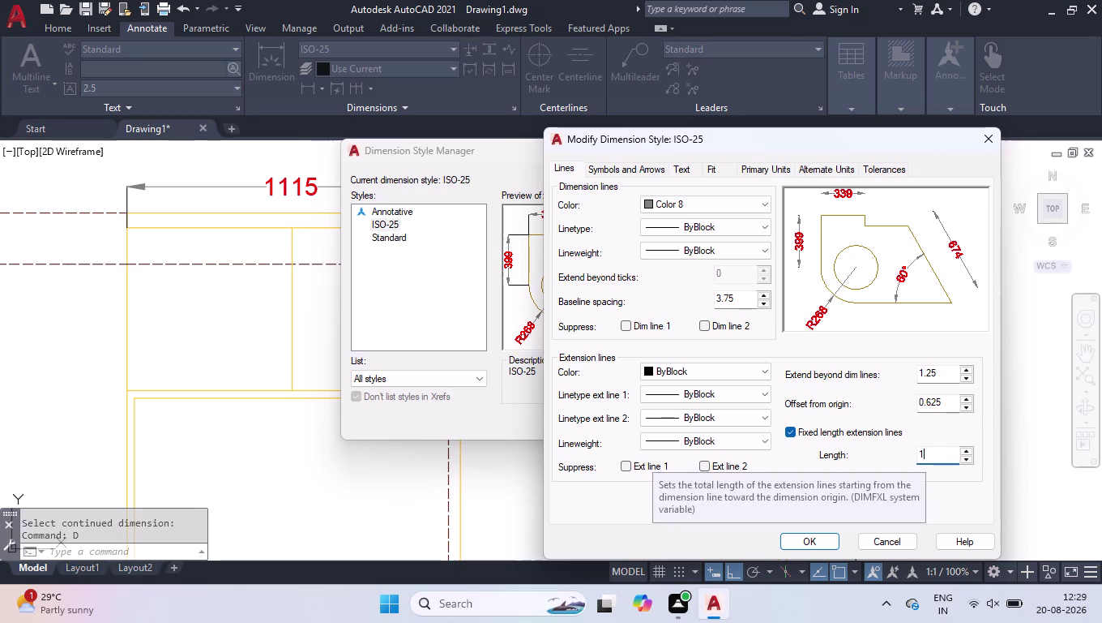
key(BackSpace)
key(BackSpace)
key(2)
key(Return)
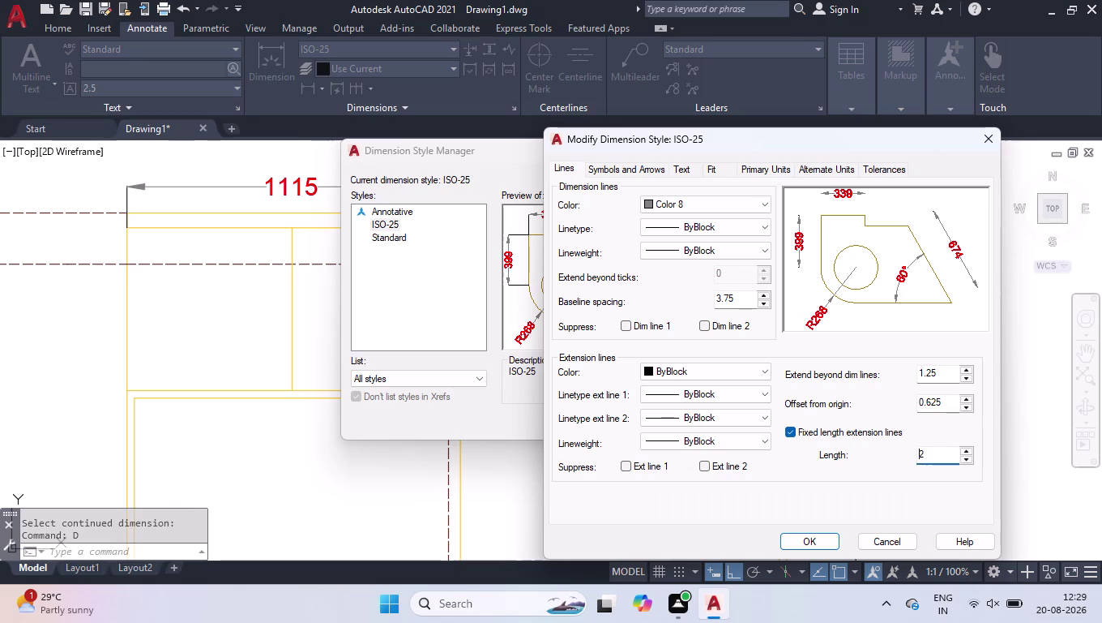
Apply the ISO-25 changes, make it current, and start another linear dimension with DLI.
click(827, 544)
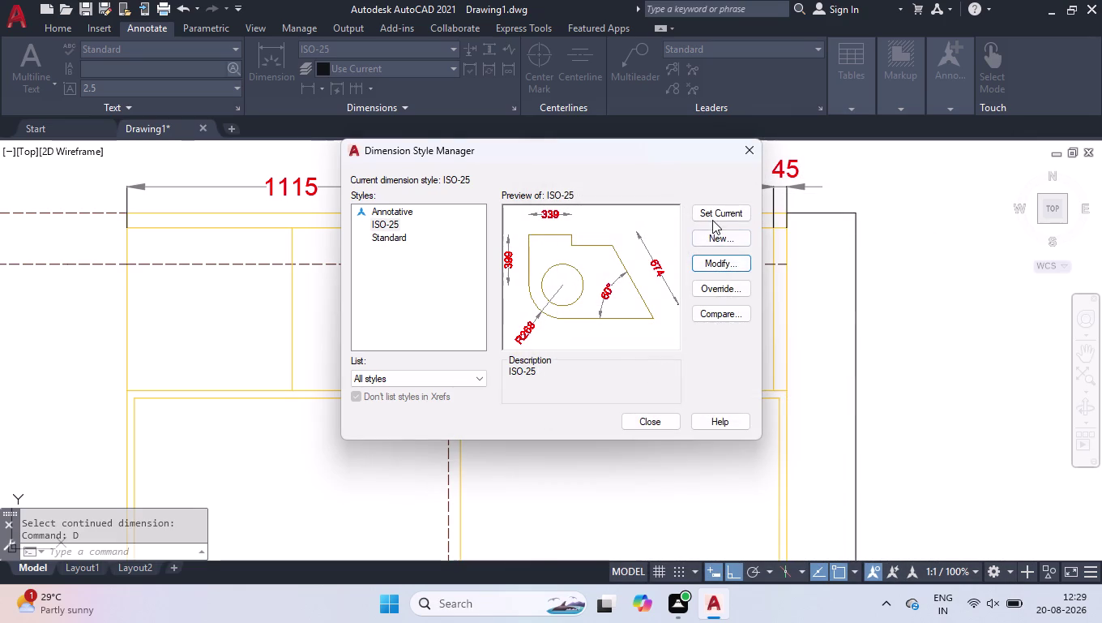
click(711, 216)
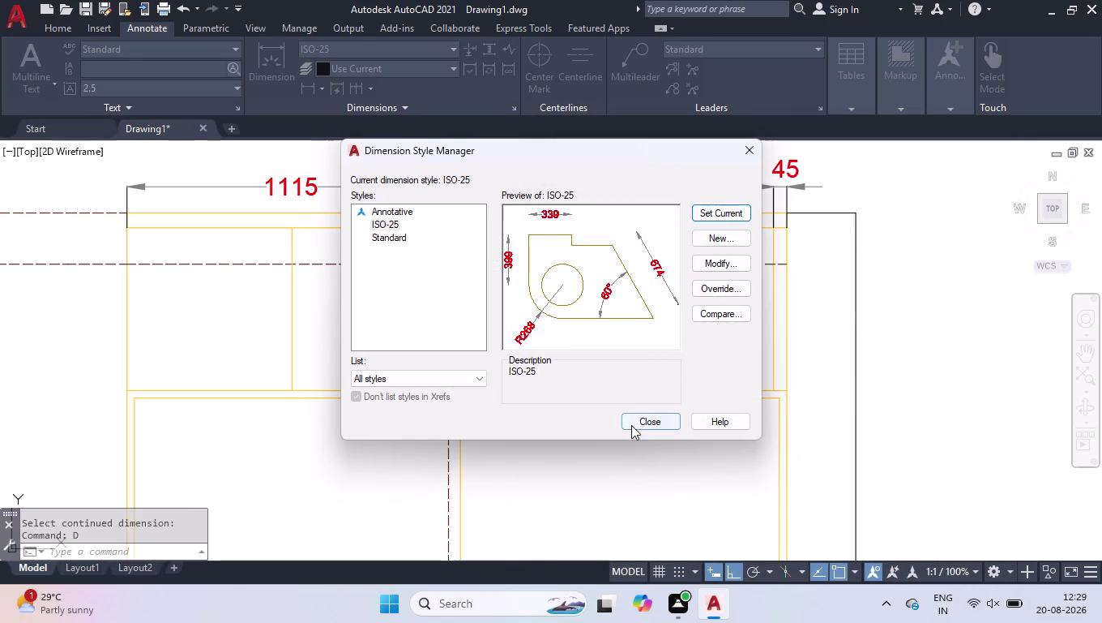
click(632, 423)
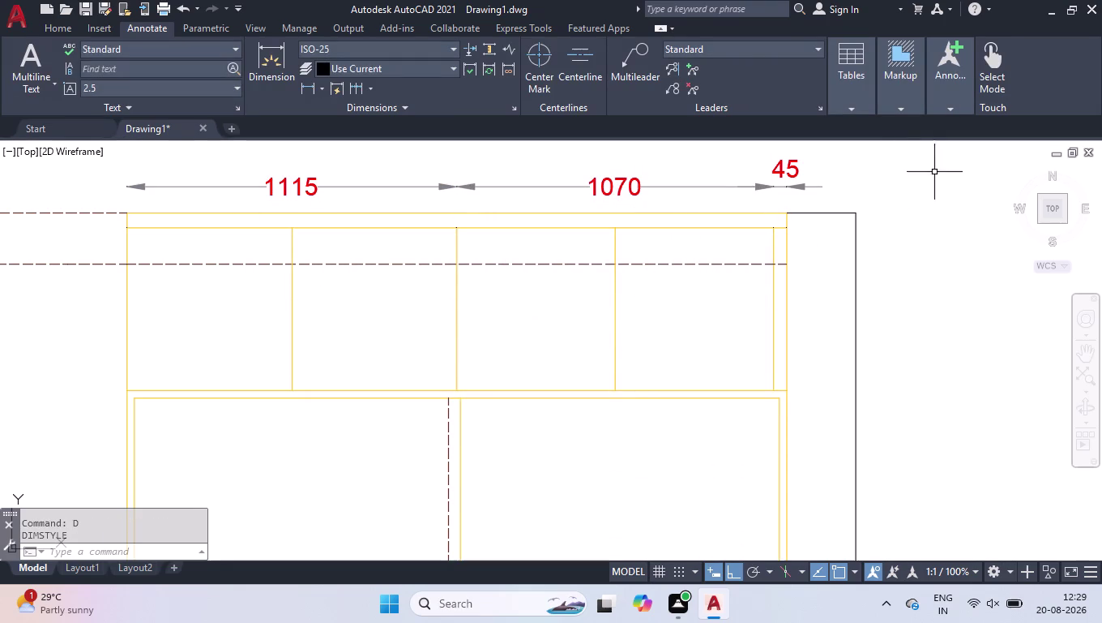
text(dli)
key(Return)
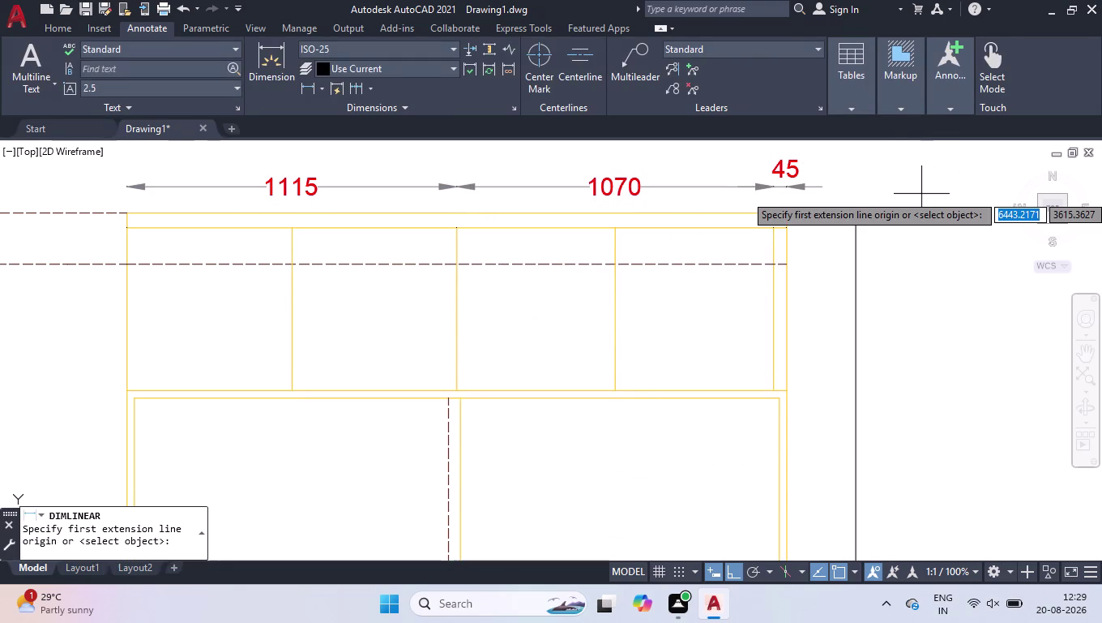